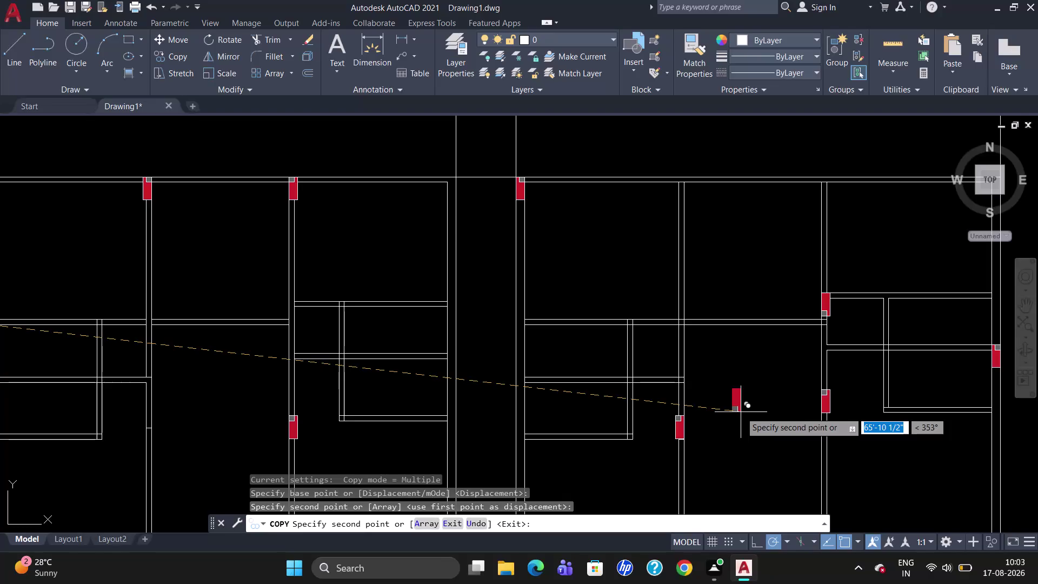
Drop the red column copy at an open spot inside the room and end copying.
click(740, 412)
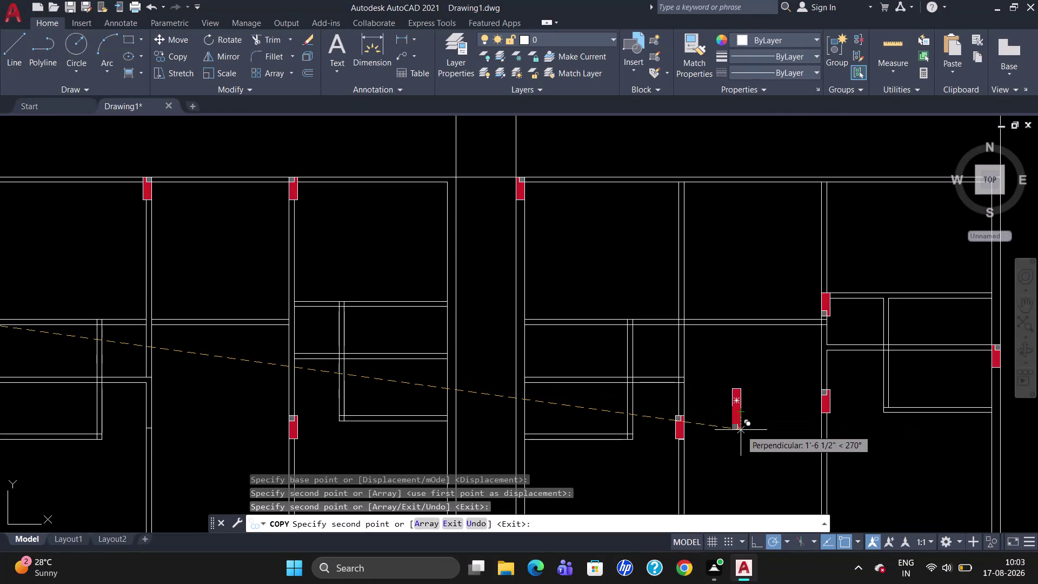
key(Escape)
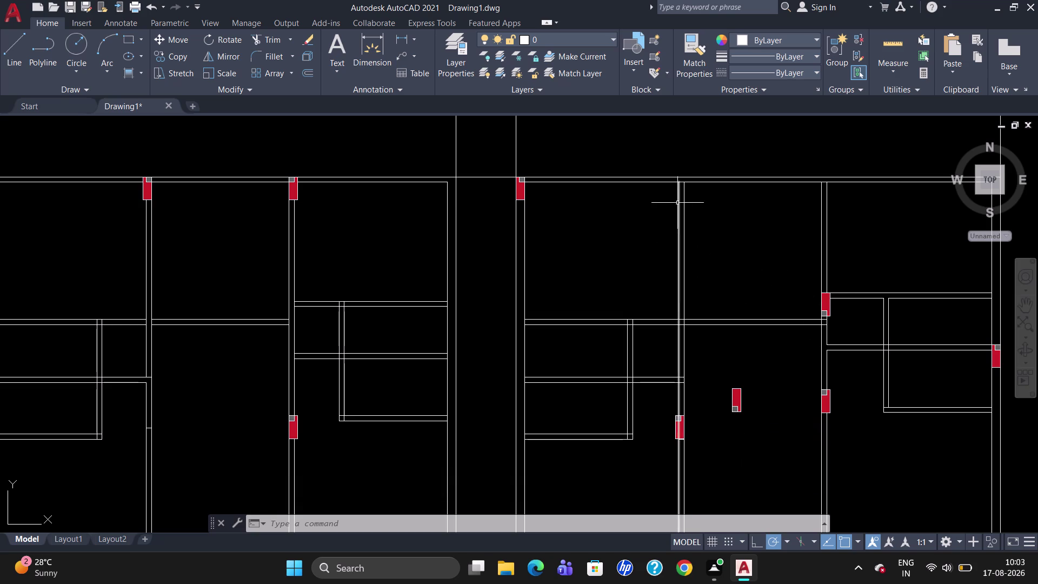
Copy the red column on the top wall to a spot just above the wall.
click(517, 187)
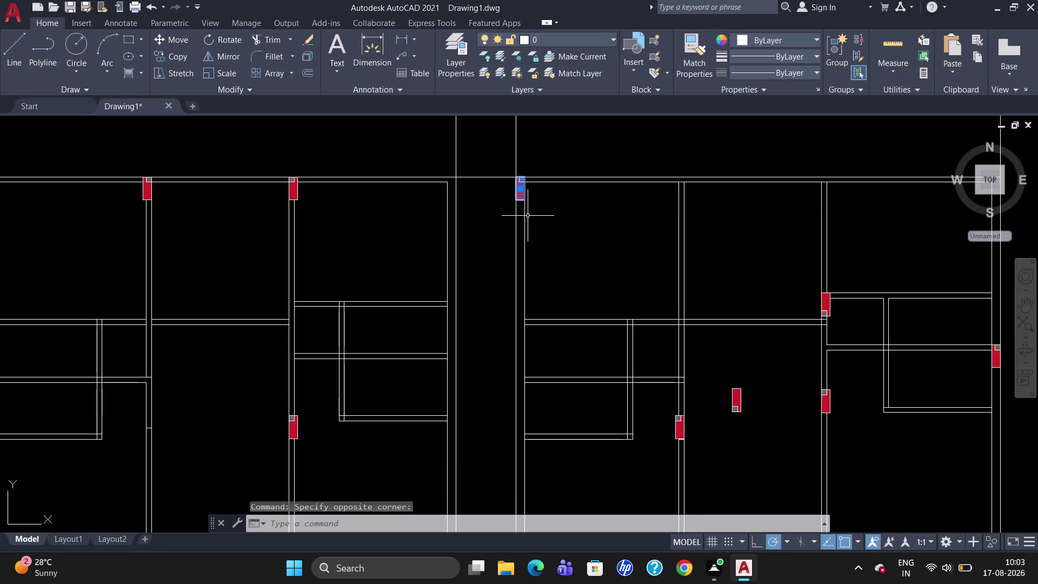
text(CO)
key(Return)
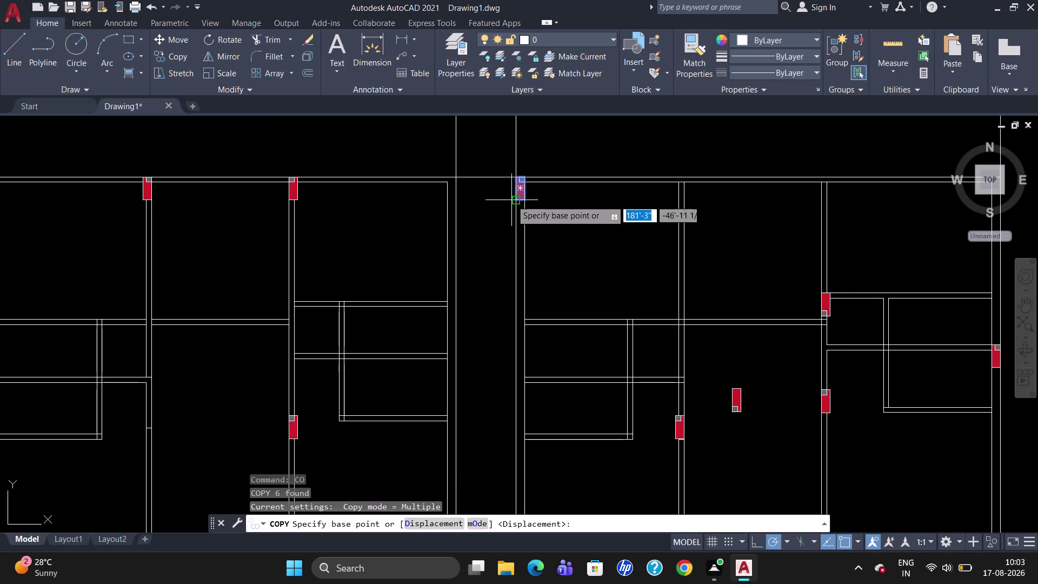
click(524, 190)
click(597, 148)
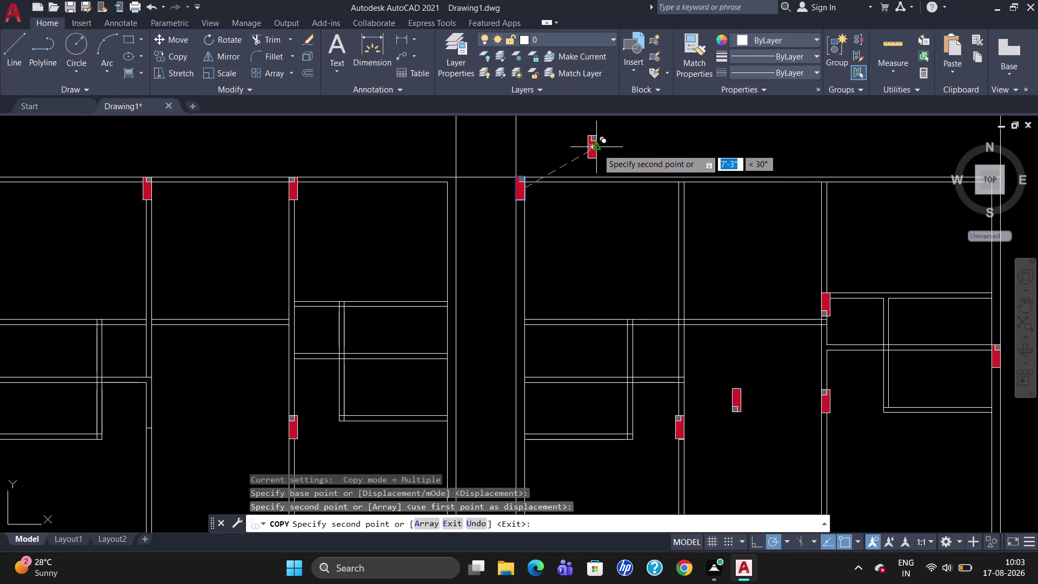
key(Escape)
Rotate the column copy 270° so it lies horizontally.
text(RO)
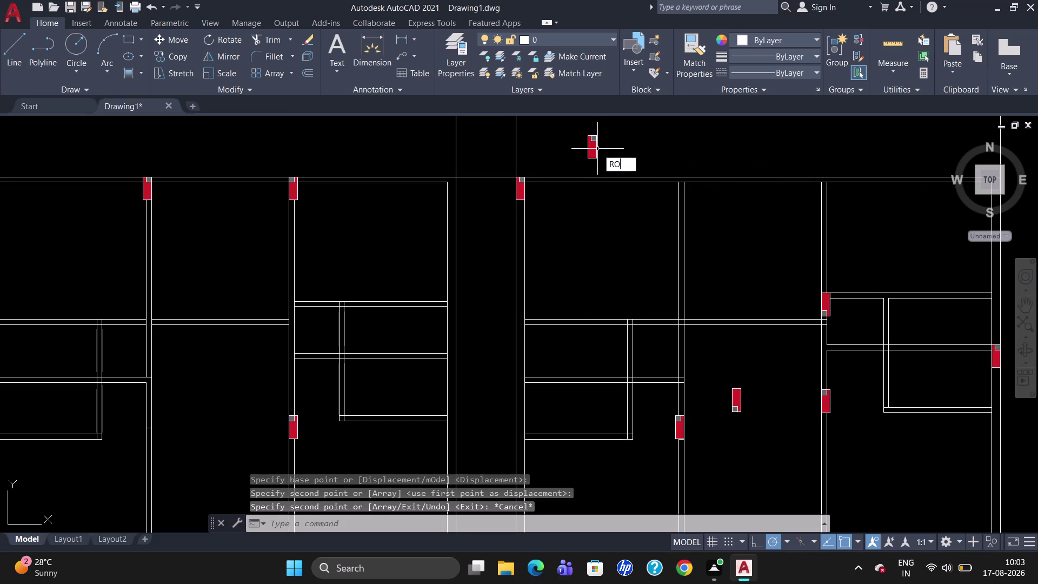
key(Return)
click(598, 148)
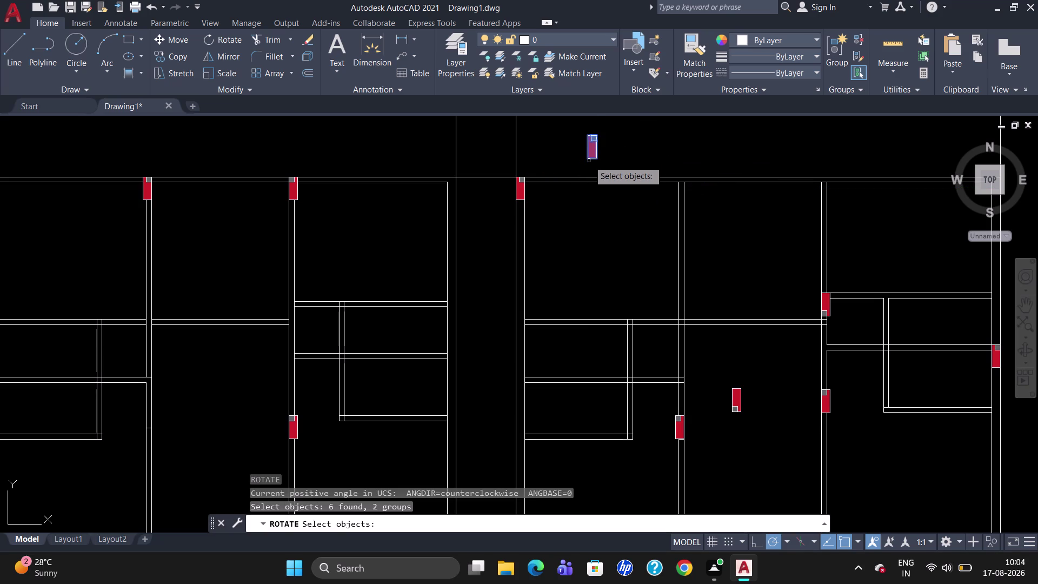
key(Return)
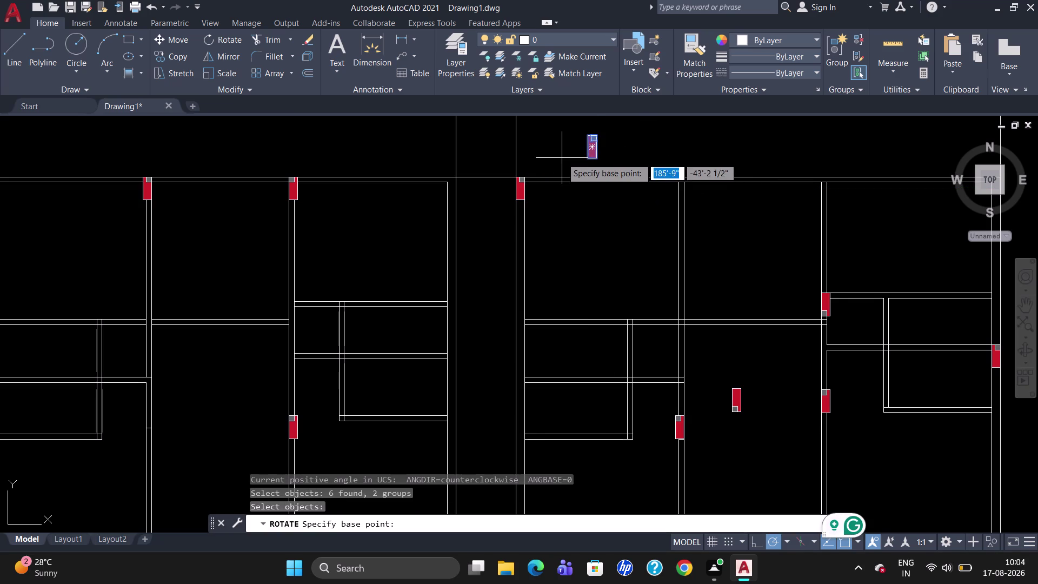
click(587, 154)
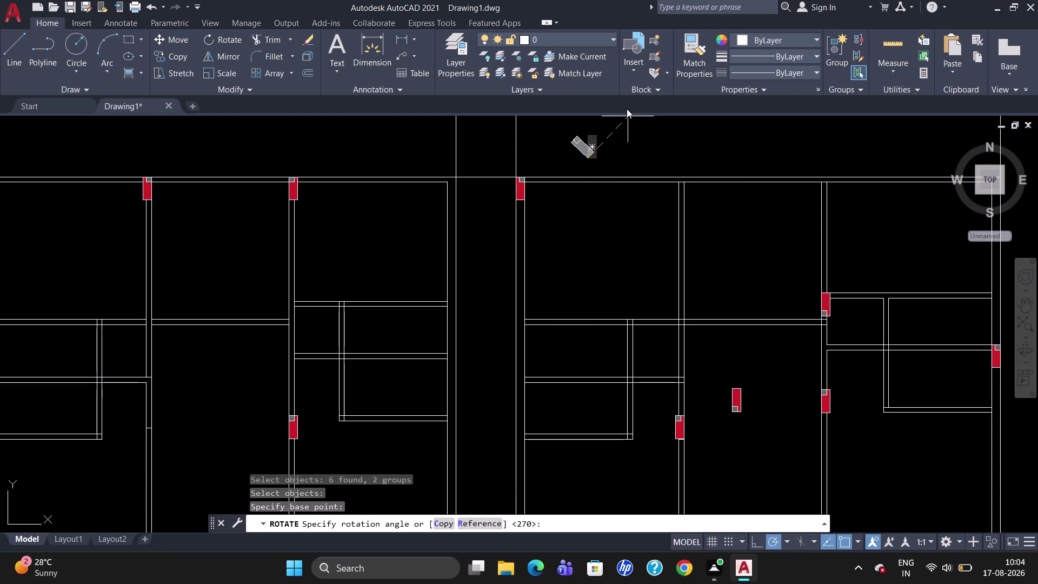
click(593, 118)
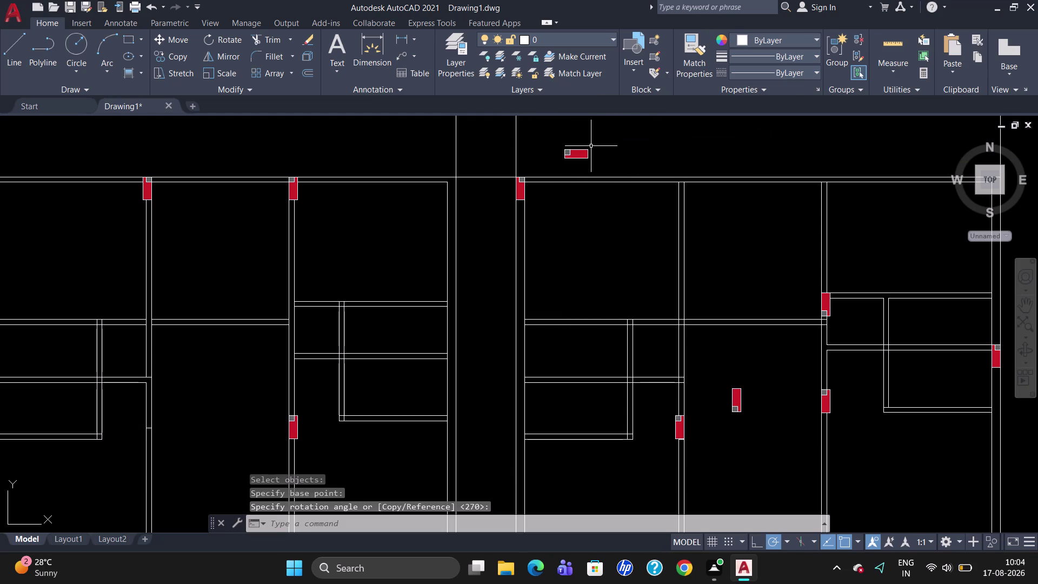
Move the horizontal column onto the top-left wall corner of the right-hand room.
click(583, 150)
key(m)
key(Return)
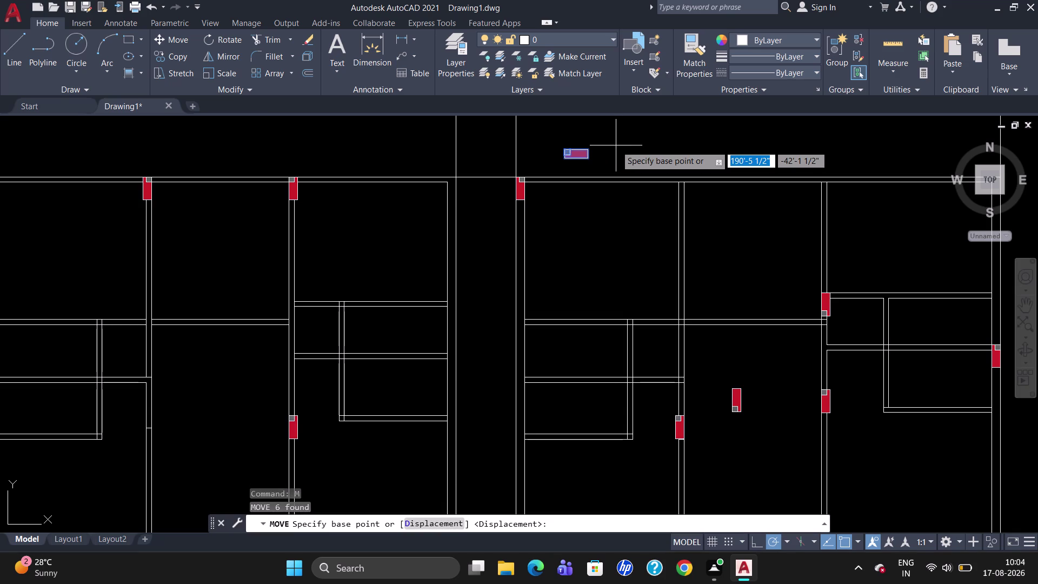
click(562, 144)
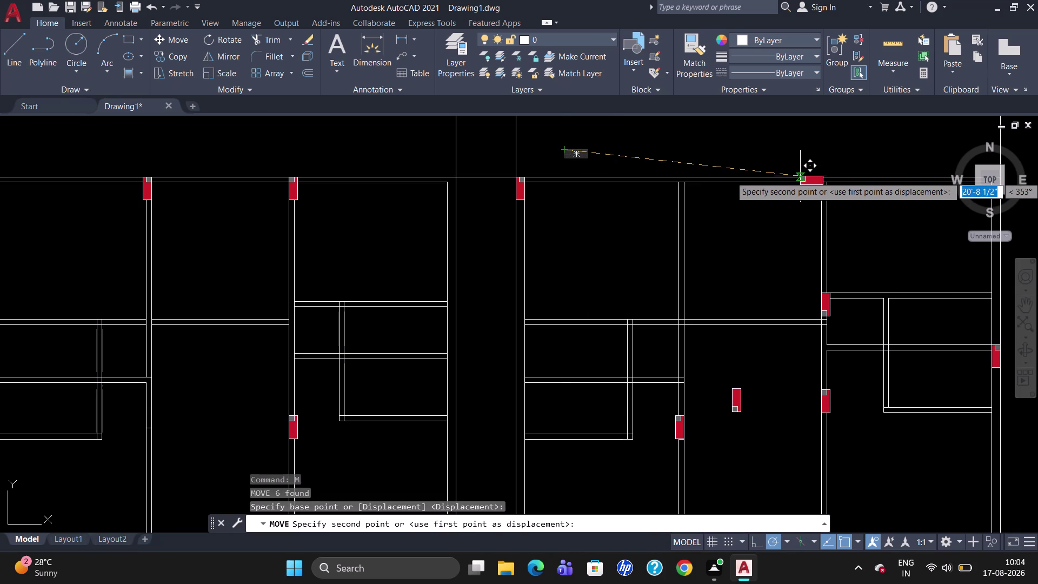
scroll(up, 3)
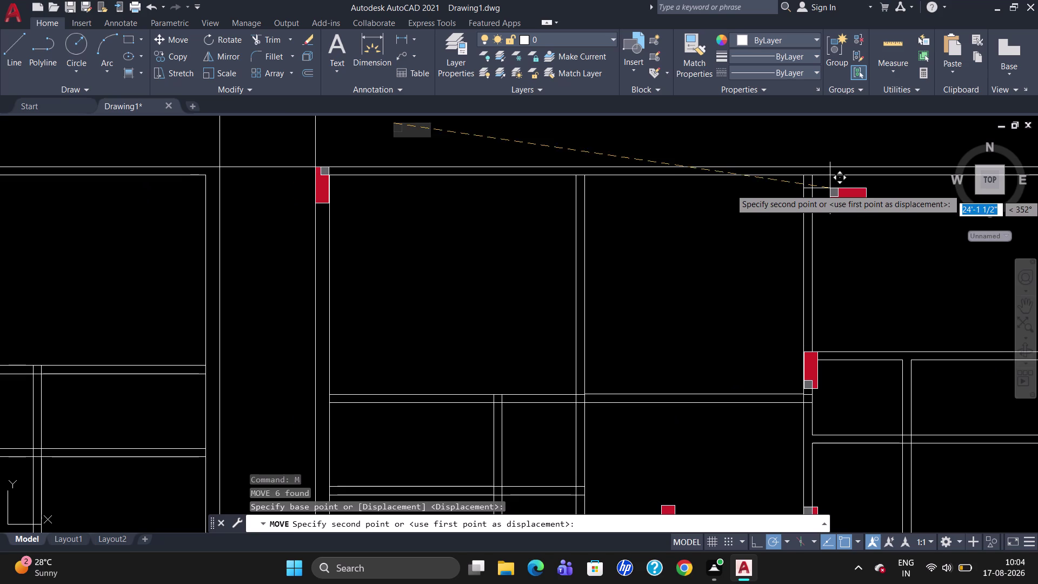
scroll(up, 3)
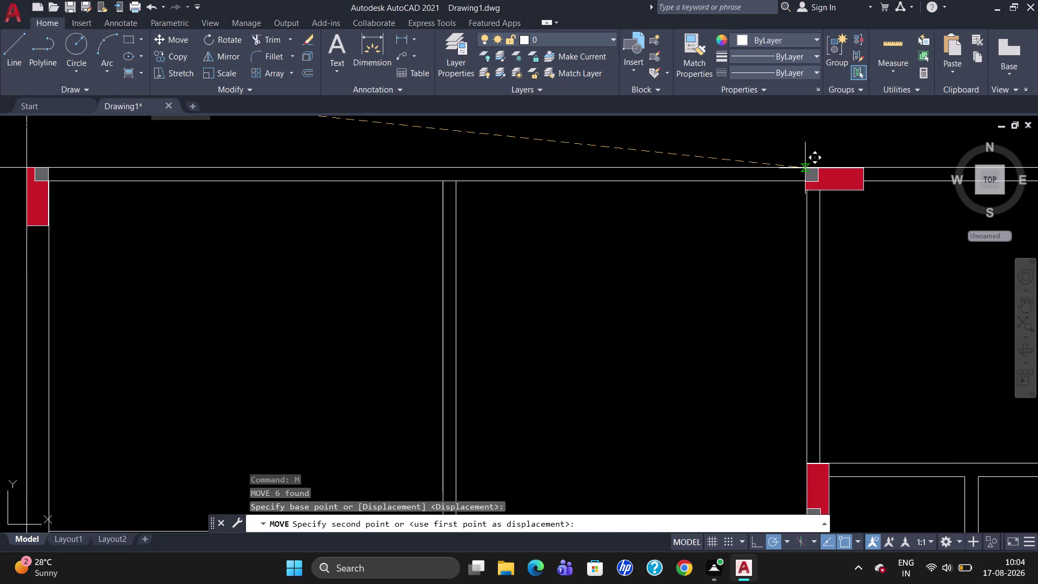
click(805, 167)
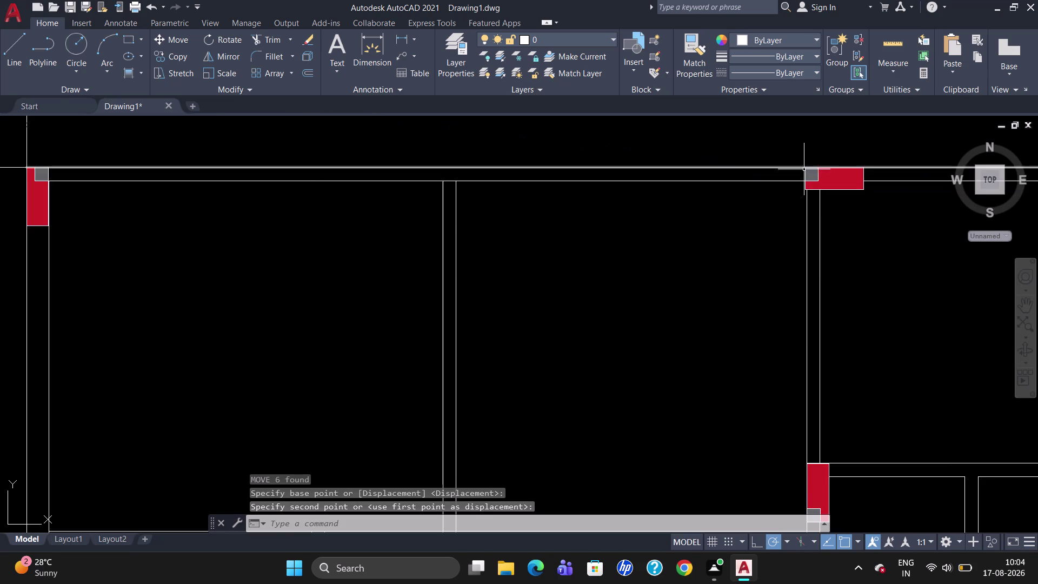
Copy the horizontal corner column down into the room below it.
scroll(down, 3)
scroll(up, 3)
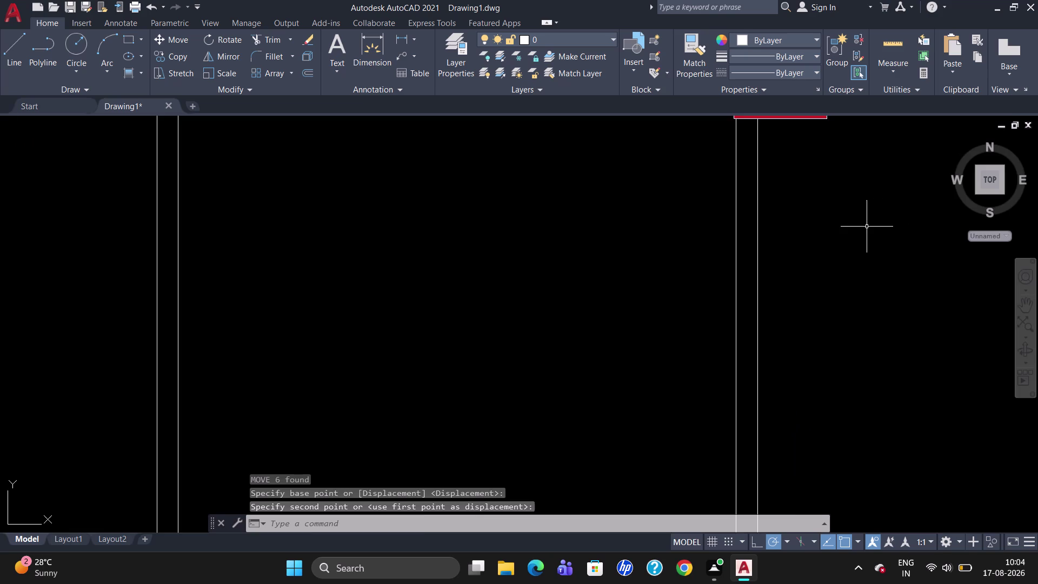
scroll(down, 3)
scroll(up, 3)
scroll(down, 3)
scroll(up, 3)
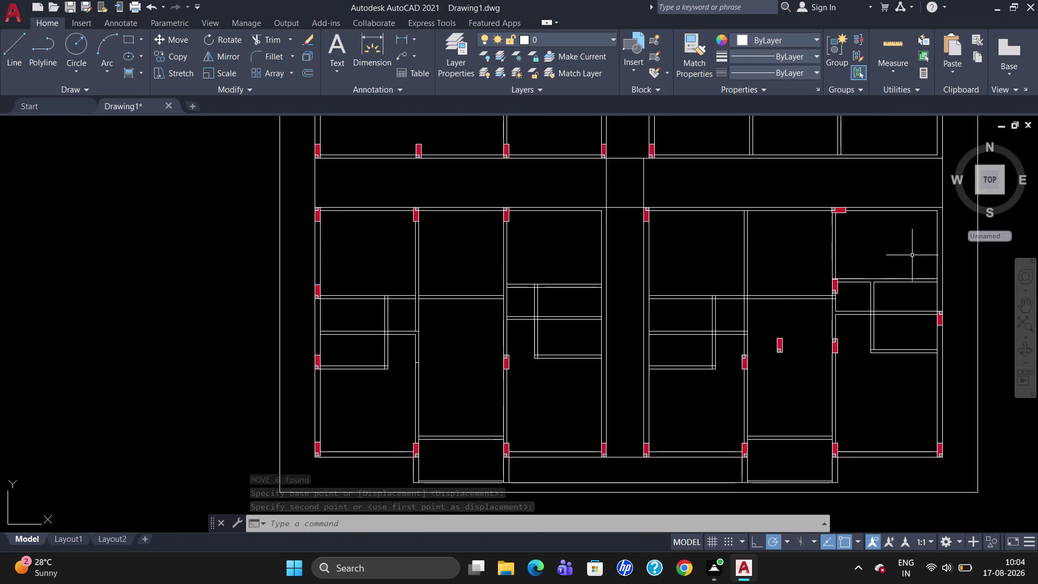
scroll(up, 3)
scroll(down, 3)
scroll(up, 3)
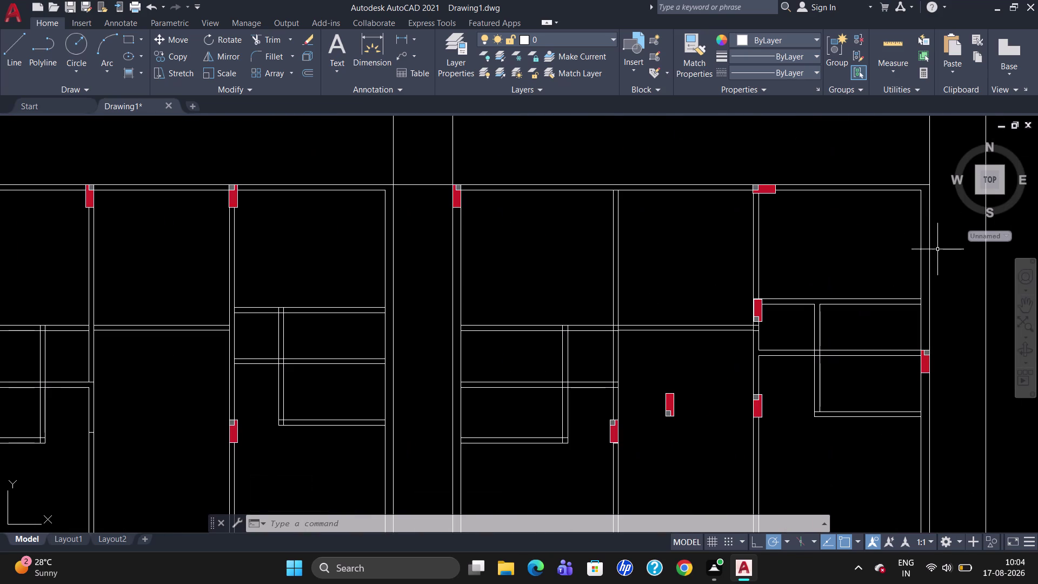
click(763, 191)
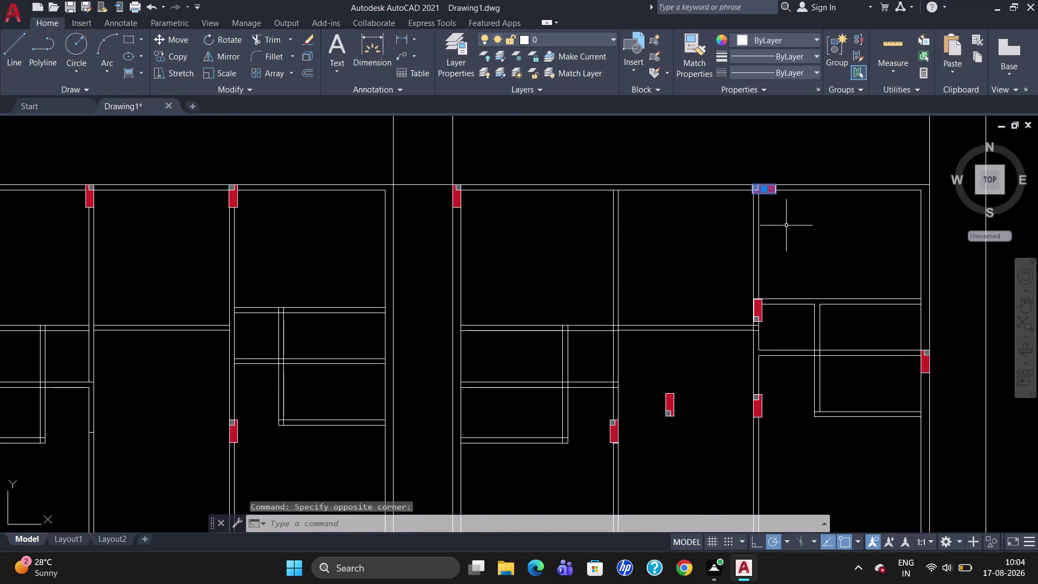
text(C)
text(O)
key(Return)
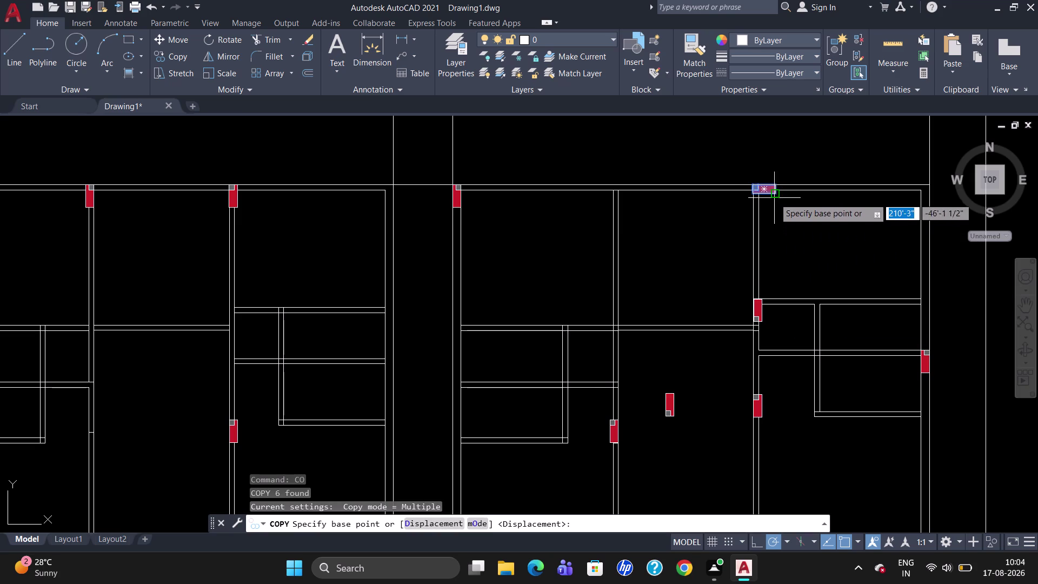
click(775, 195)
click(816, 246)
key(Escape)
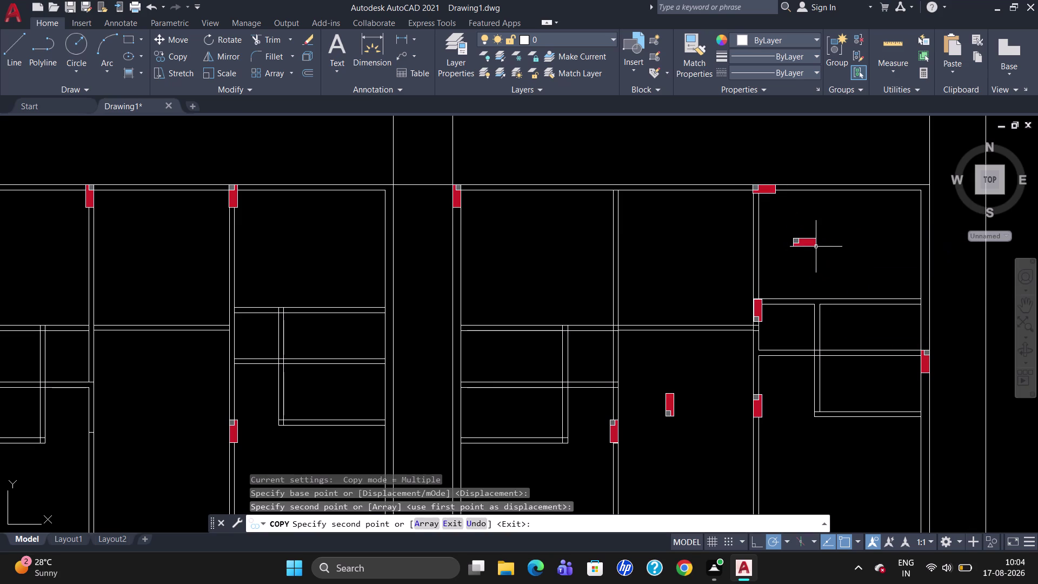
Rotate the new column copy 180° to face the opposite way.
text(RO)
key(Return)
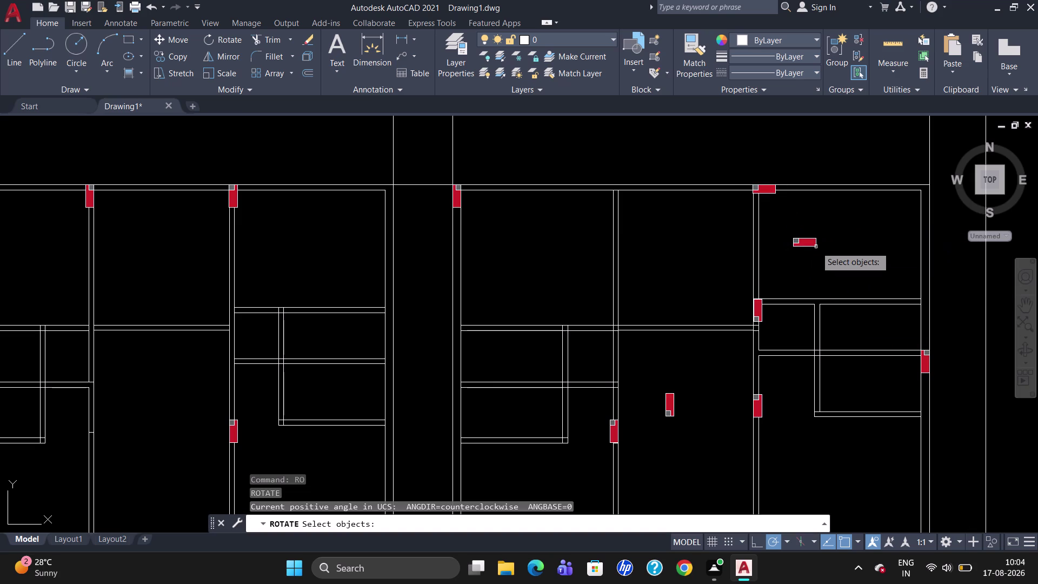
click(816, 246)
key(Return)
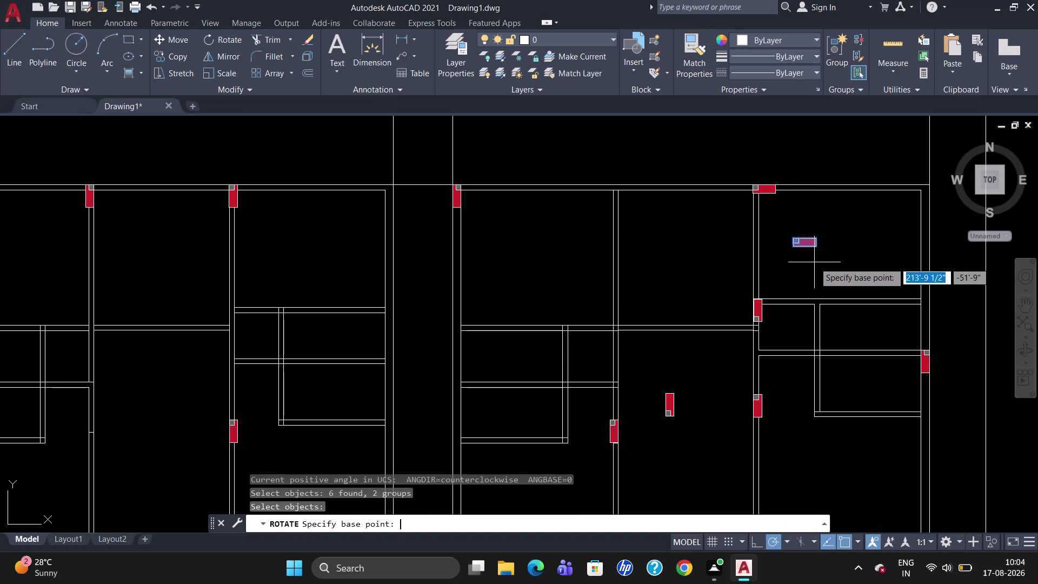
click(820, 249)
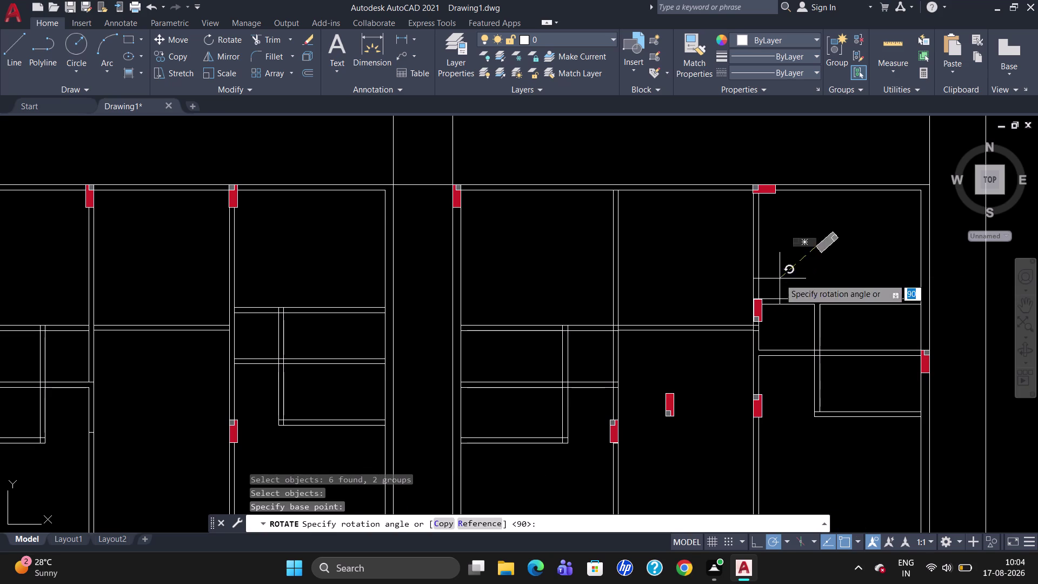
click(780, 249)
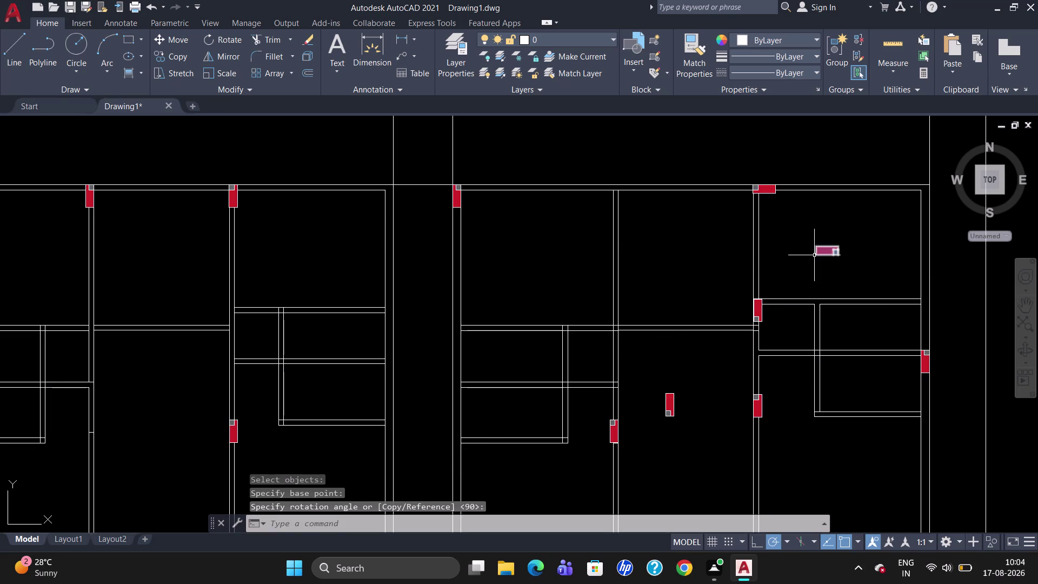
Start moving the rotated copy, then cancel the move.
click(815, 256)
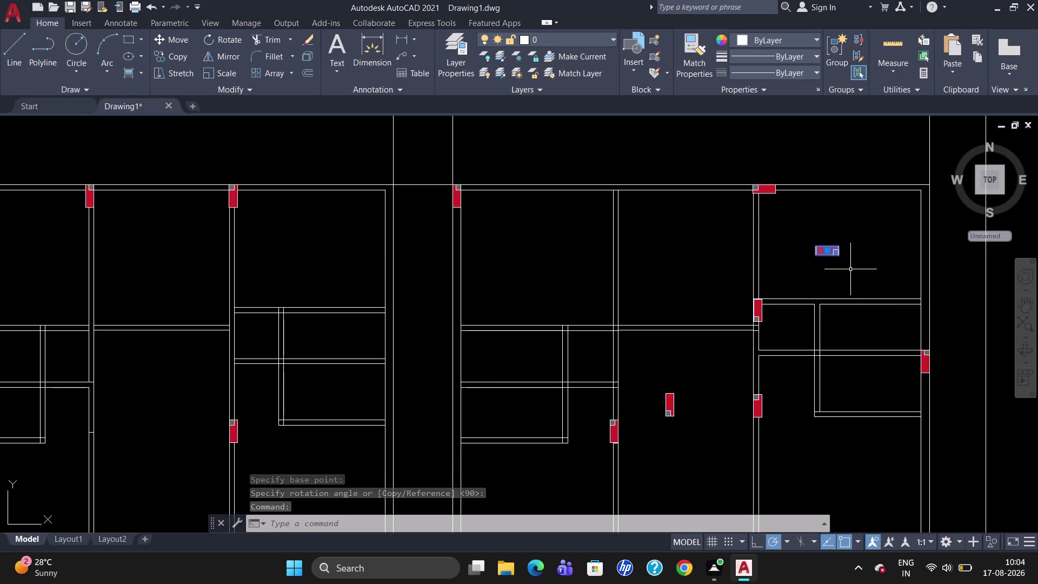
key(Escape)
key(m)
key(Return)
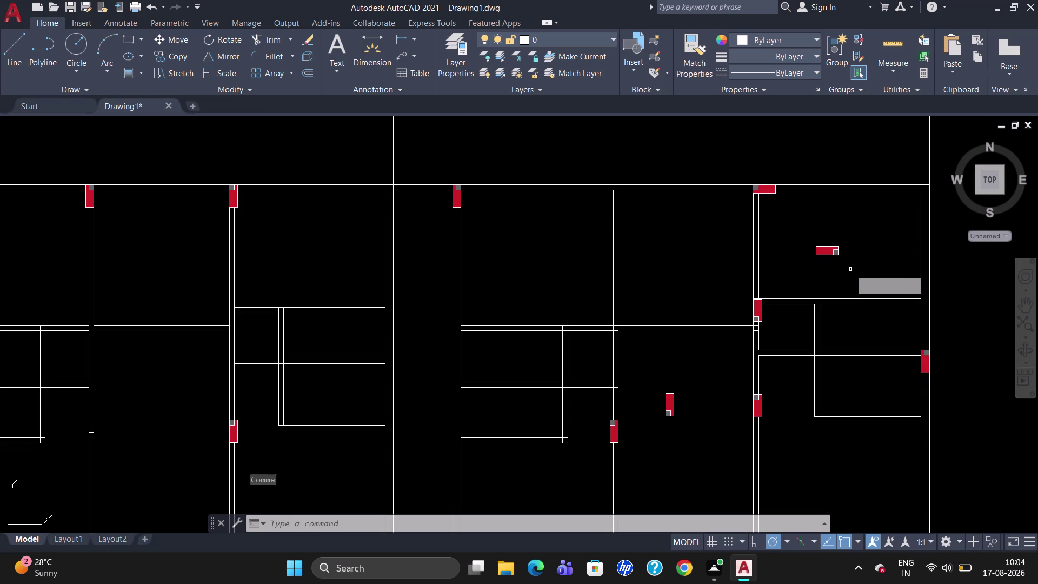
click(837, 256)
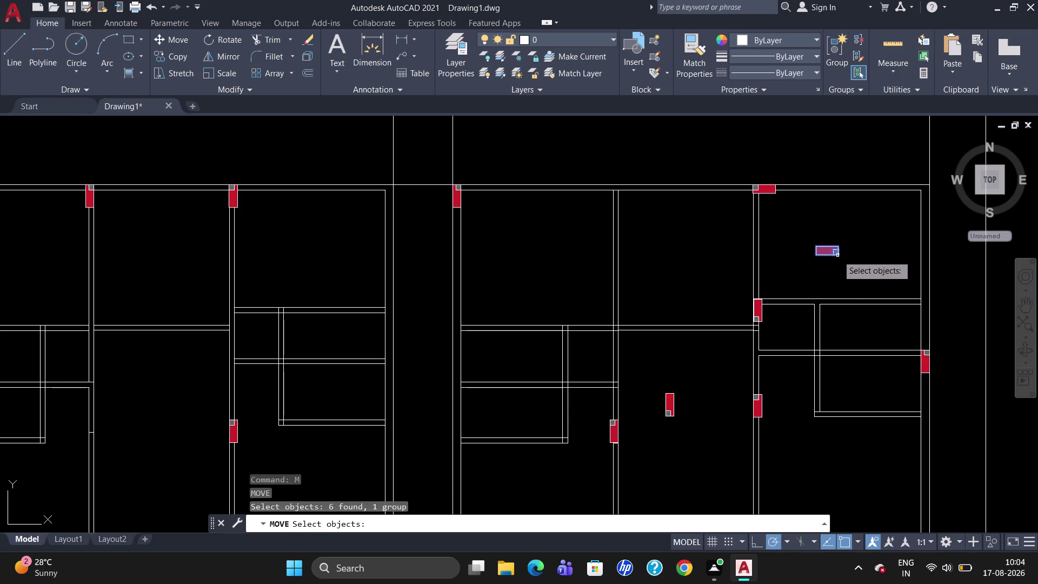
key(Return)
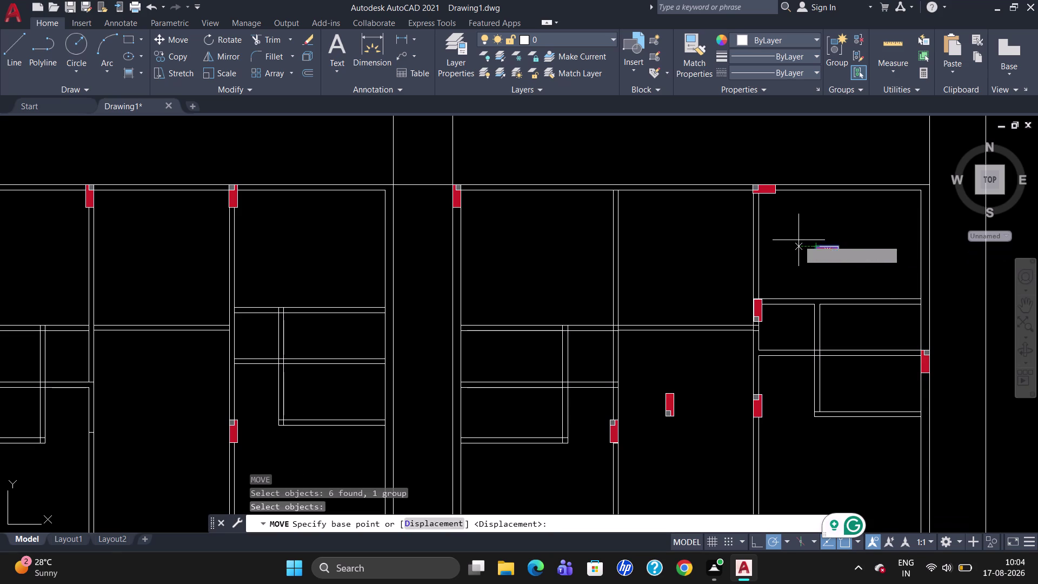
drag(797, 233, 867, 226)
key(Escape)
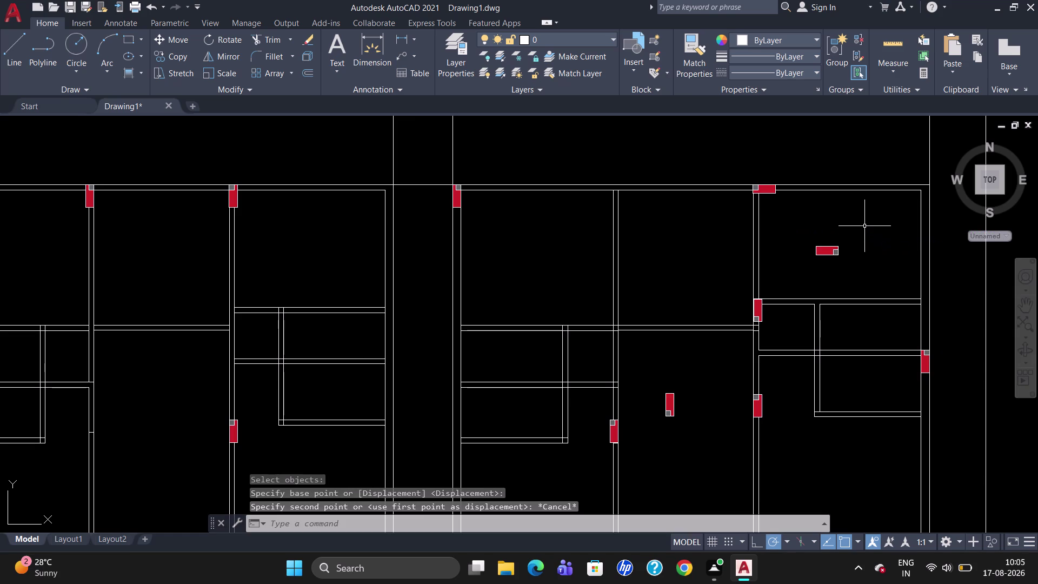
Mirror the loose column and erase the original.
text(MI)
key(Return)
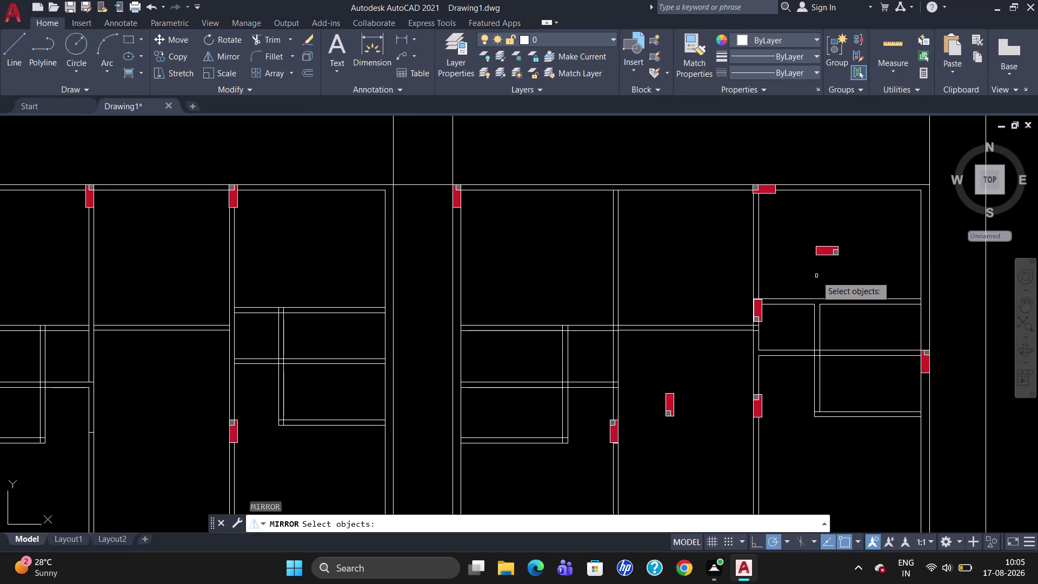
click(825, 249)
key(Return)
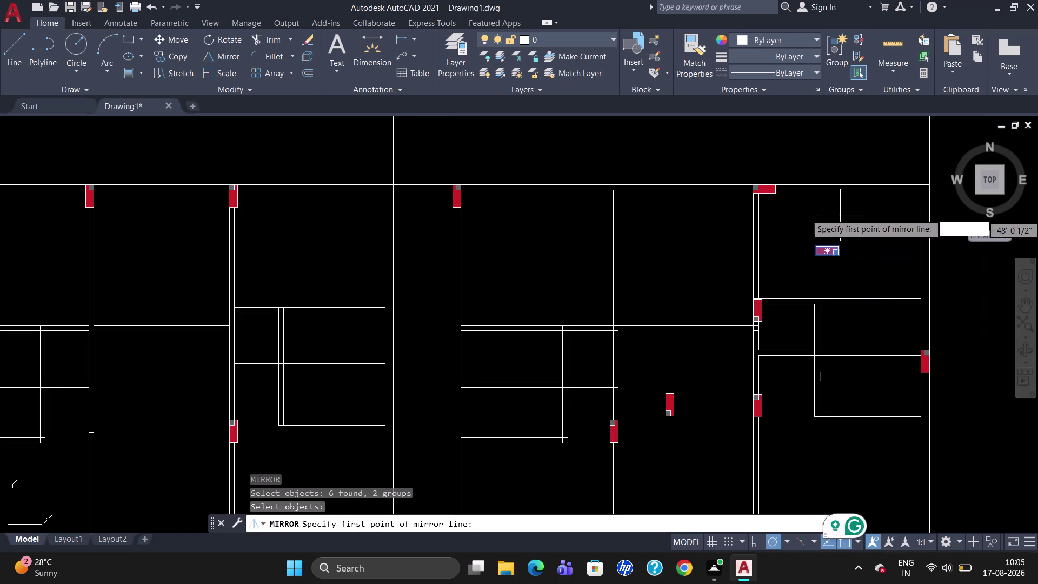
drag(790, 230, 879, 217)
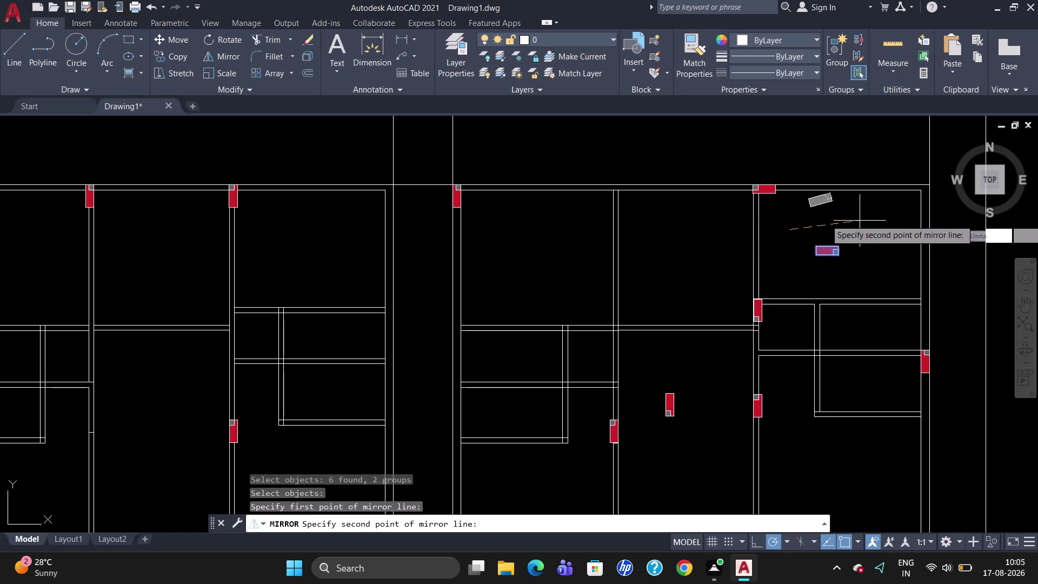
drag(879, 217, 897, 231)
click(896, 230)
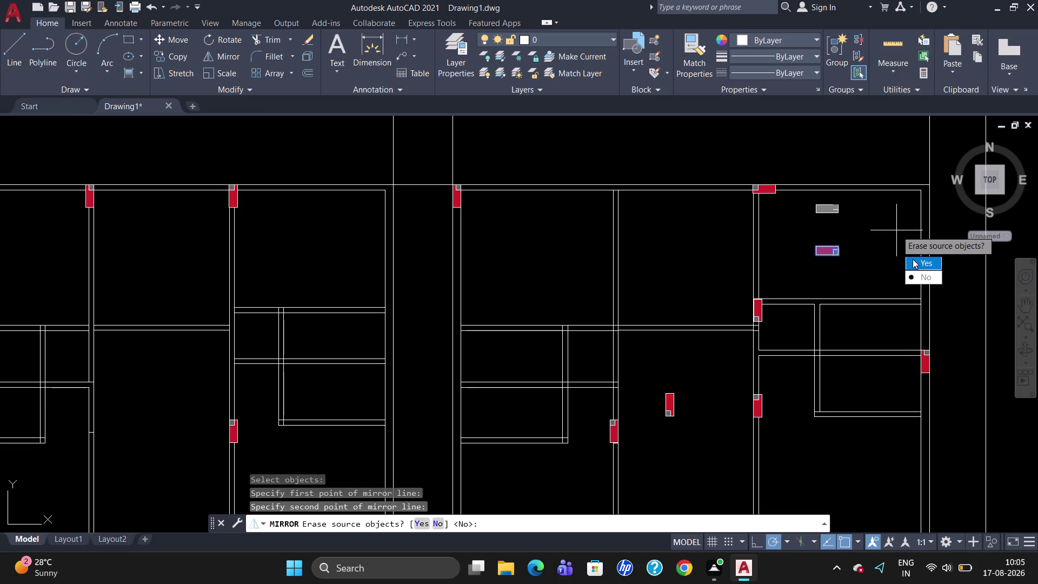
drag(914, 262, 896, 231)
click(836, 210)
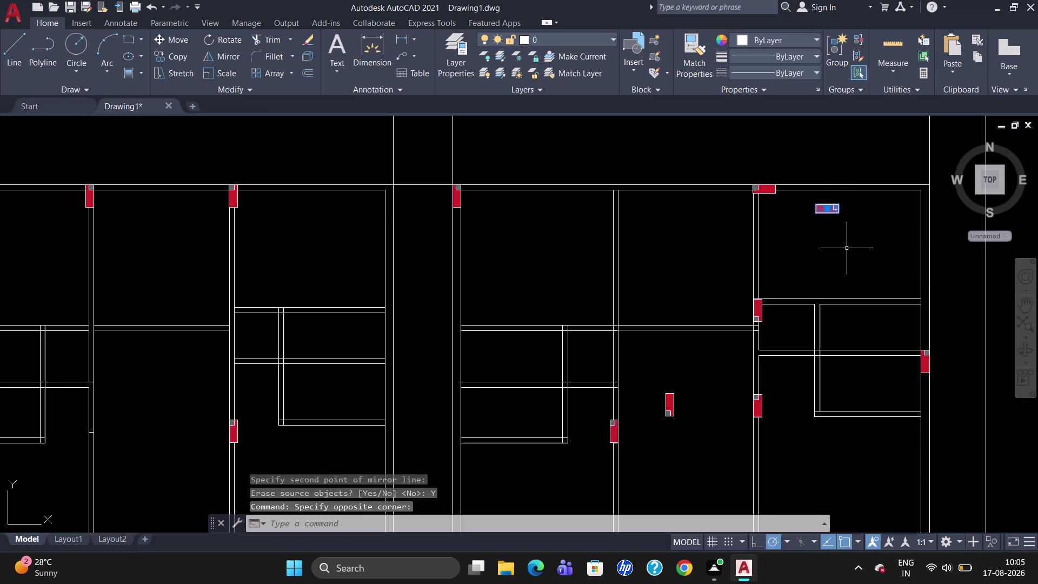
Move the flipped column up to the top-right wall corner.
key(m)
key(Return)
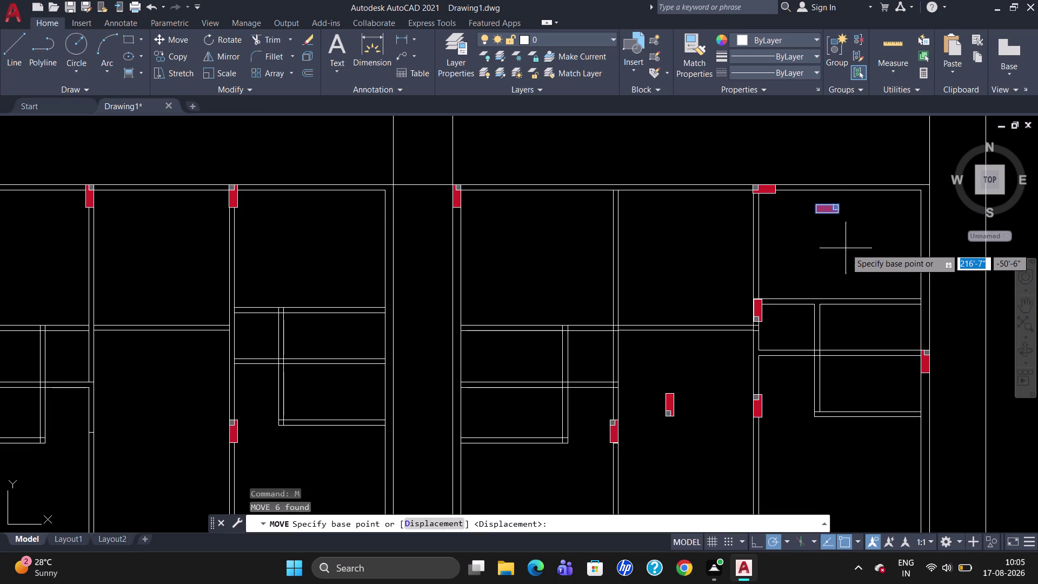
click(843, 201)
scroll(up, 3)
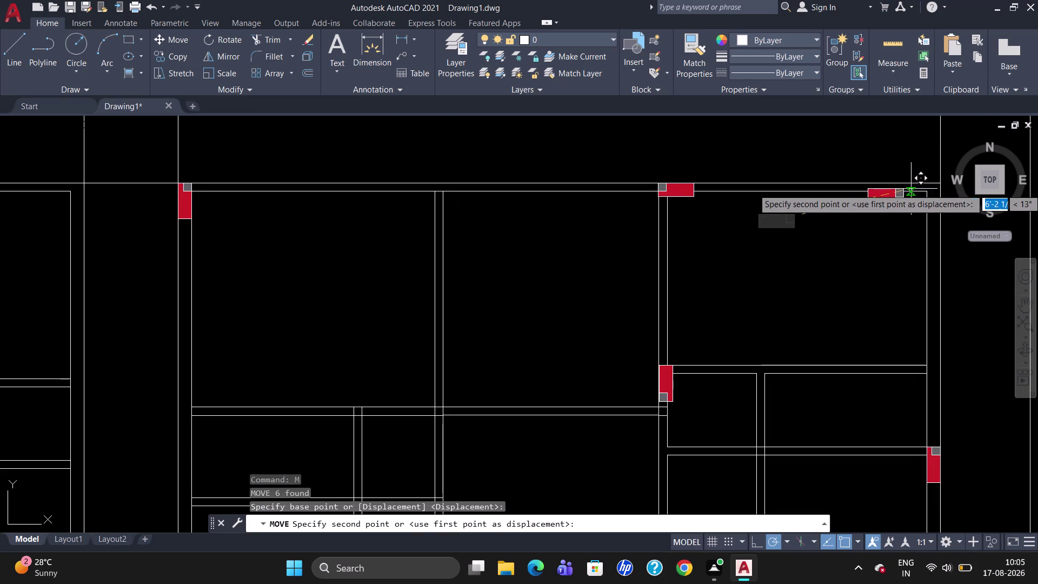
click(943, 183)
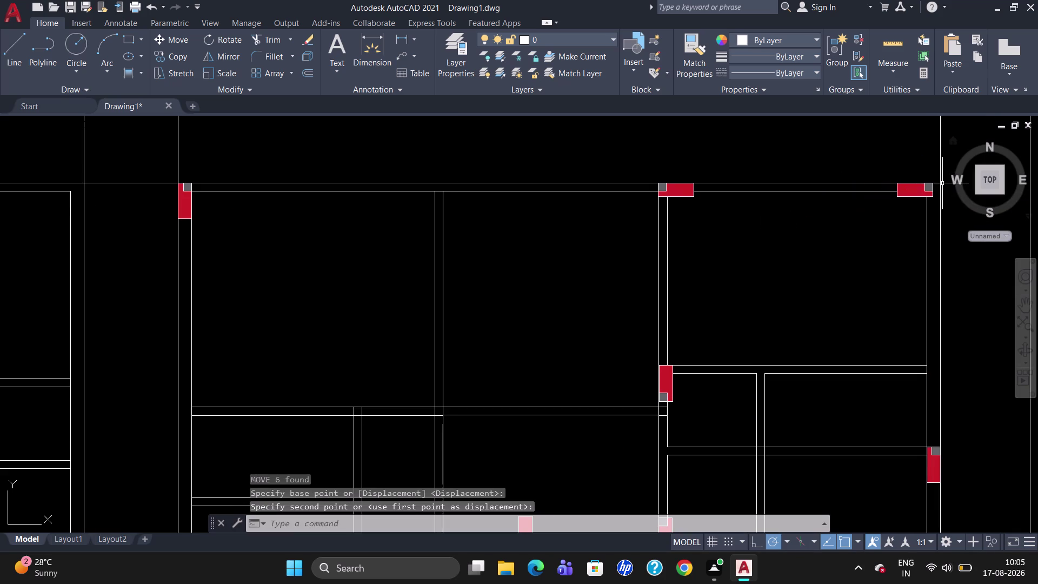
Move the column again so its corner fits exactly into the wall corner.
click(928, 184)
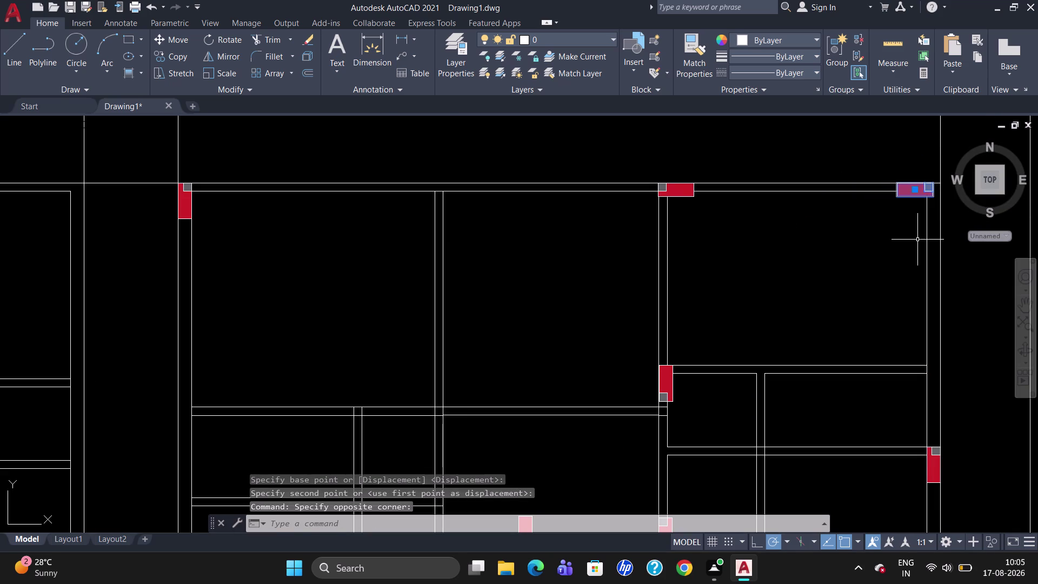
key(m)
key(Return)
scroll(up, 3)
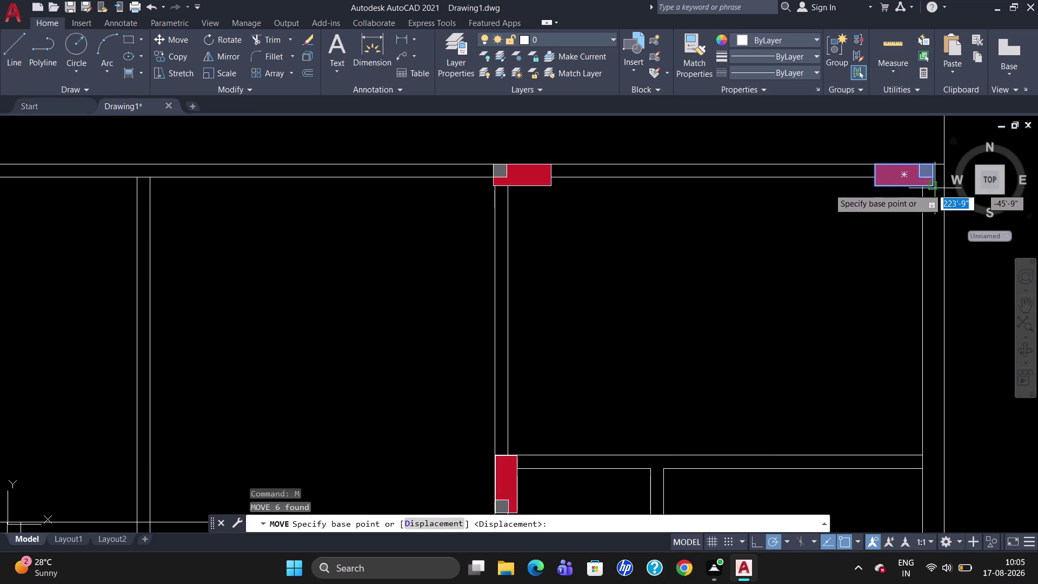
click(933, 162)
click(942, 167)
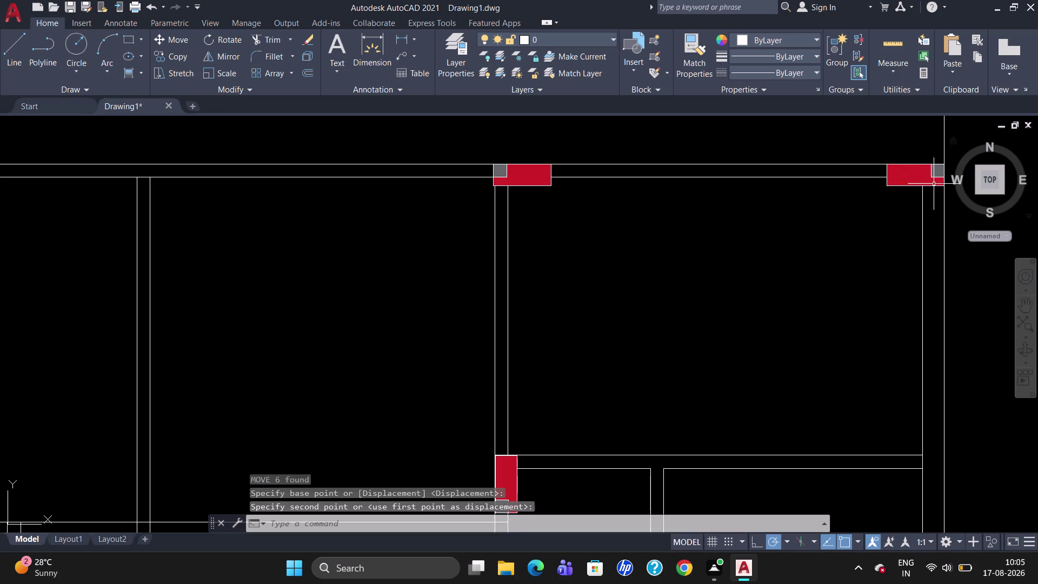
scroll(down, 3)
scroll(down, 3)
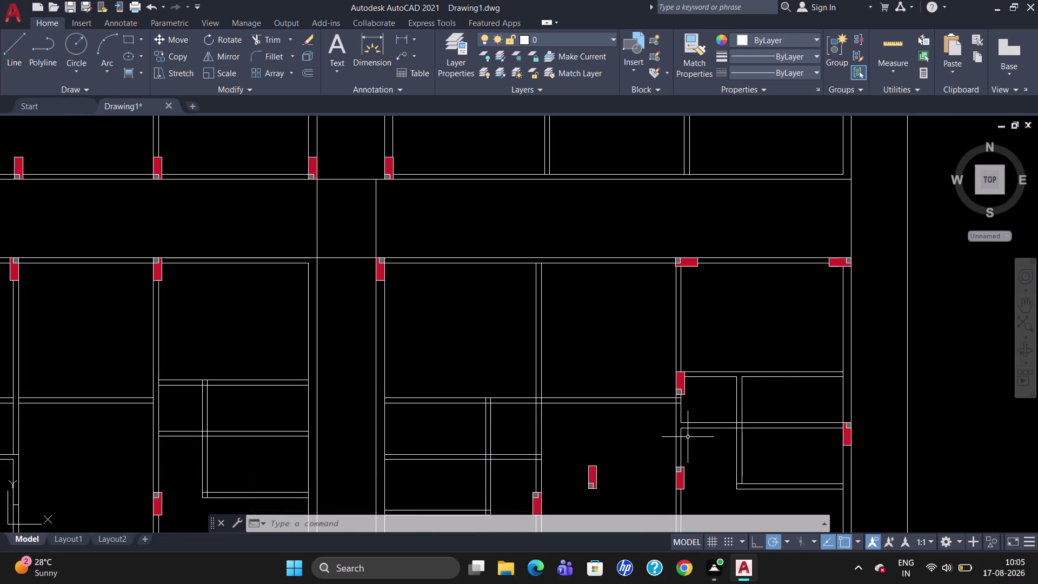
Erase the long and short horizontal wall lines right of the mid-height column.
scroll(up, 3)
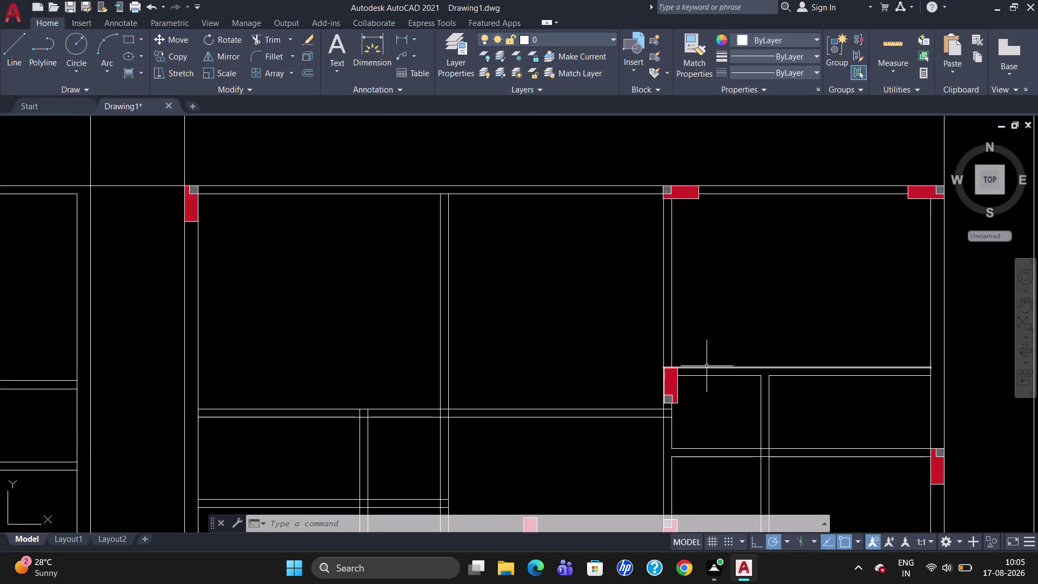
click(707, 365)
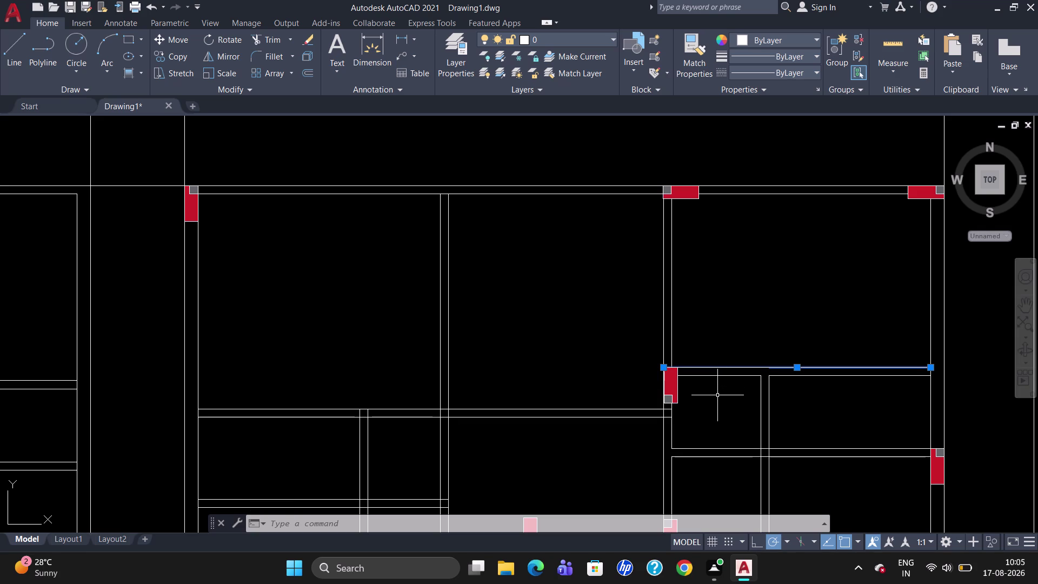
click(720, 376)
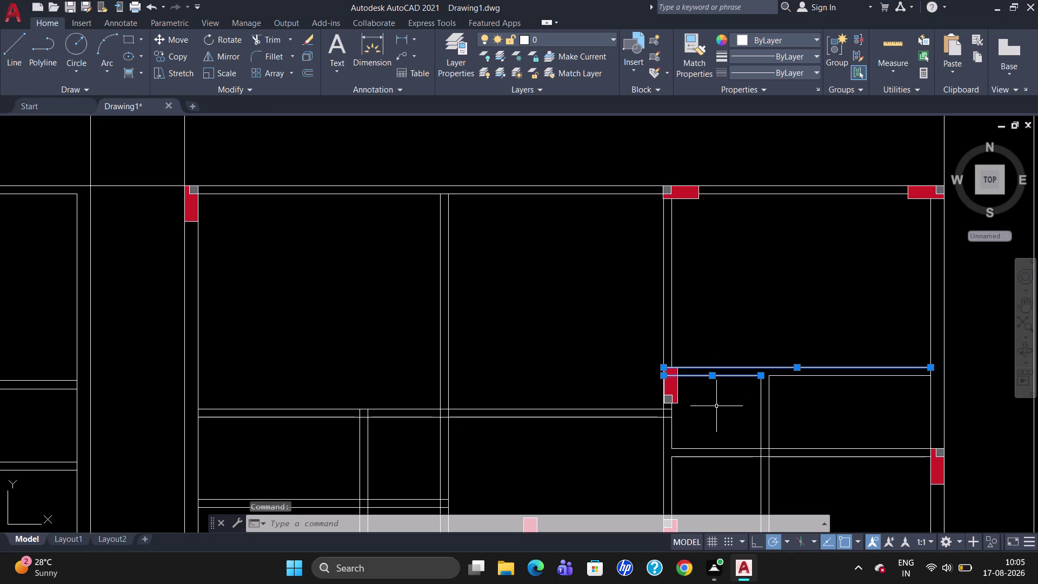
key(Delete)
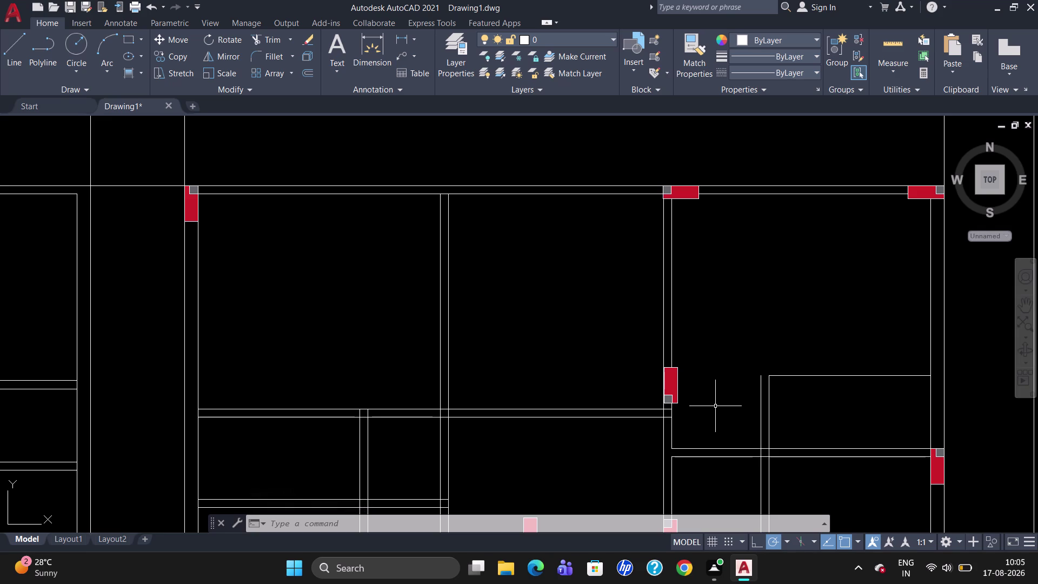
Draw a short line segment beside the red column.
scroll(up, 3)
scroll(down, 3)
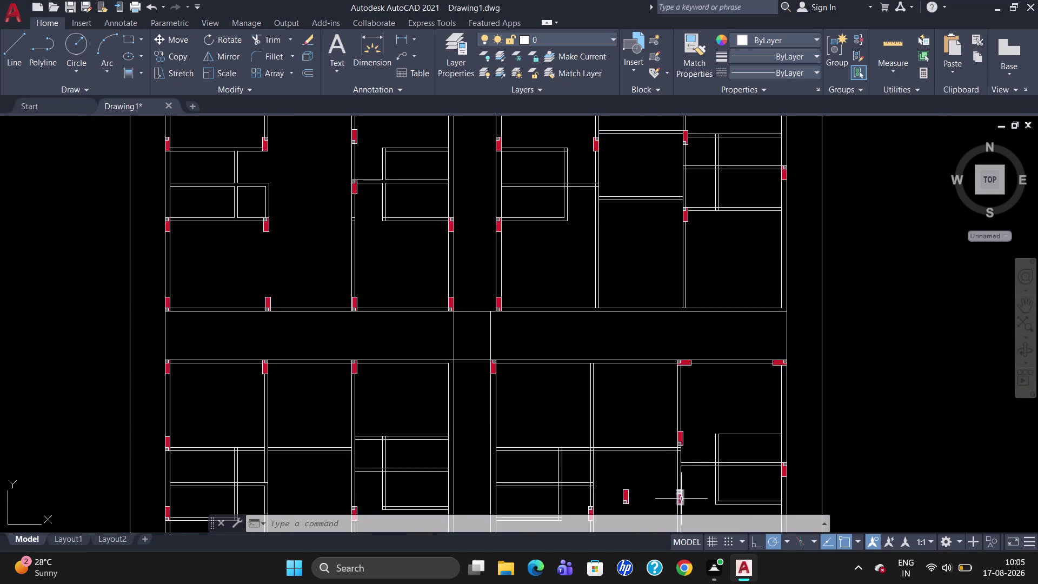
scroll(up, 3)
key(l)
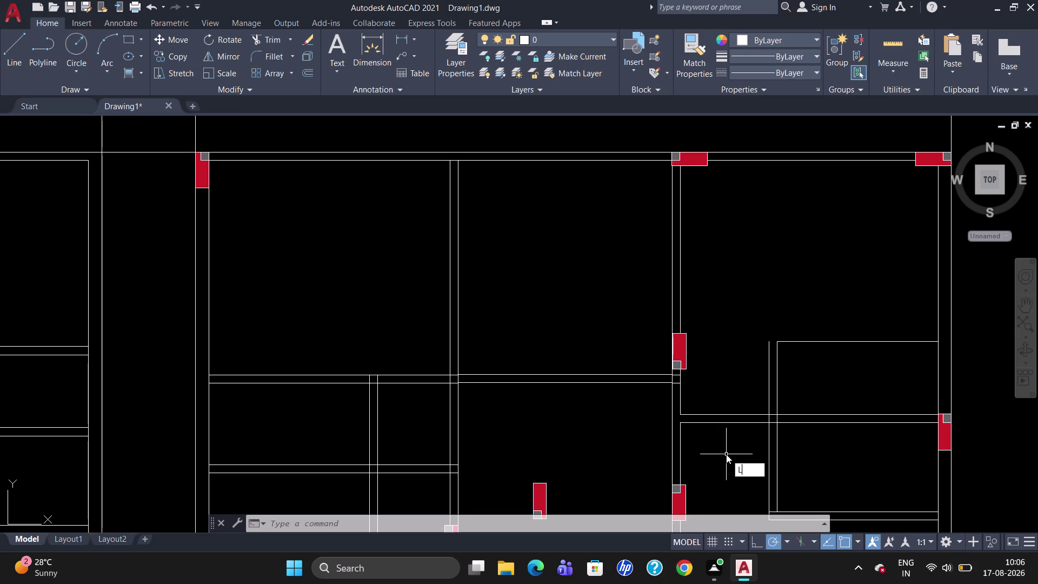
key(Return)
click(681, 410)
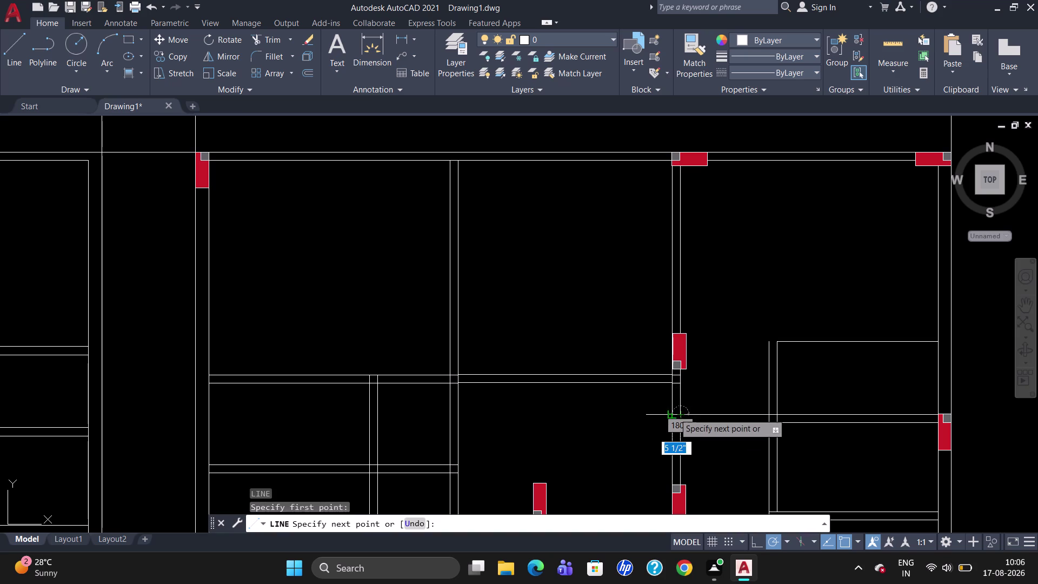
click(669, 412)
key(Escape)
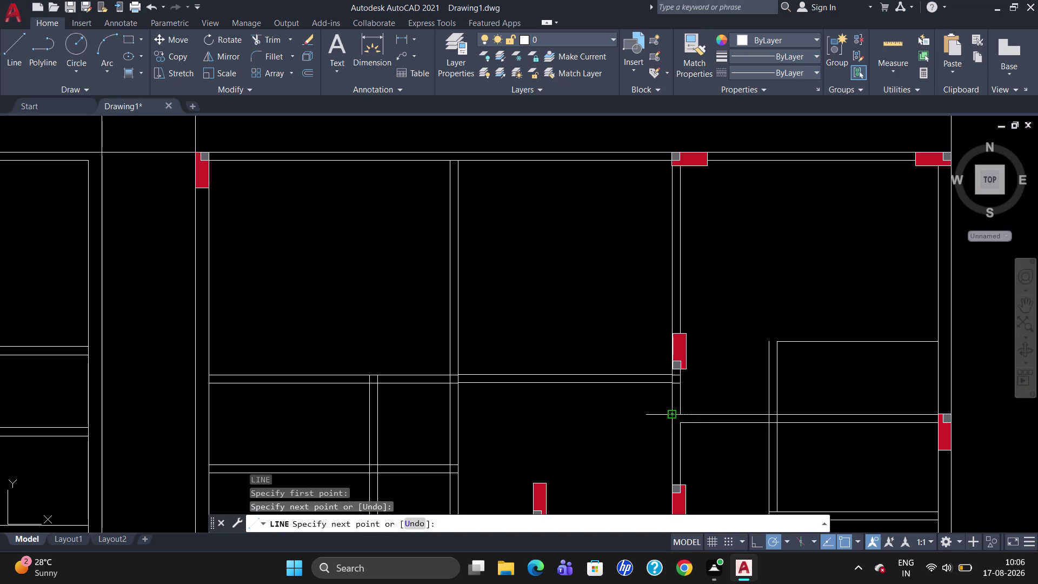
Trim three wall line pieces to cut an opening in the wall.
text(T)
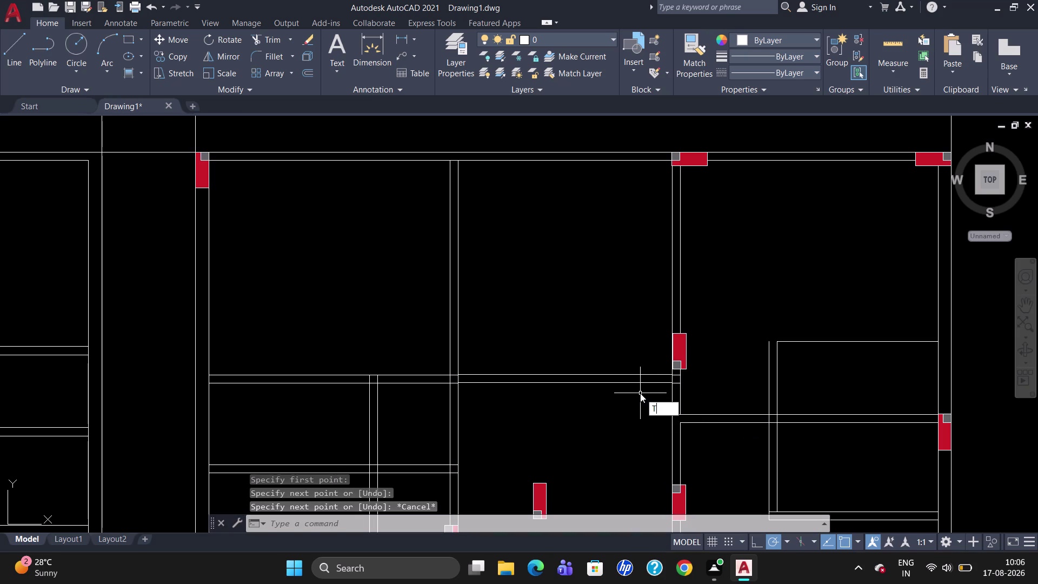
text(R)
key(Return)
key(Return)
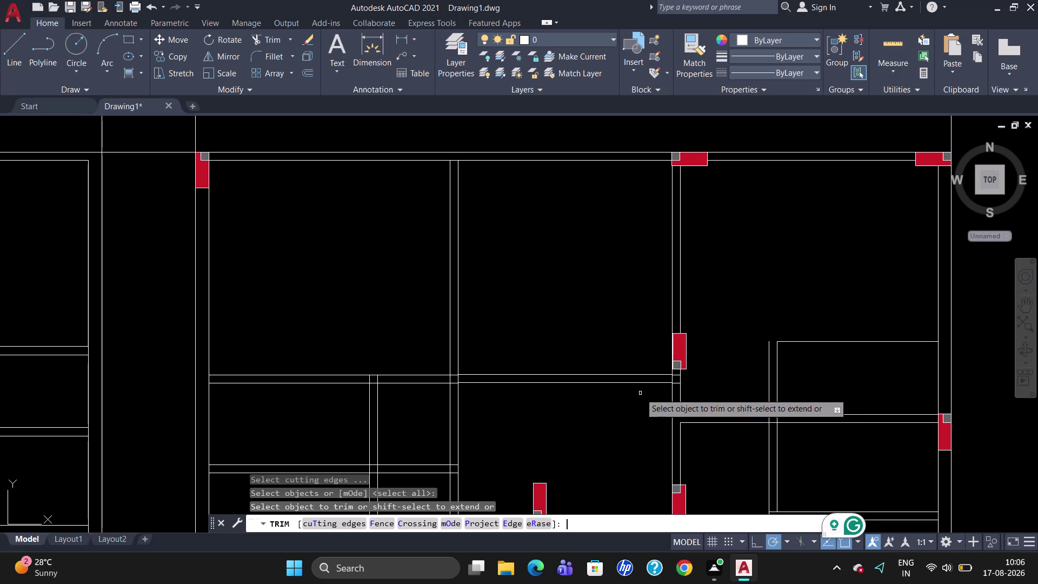
click(672, 398)
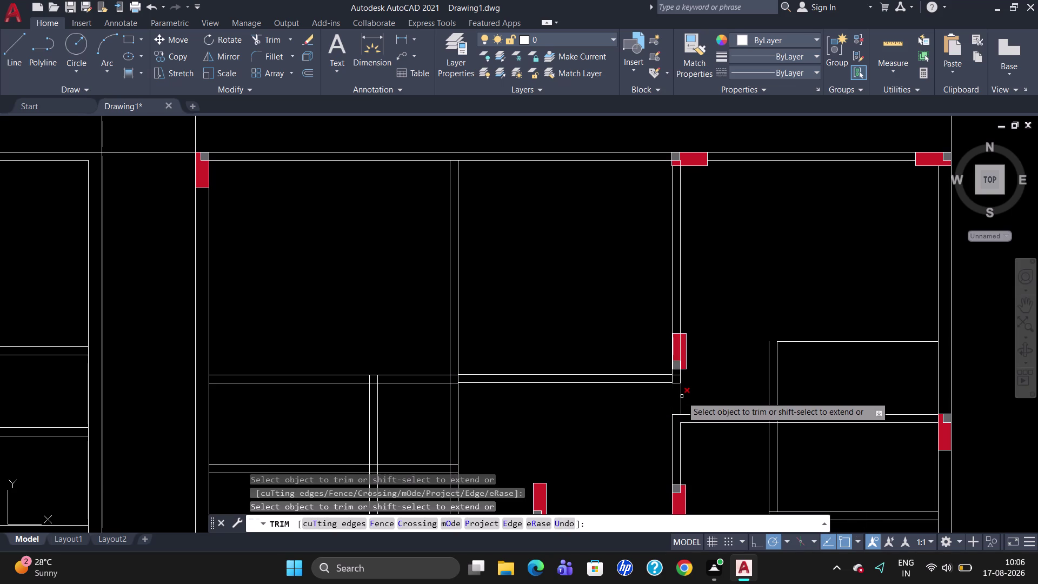
click(682, 396)
click(678, 382)
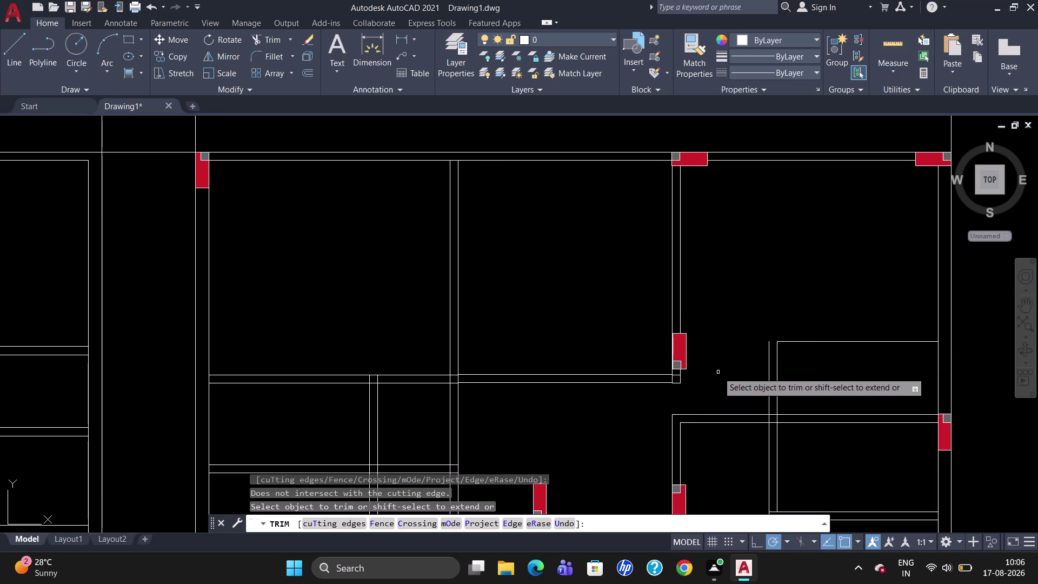
key(Escape)
Offset the wall line 5.5" upward.
key(o)
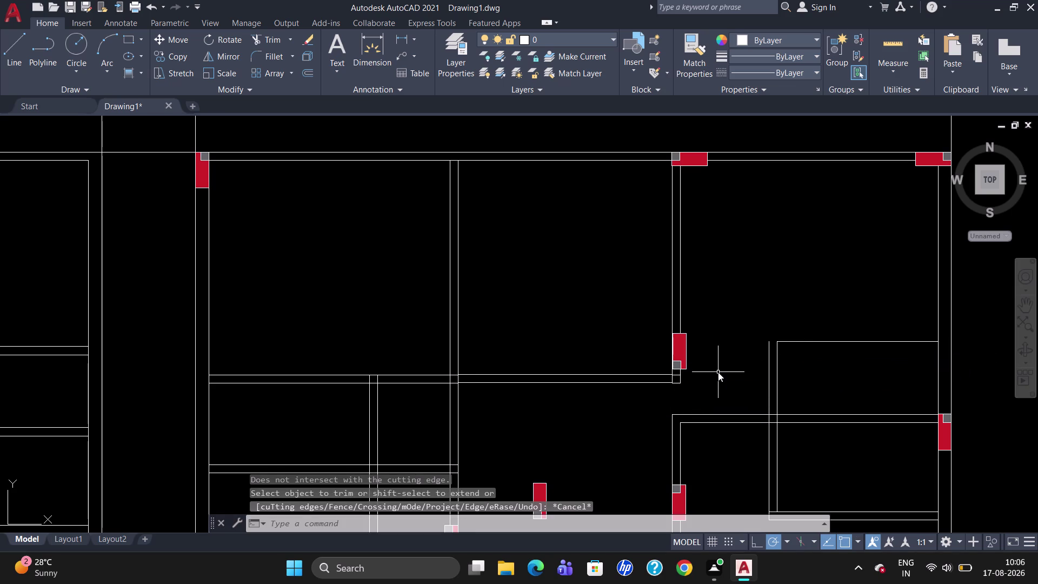
key(Return)
text(5.)
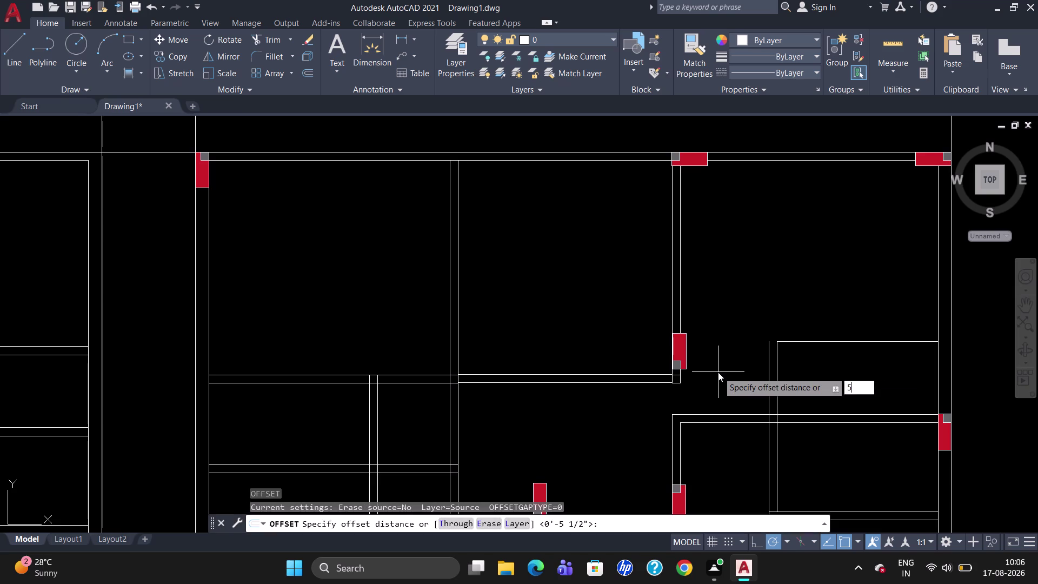
text(5")
key(Return)
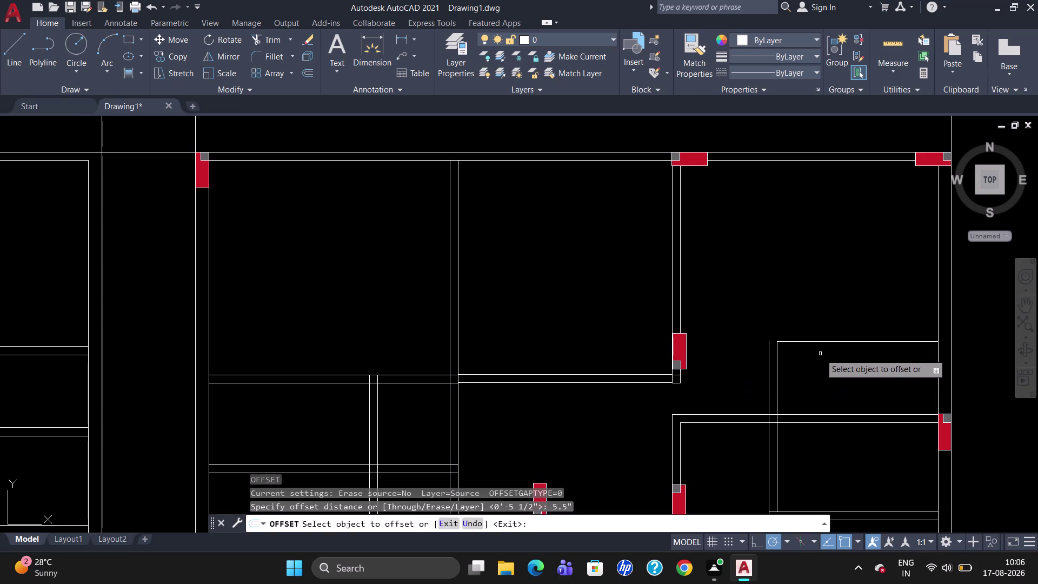
click(828, 341)
click(830, 330)
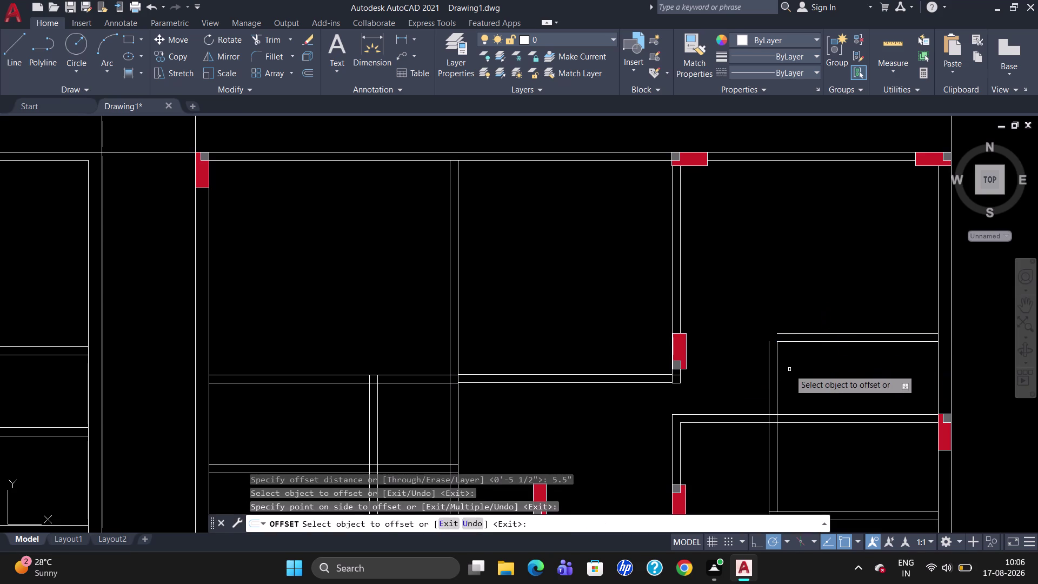
key(Escape)
Draw a short vertical line and another short wall line near the offset line.
key(l)
key(Return)
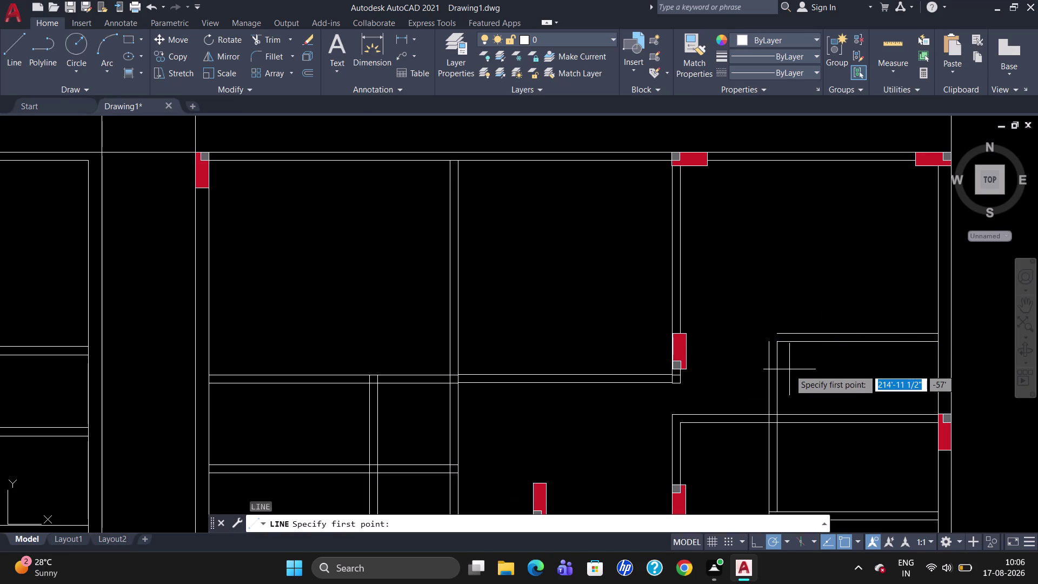
click(768, 345)
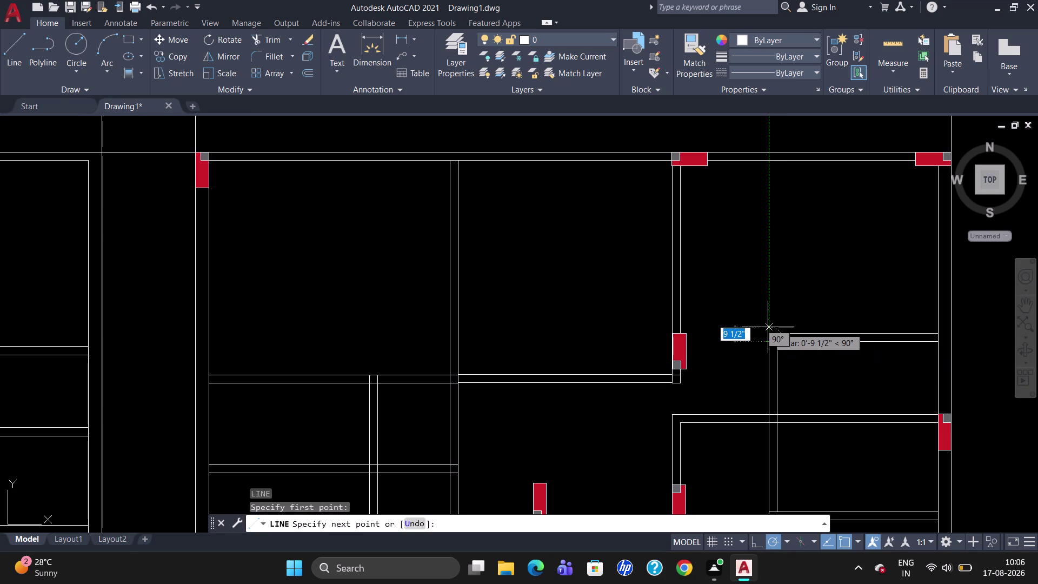
click(769, 326)
key(Escape)
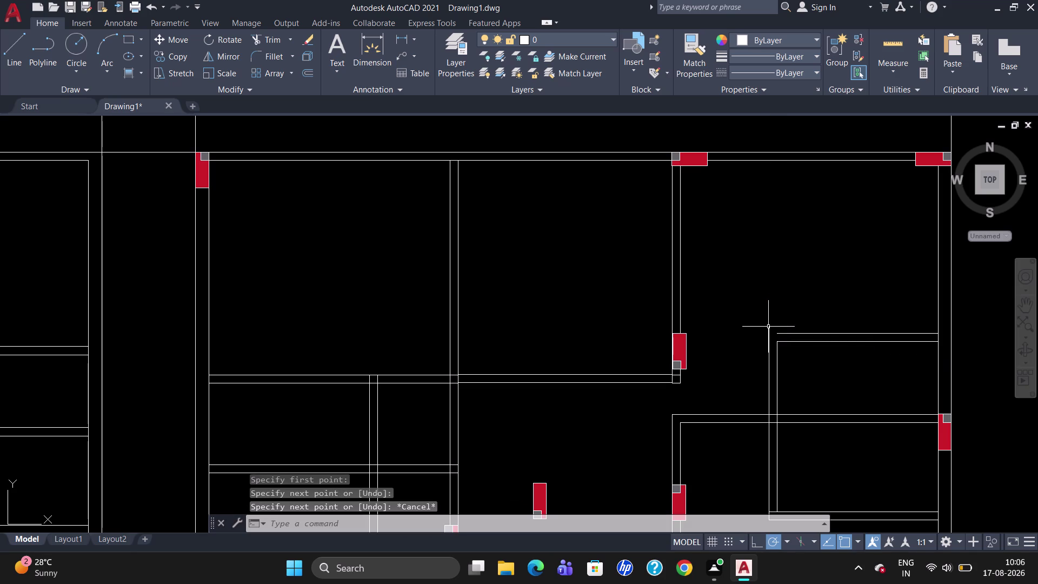
key(l)
key(Return)
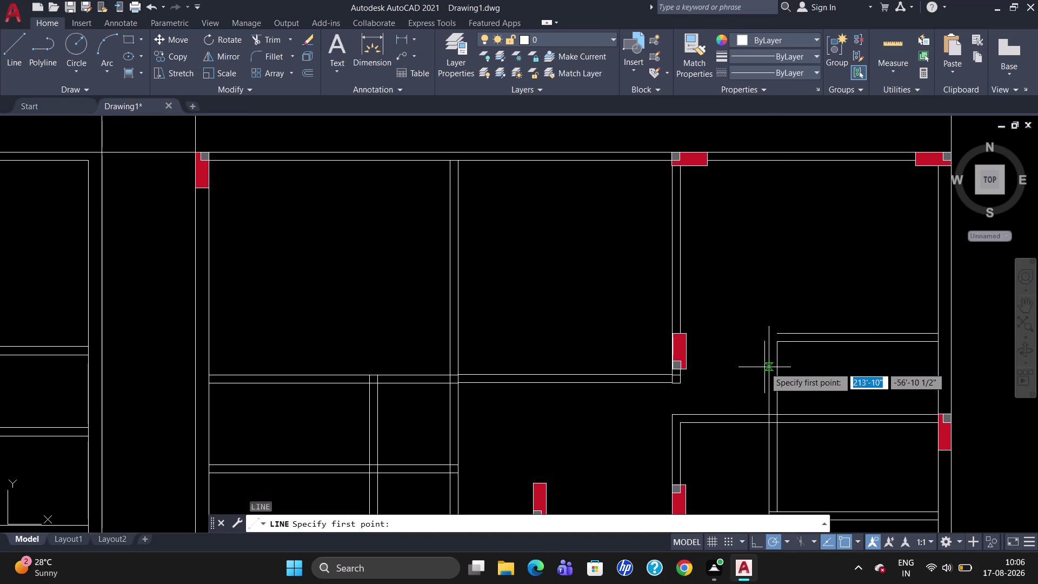
click(782, 329)
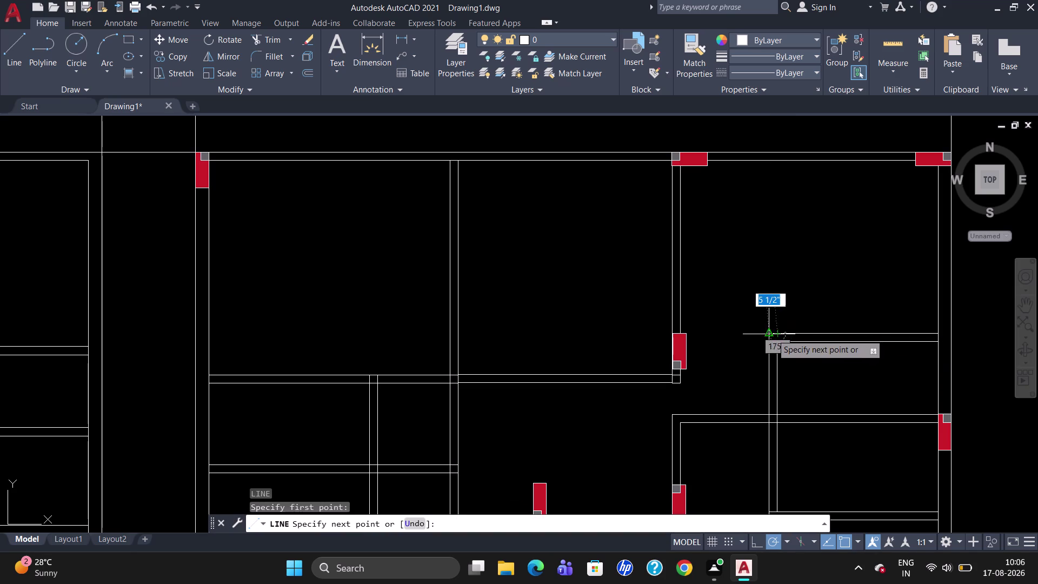
click(768, 335)
key(Escape)
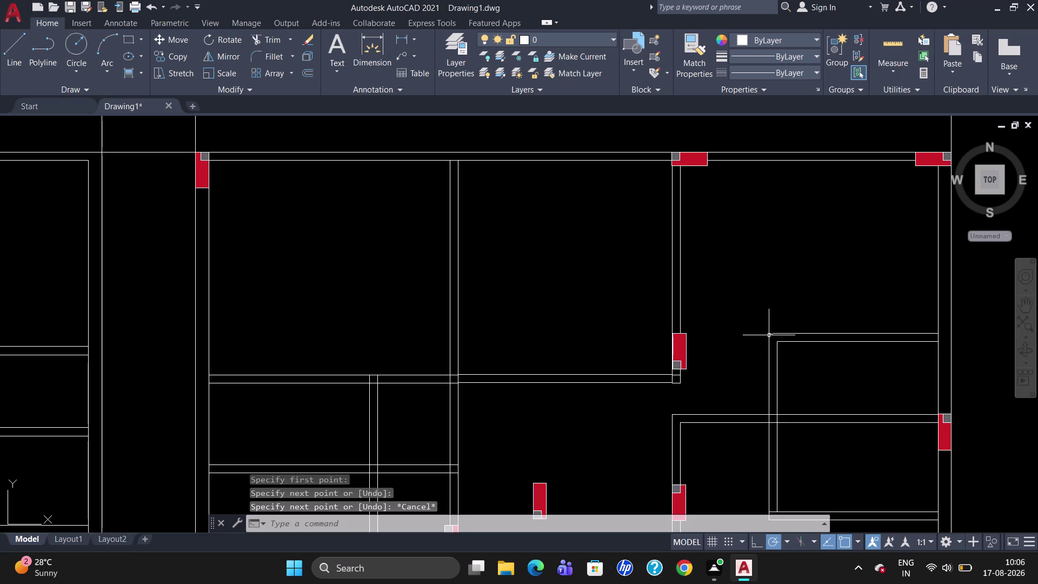
scroll(up, 3)
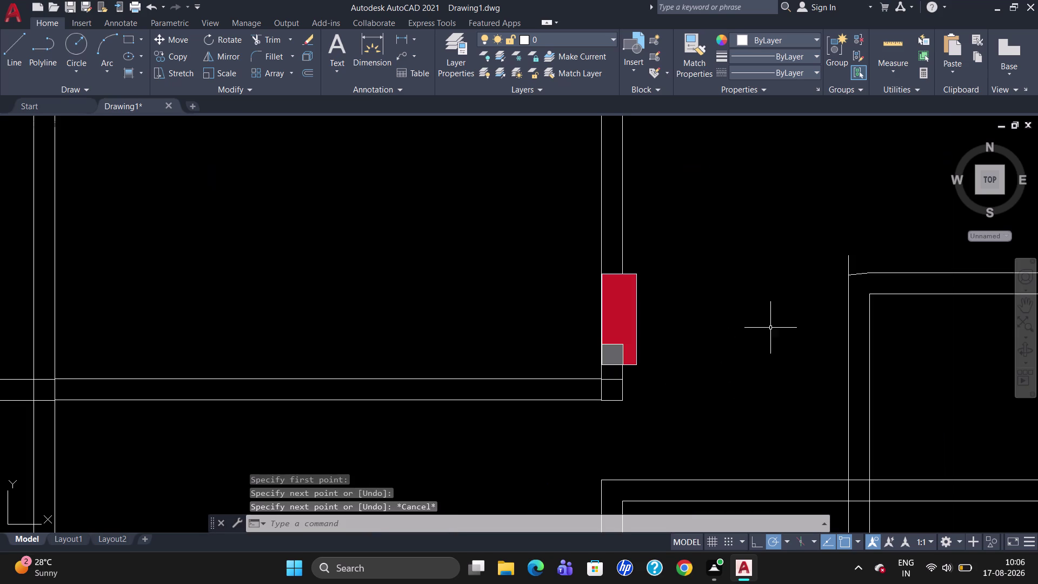
Extend the horizontal wall line to the new vertical wall line.
click(859, 275)
key(Delete)
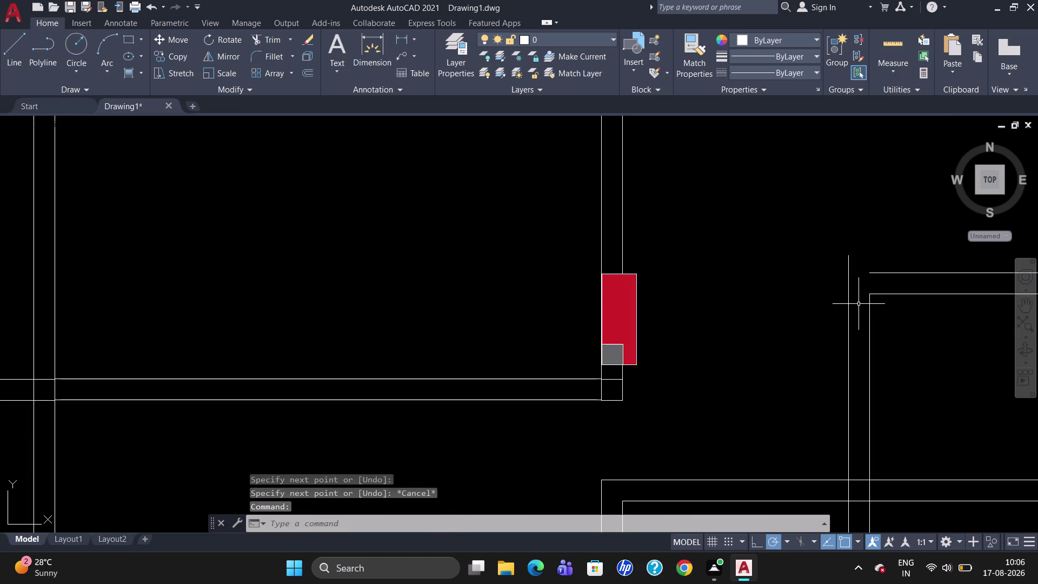
text(EX)
key(Return)
click(848, 308)
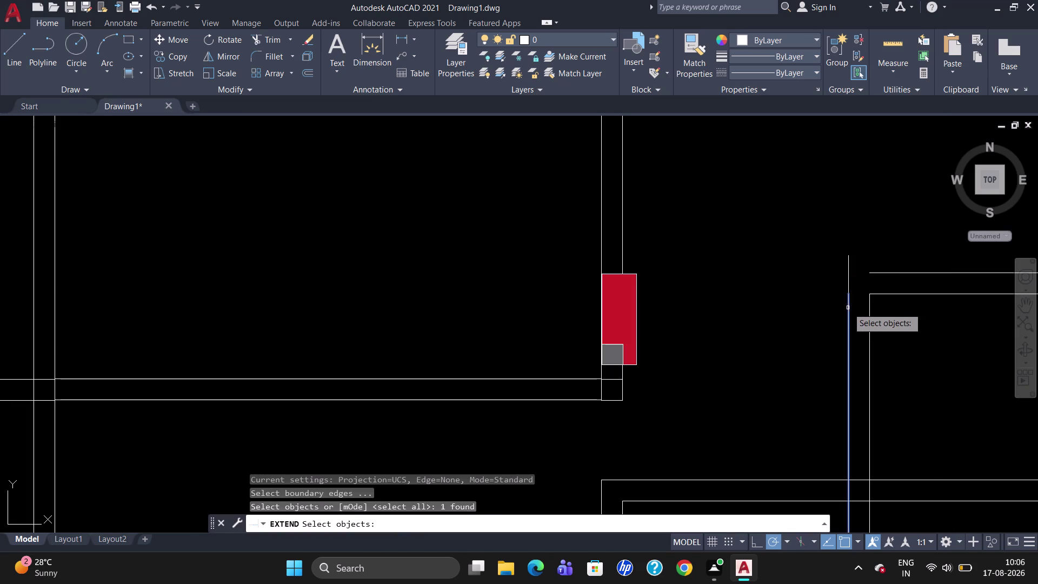
click(851, 275)
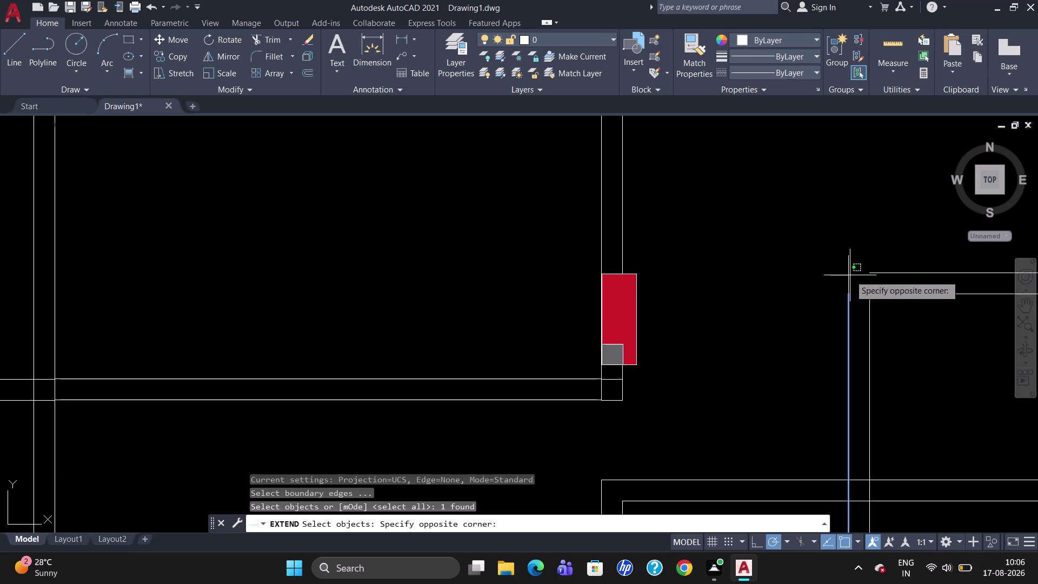
click(848, 276)
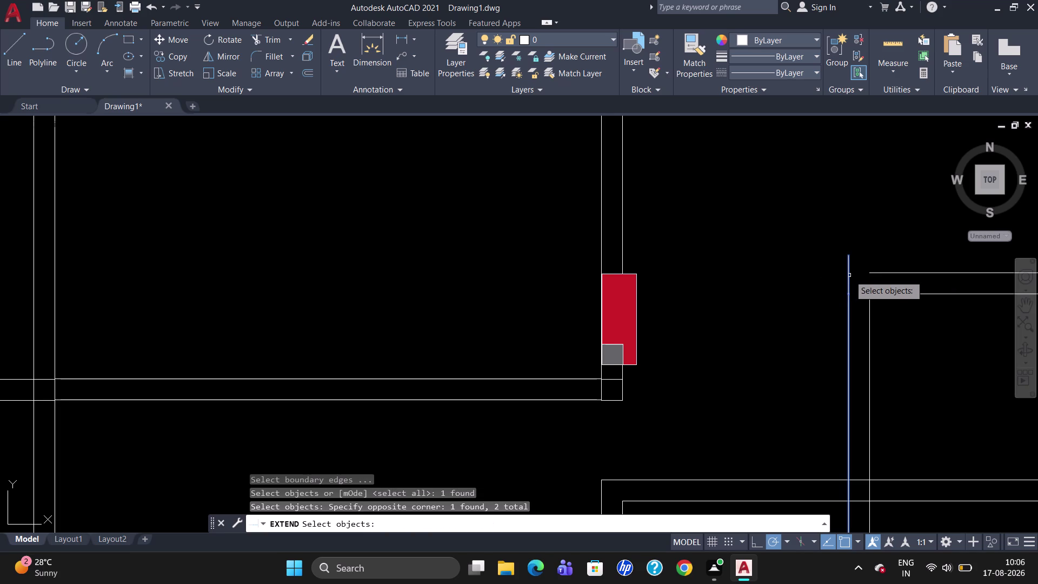
key(Return)
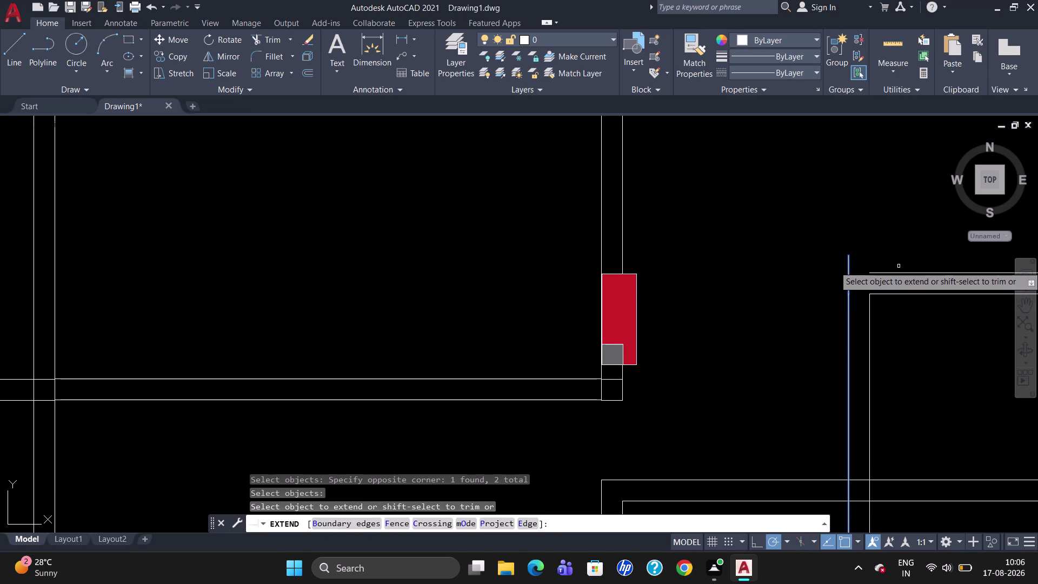
click(899, 270)
click(897, 275)
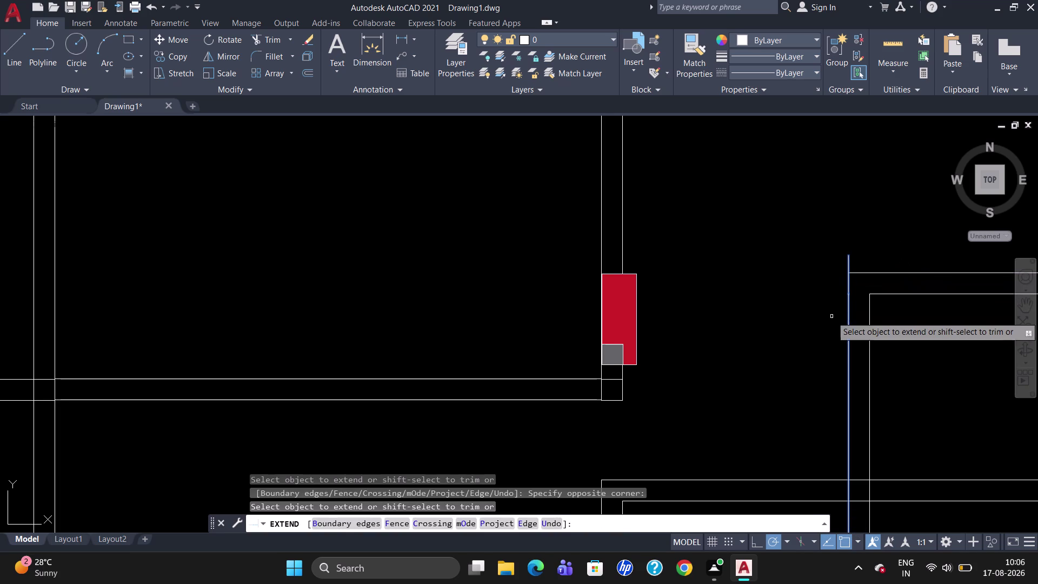
key(Escape)
Trim the overhanging wall line ends at the corner, then cancel trimming.
text(TR)
key(Return)
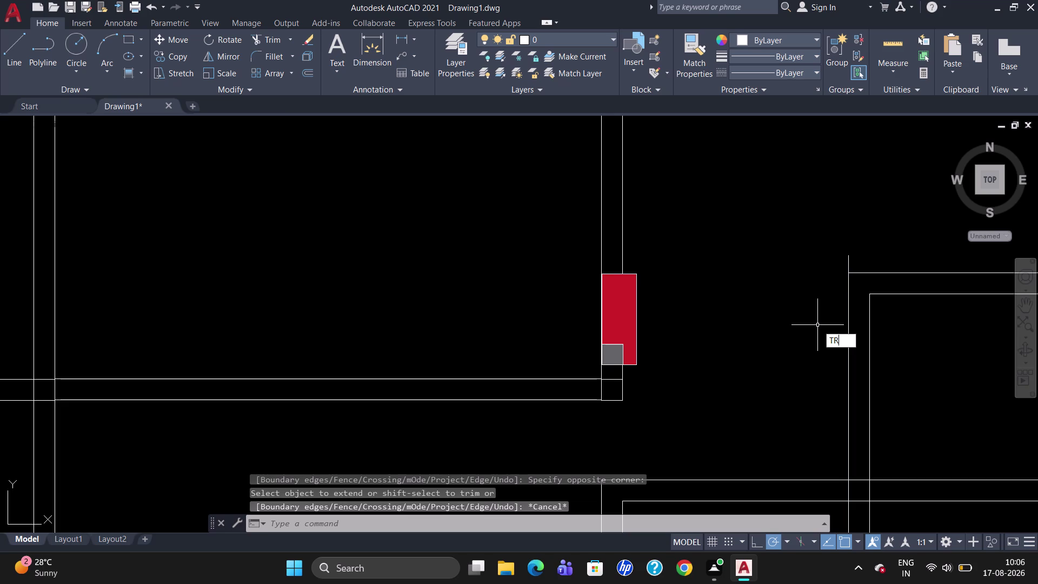
key(Return)
click(850, 263)
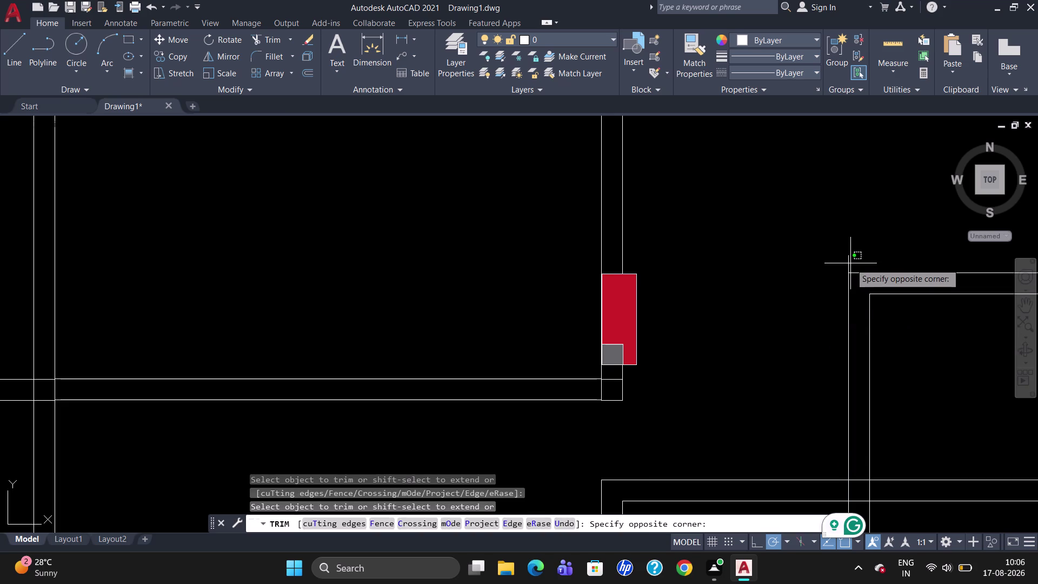
click(847, 264)
click(850, 263)
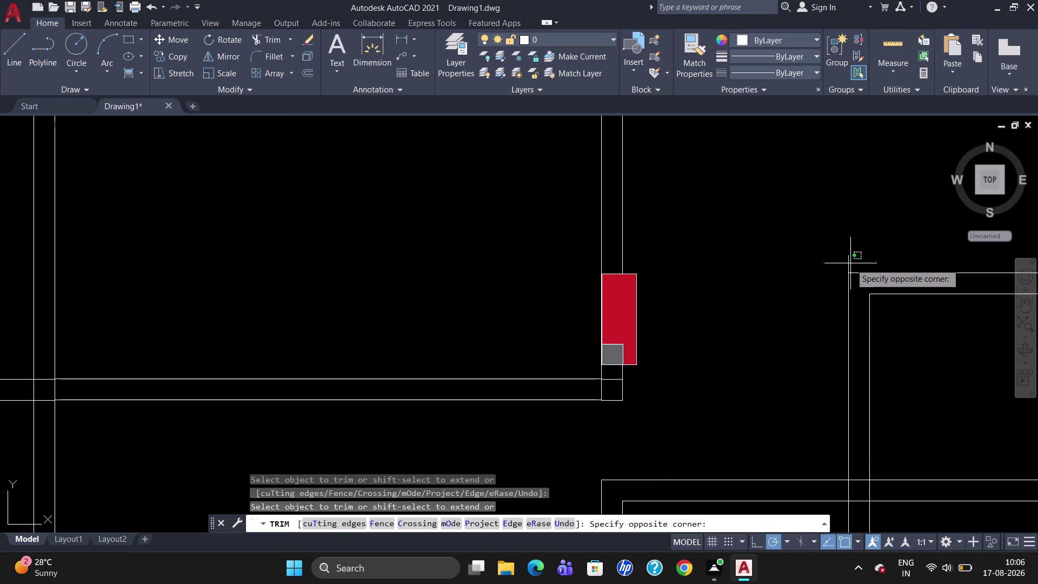
click(849, 265)
double_click(849, 265)
scroll(down, 3)
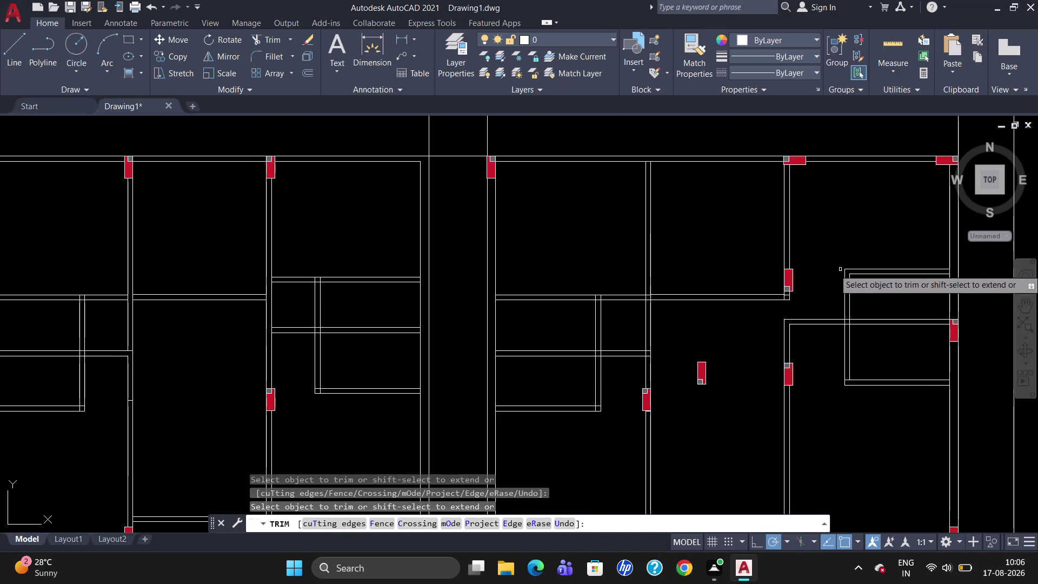
key(Escape)
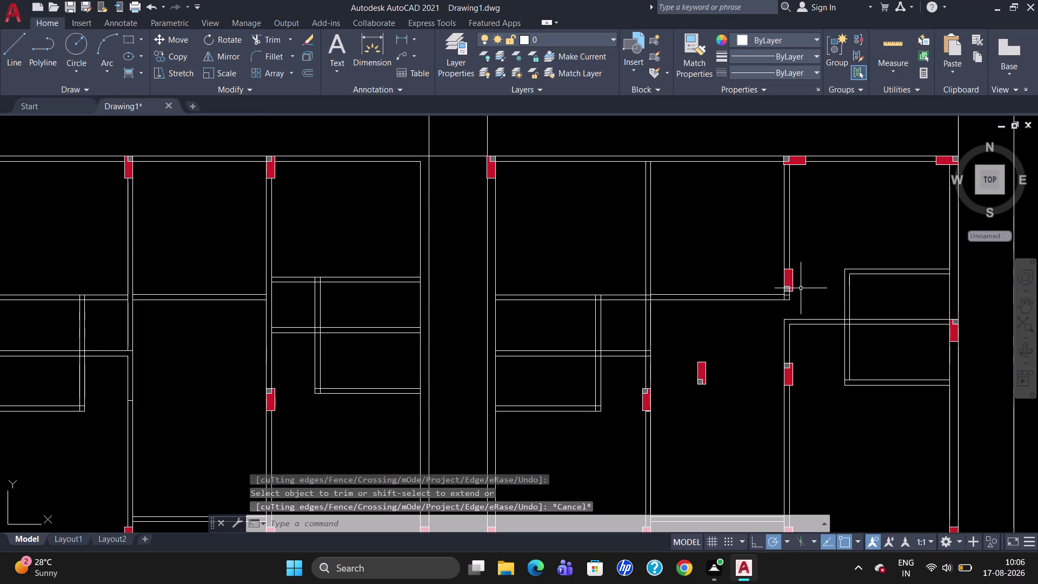
scroll(down, 3)
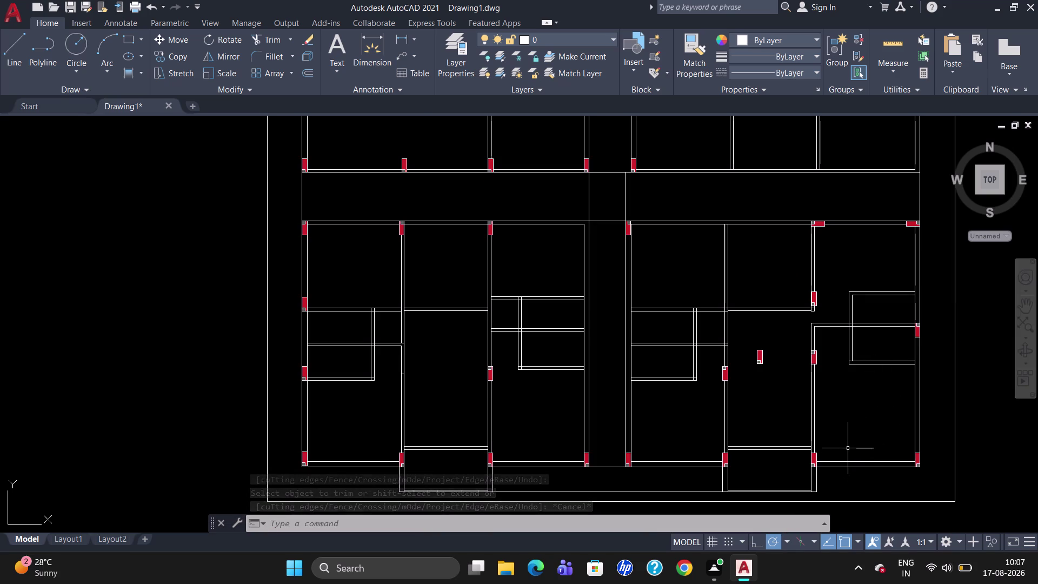
scroll(up, 3)
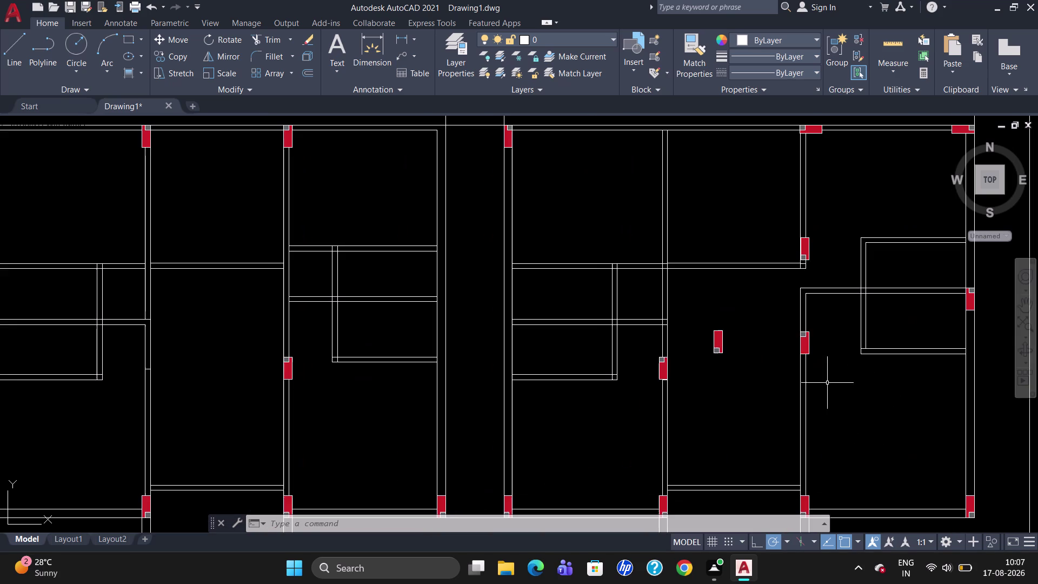
click(804, 336)
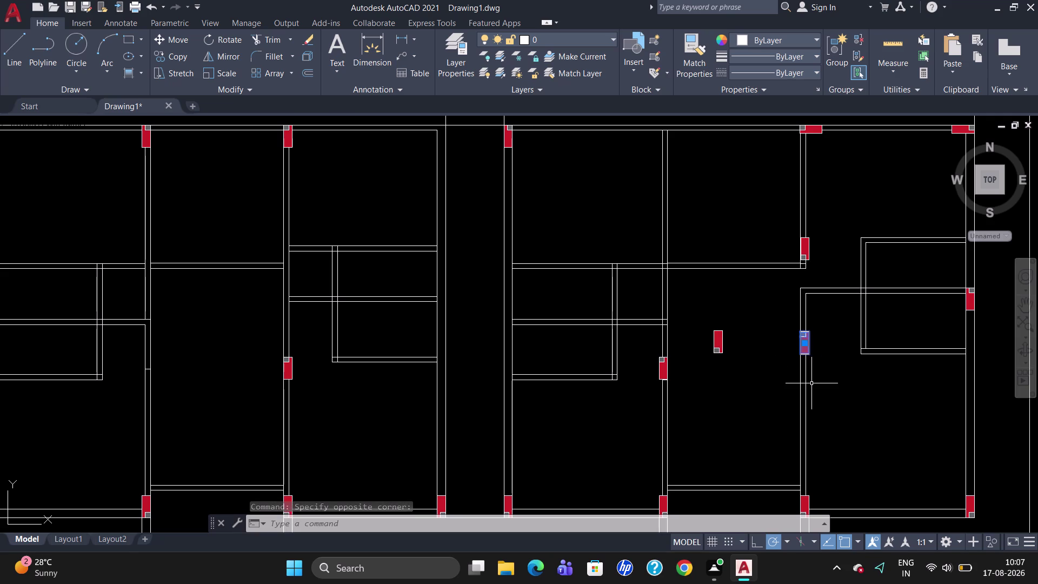
key(Escape)
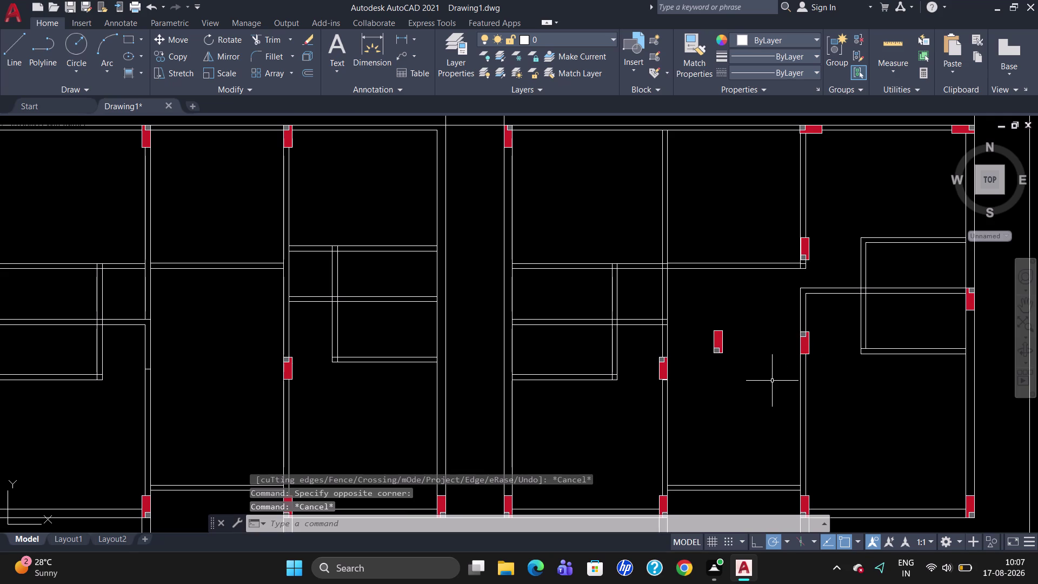
scroll(down, 3)
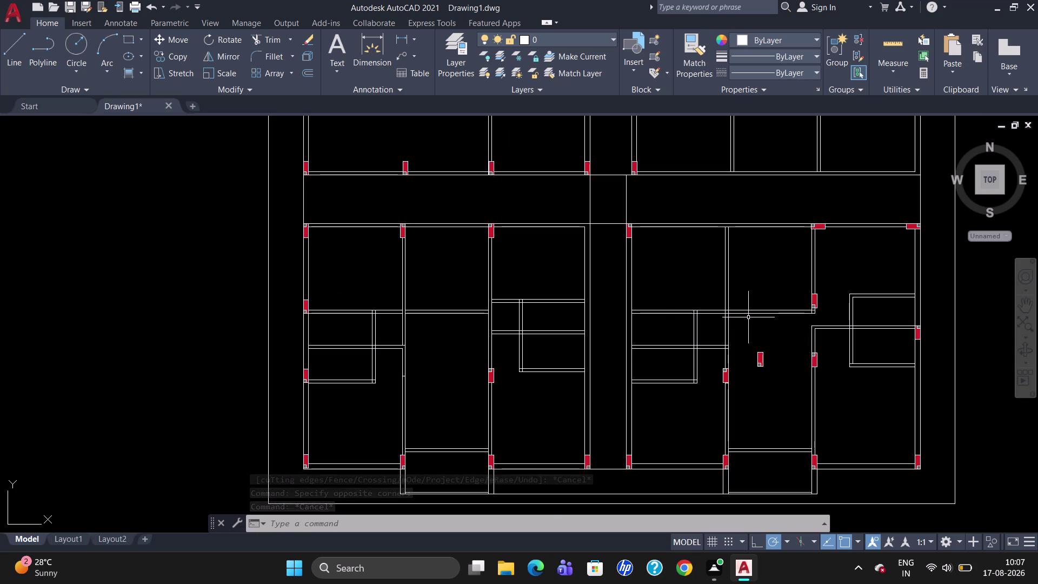
scroll(up, 3)
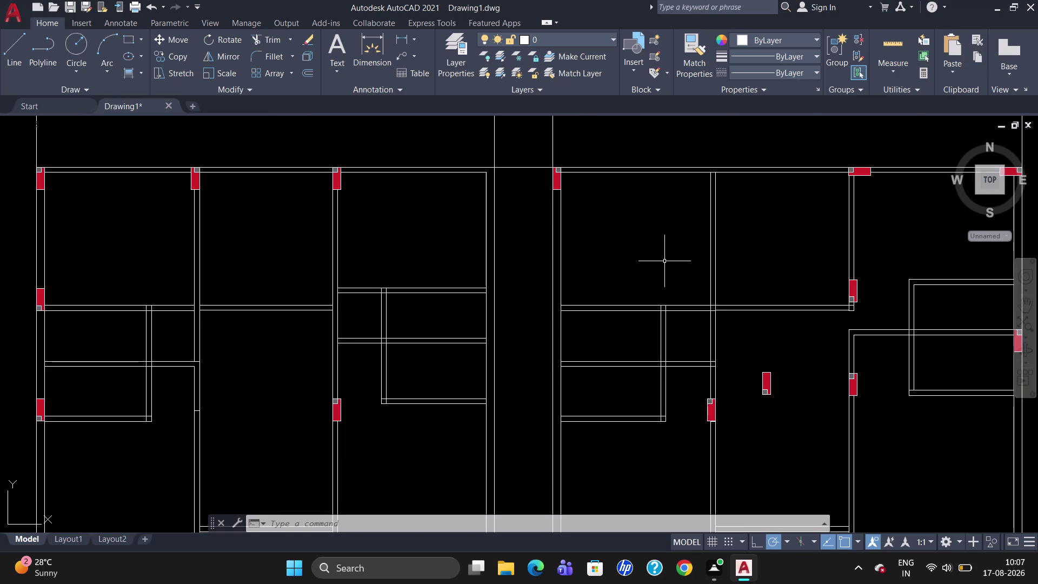
click(557, 179)
text(CO)
key(Return)
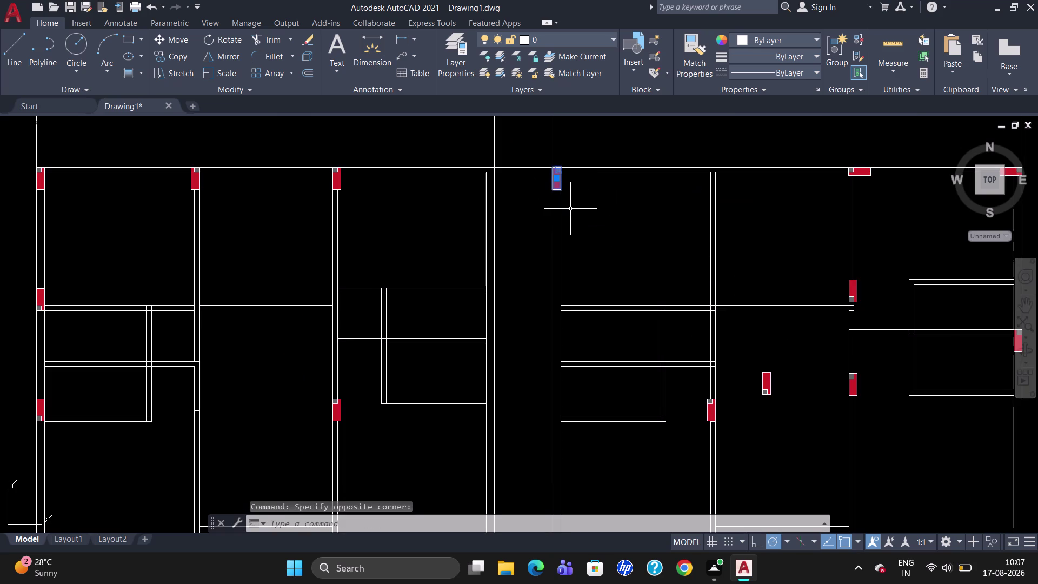
click(562, 163)
Place another red column copy further right on the top wall.
scroll(up, 3)
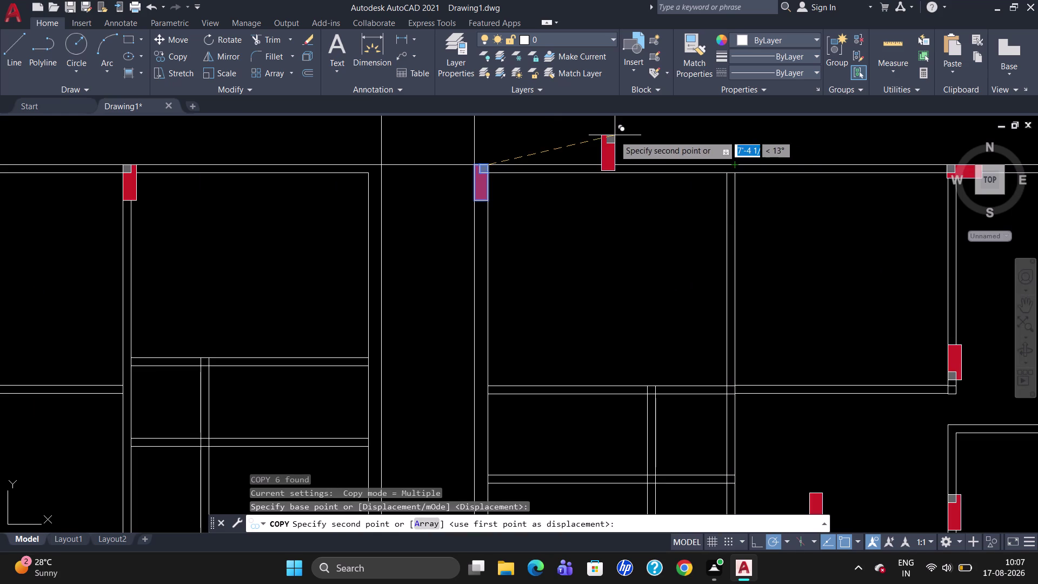
click(736, 164)
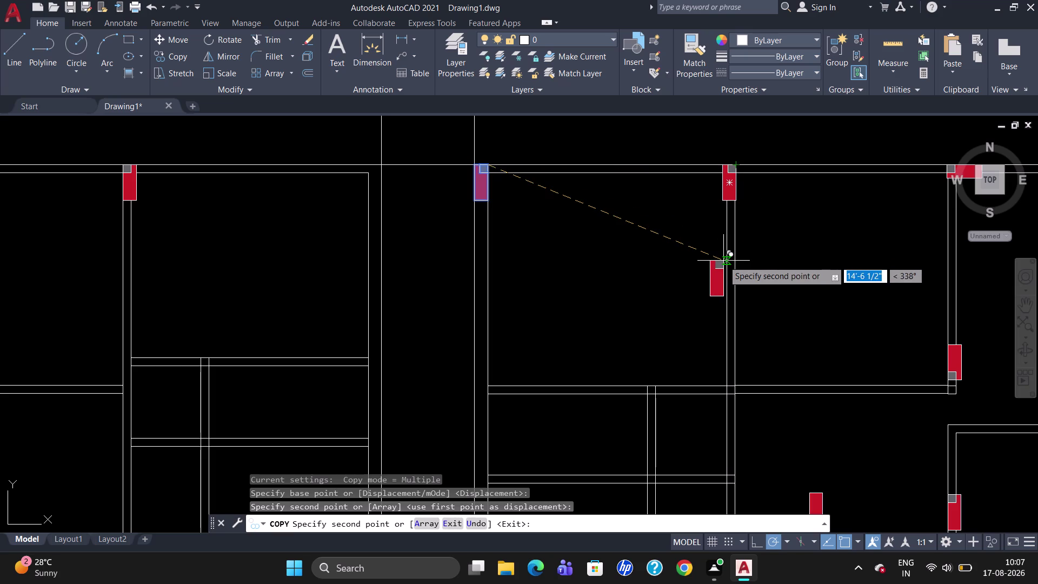
key(Escape)
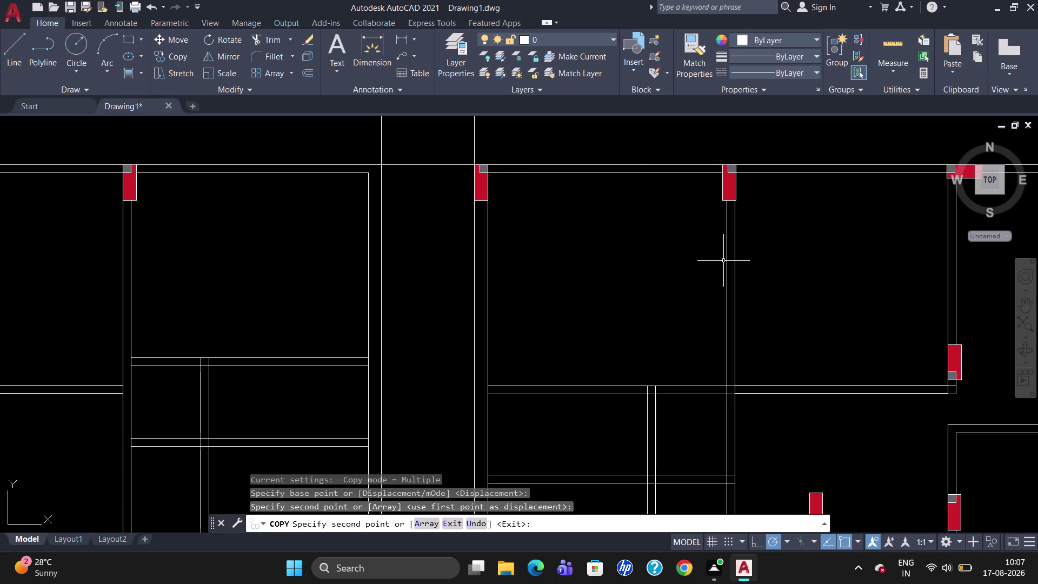
Mirror the lone room column across a vertical axis and erase the original.
scroll(down, 3)
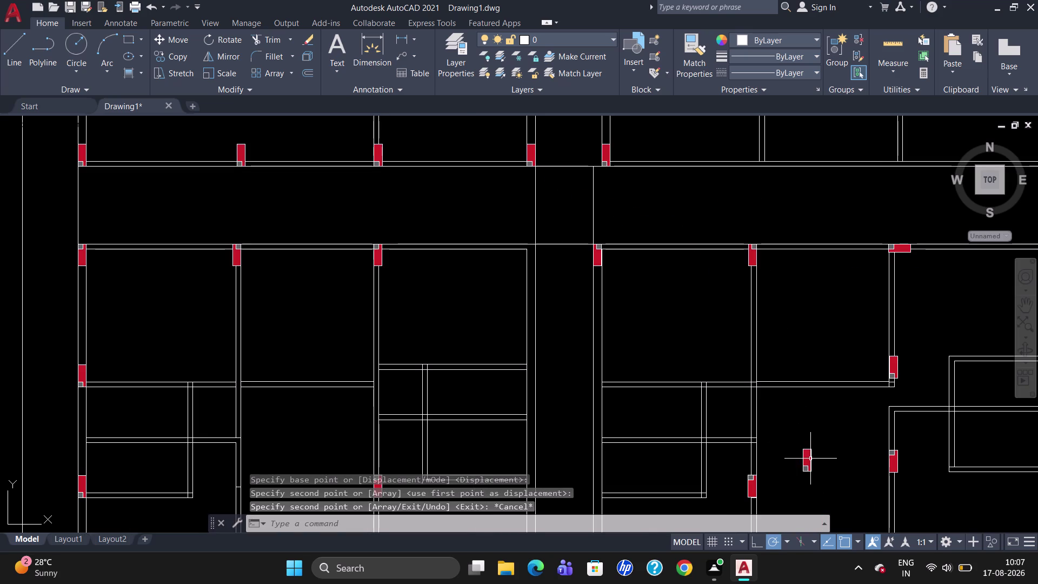
click(812, 460)
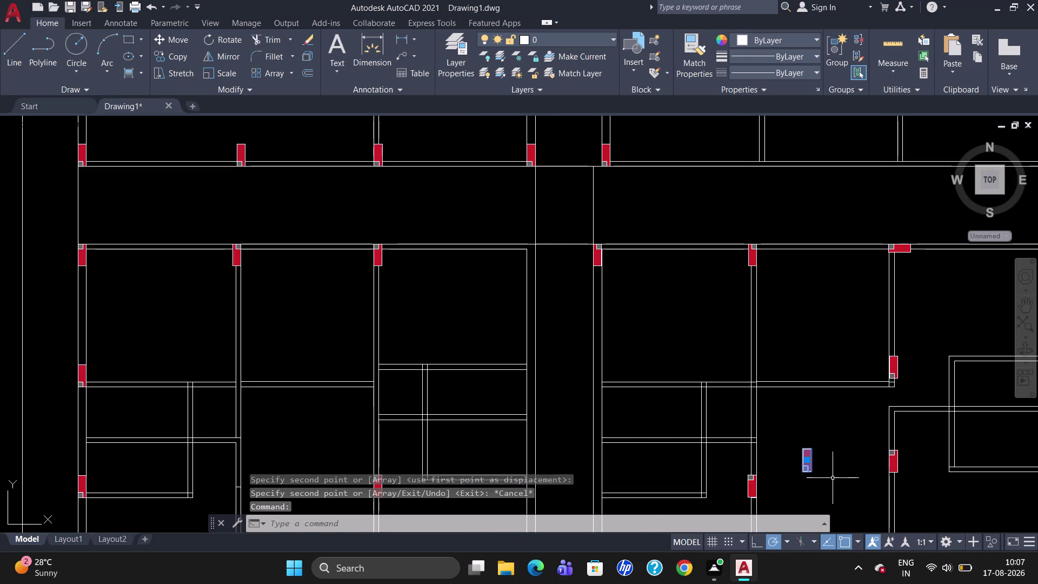
key(m)
key(i)
key(Return)
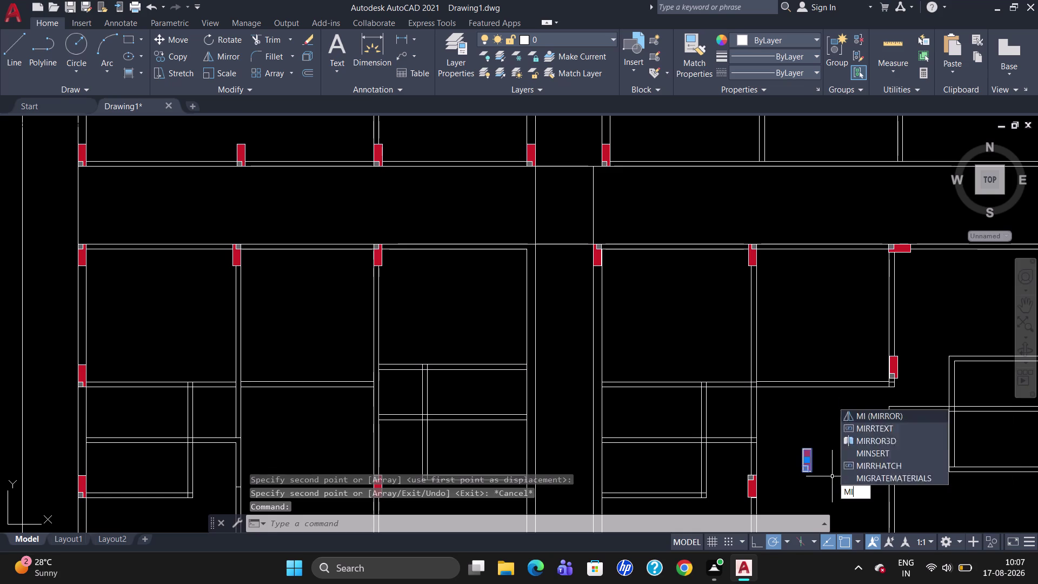
drag(829, 428, 829, 429)
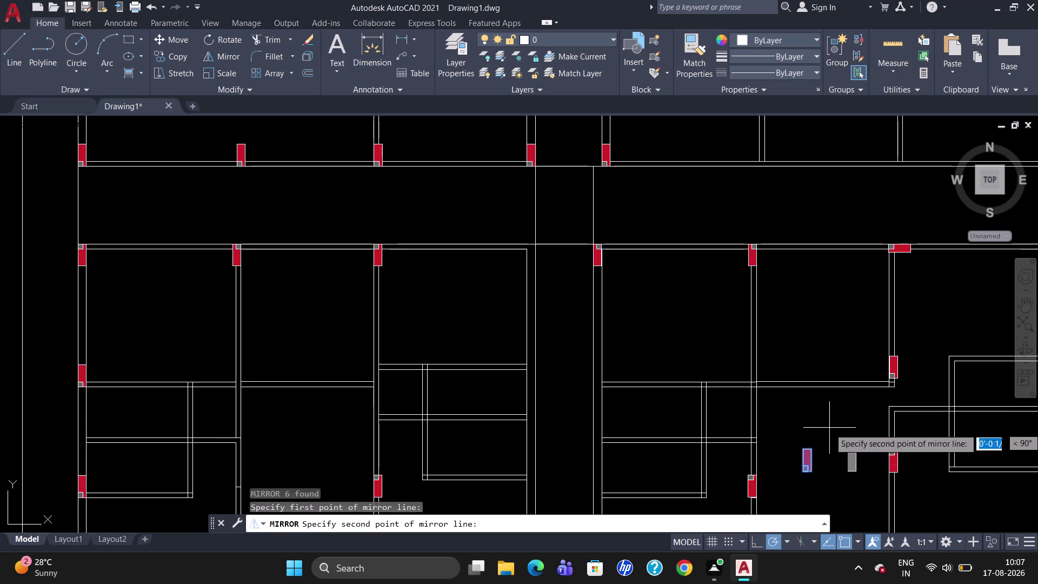
drag(830, 429, 829, 479)
click(829, 480)
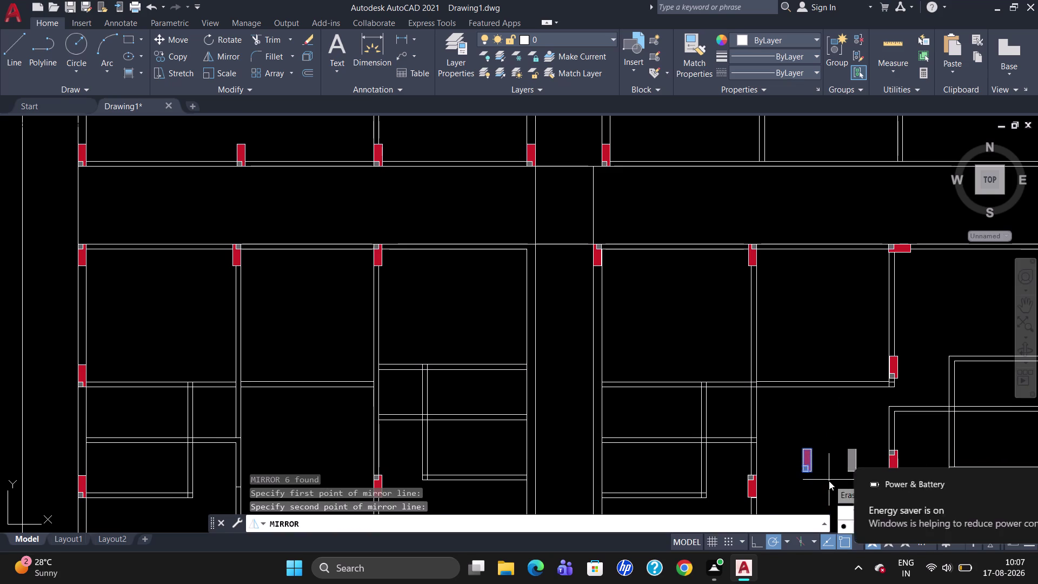
click(1007, 482)
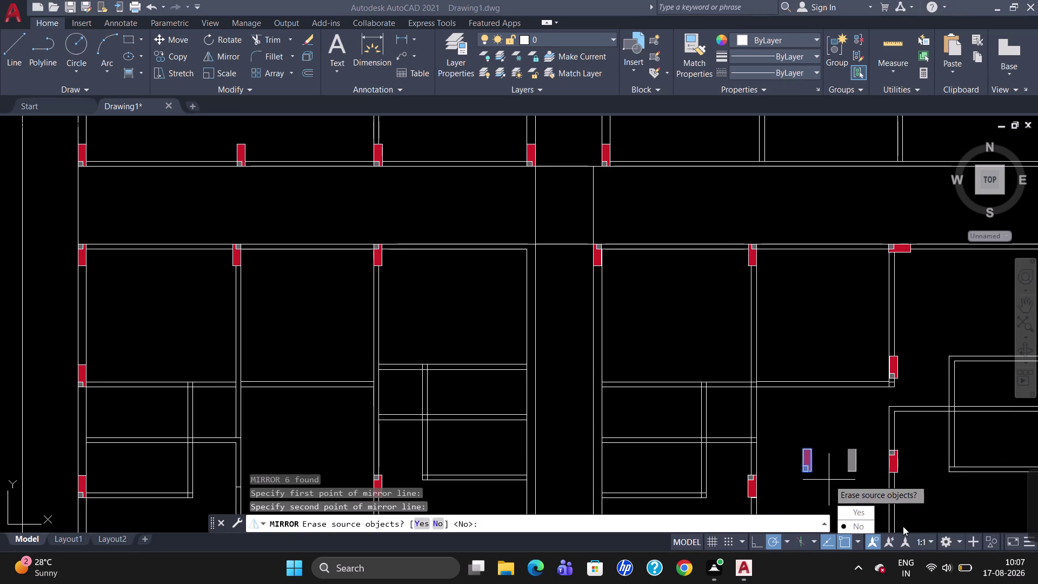
drag(860, 511, 829, 480)
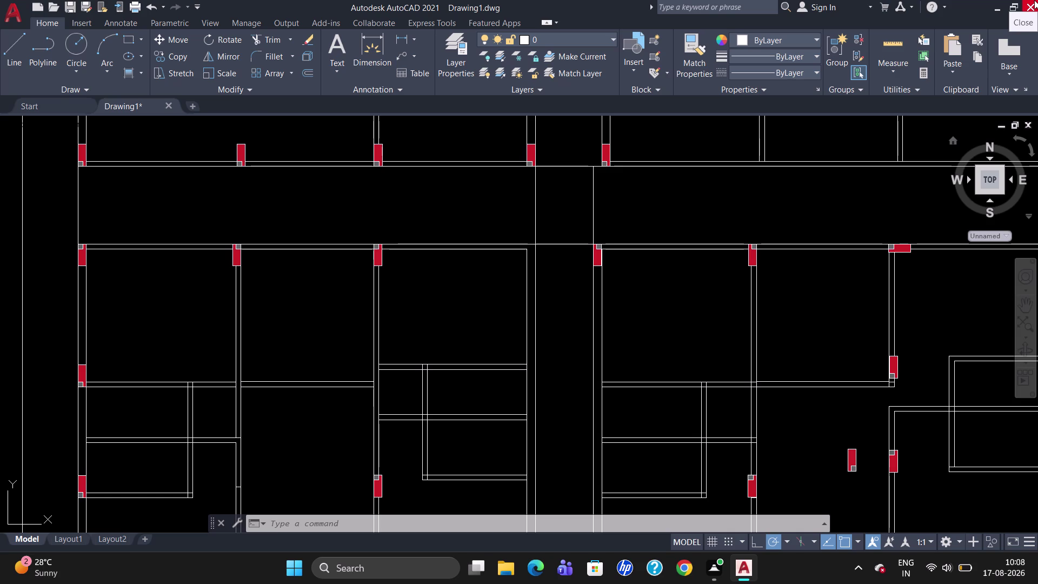
right_click(1034, 0)
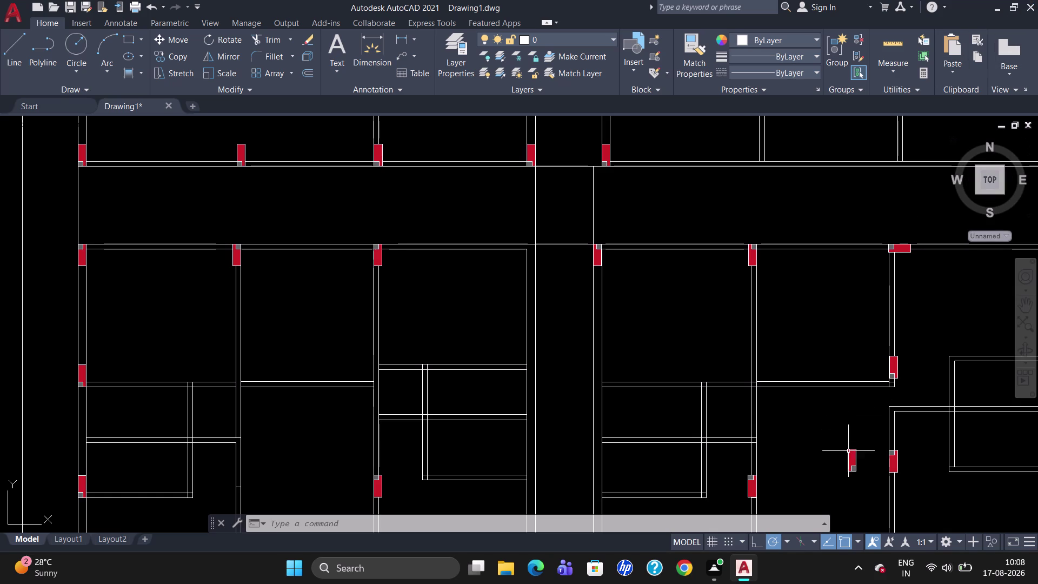
Move the lone column from its corner base point onto the wall corner junction.
click(852, 459)
key(m)
key(Return)
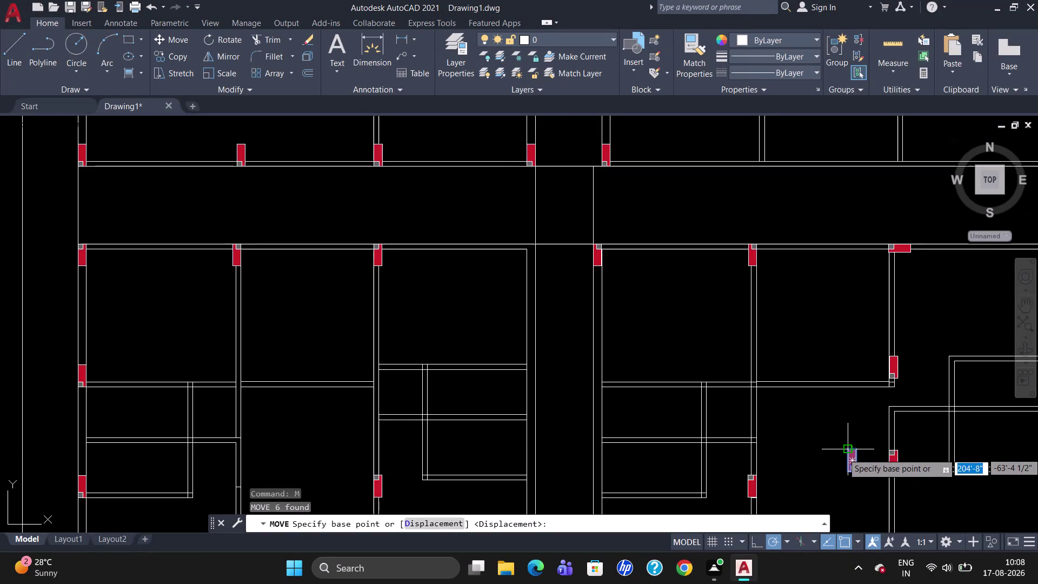
click(846, 454)
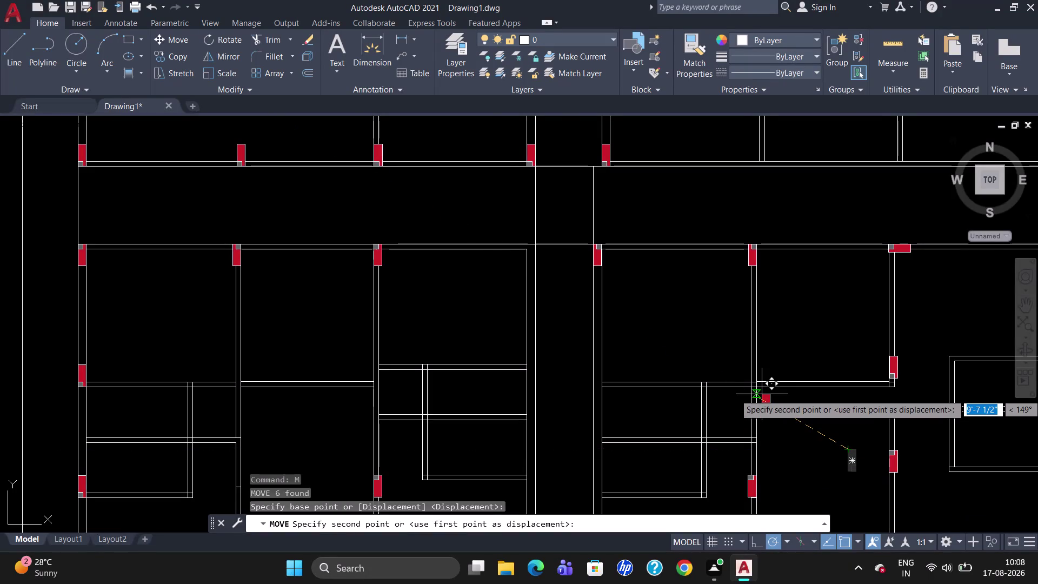
scroll(up, 3)
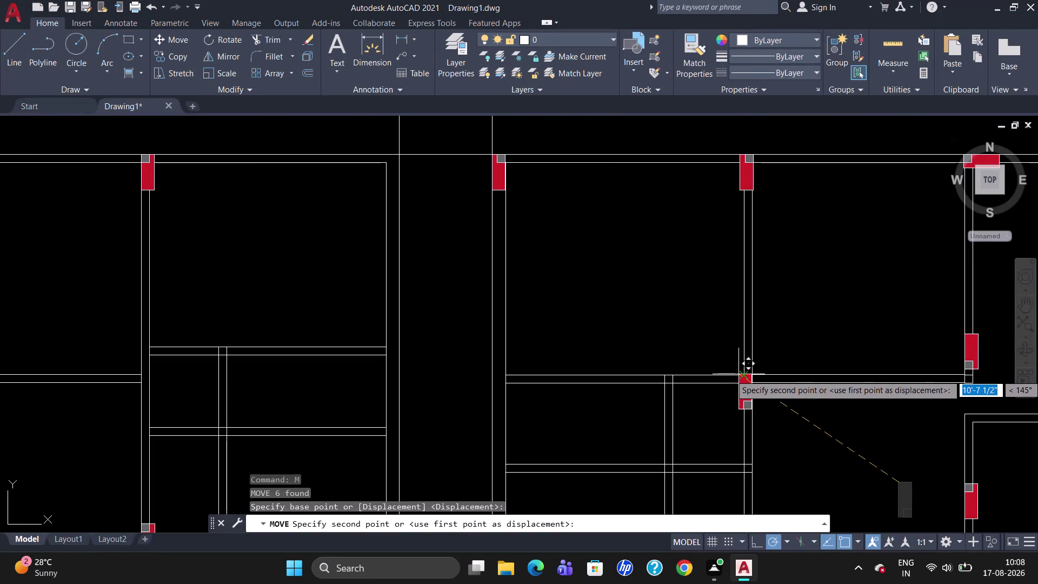
scroll(up, 3)
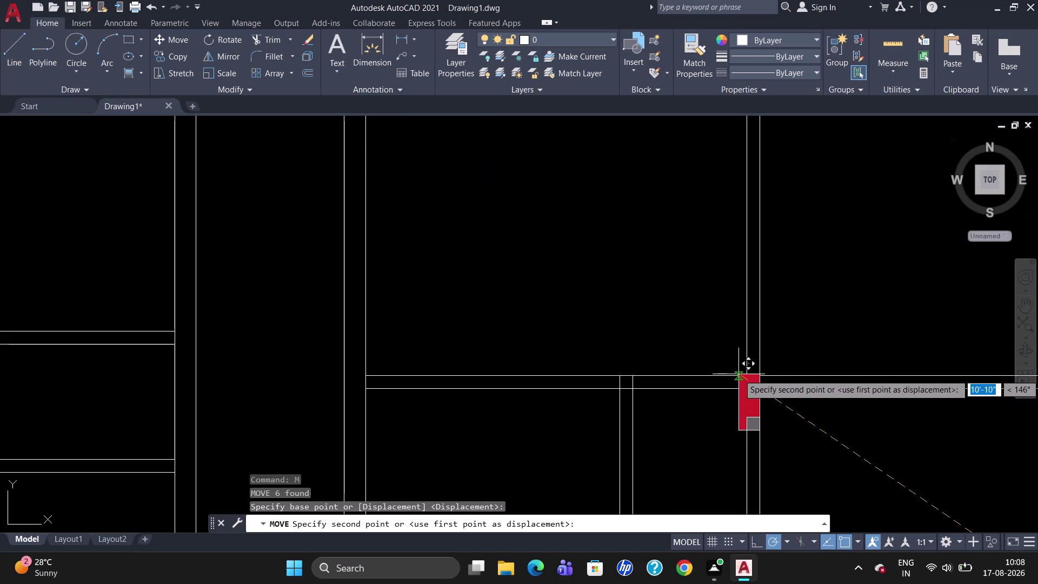
click(739, 375)
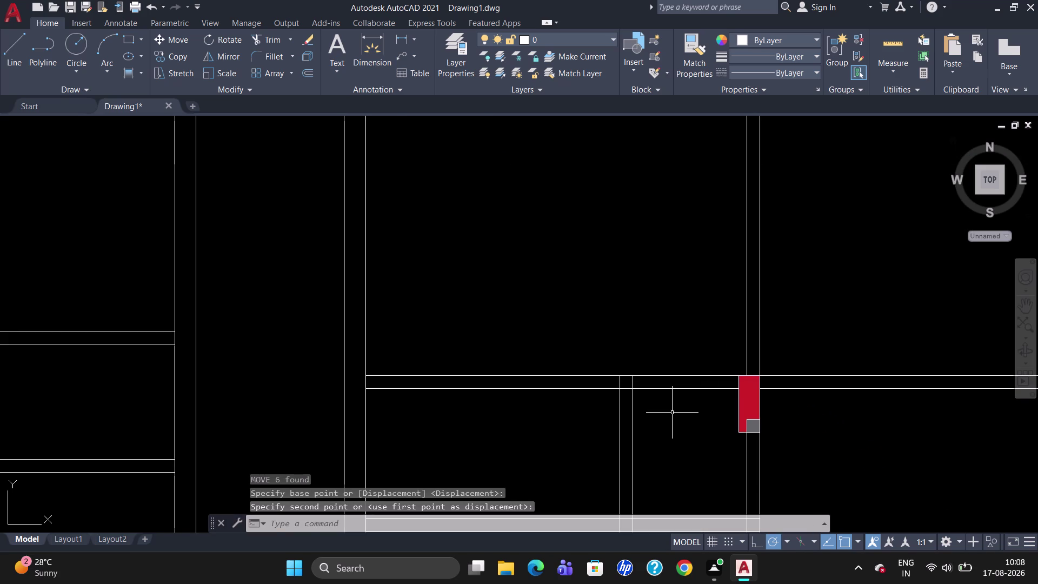
key(Escape)
Delete two short wall lines near the moved column.
scroll(down, 3)
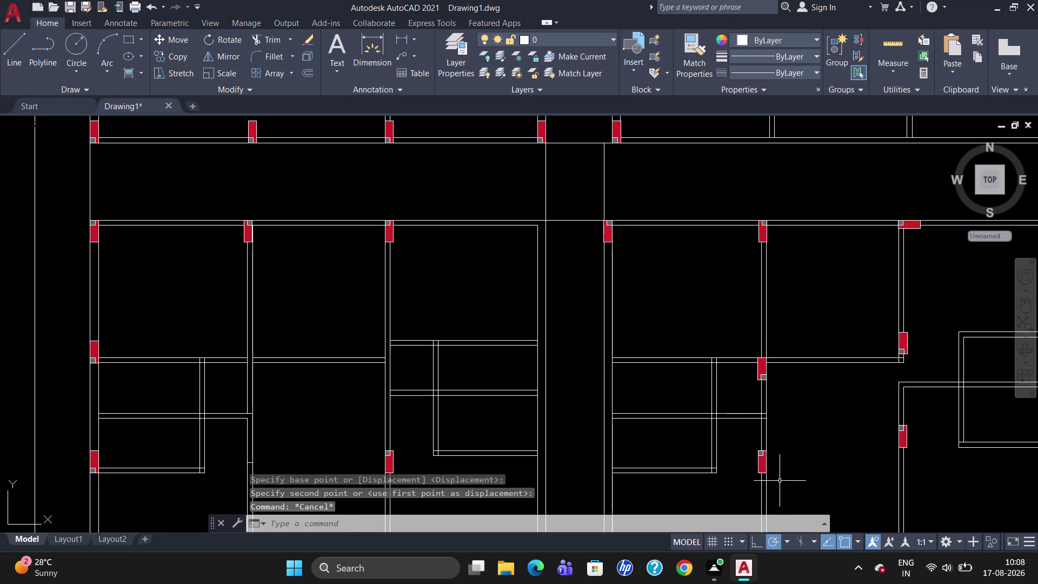
click(824, 363)
click(828, 358)
key(Delete)
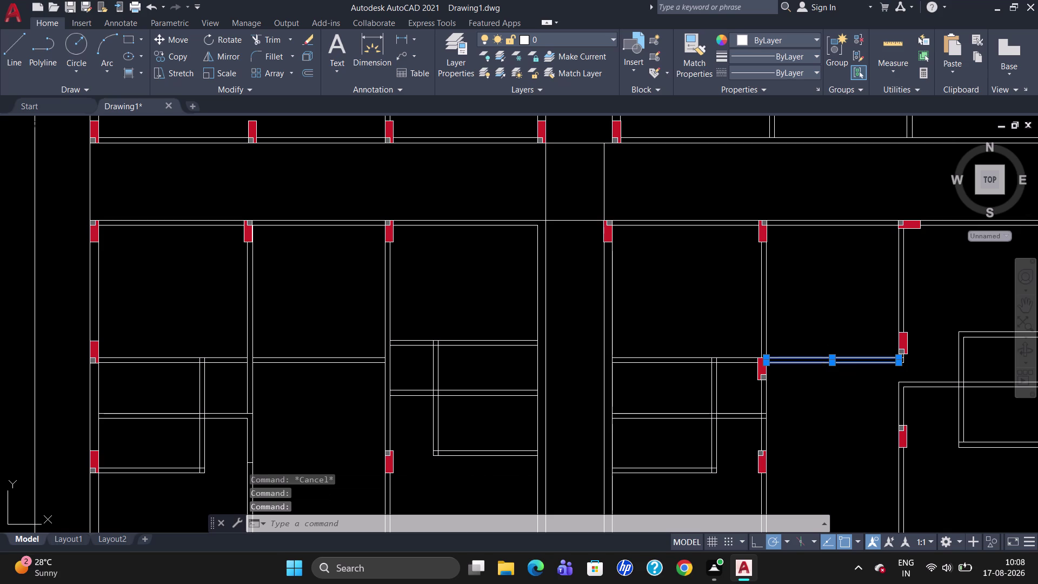
Select the two short lines below the right column, cancelling an accidental stretch.
scroll(up, 3)
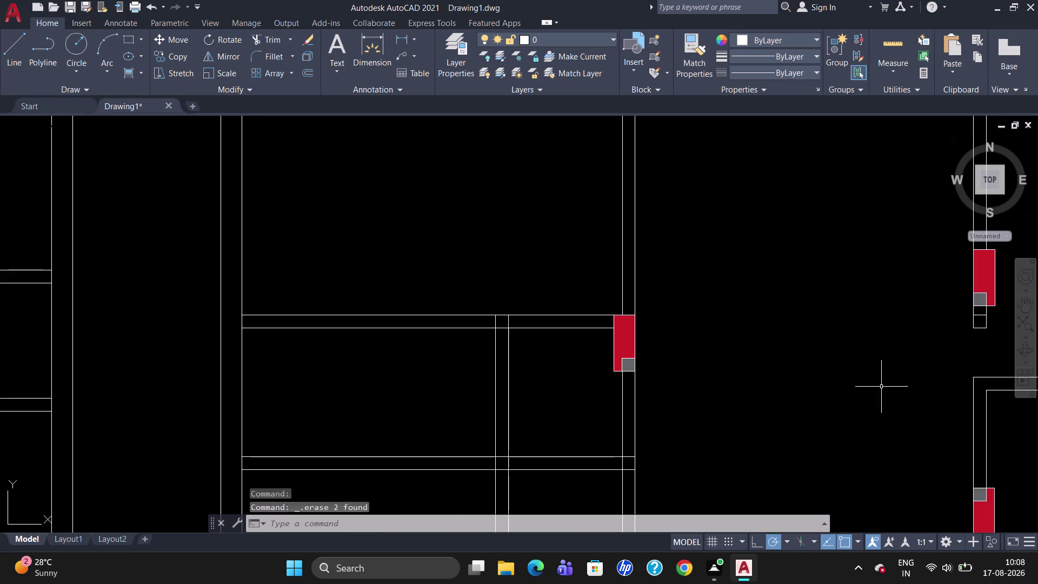
click(976, 314)
click(978, 330)
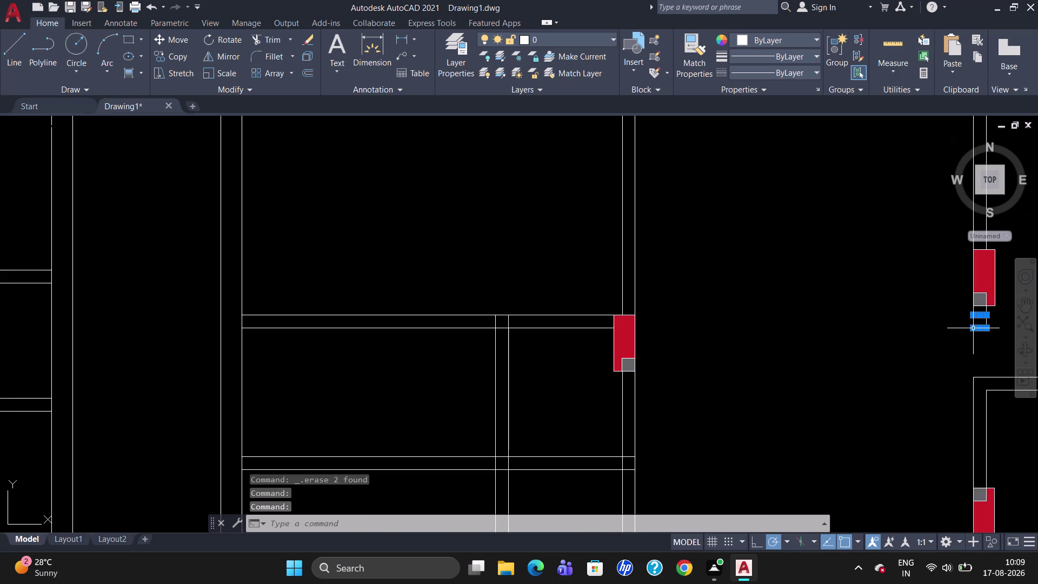
click(974, 320)
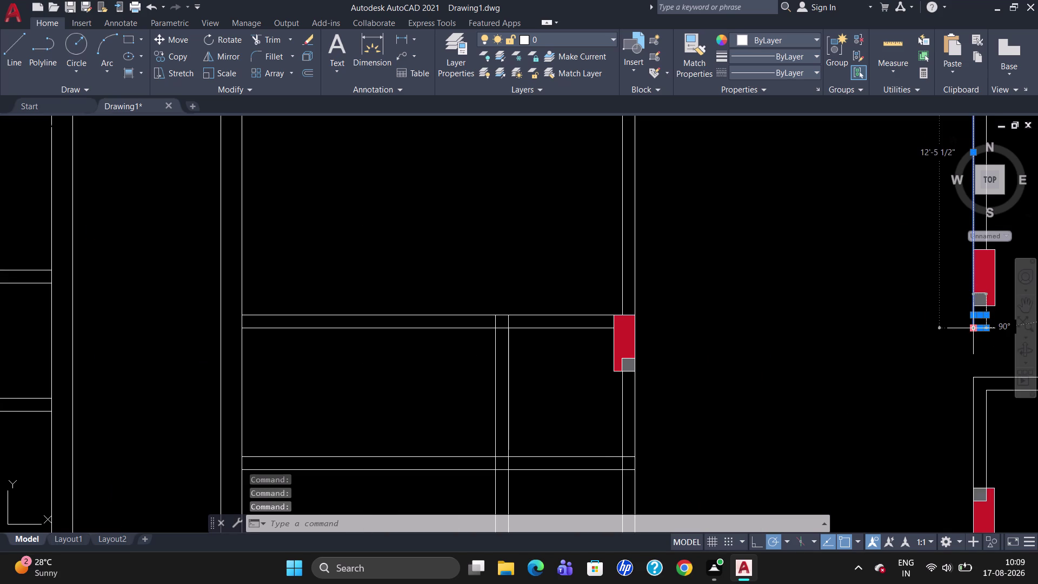
key(Escape)
Trim the short wall line pieces below the right column, undoing one mistaken trim.
scroll(up, 3)
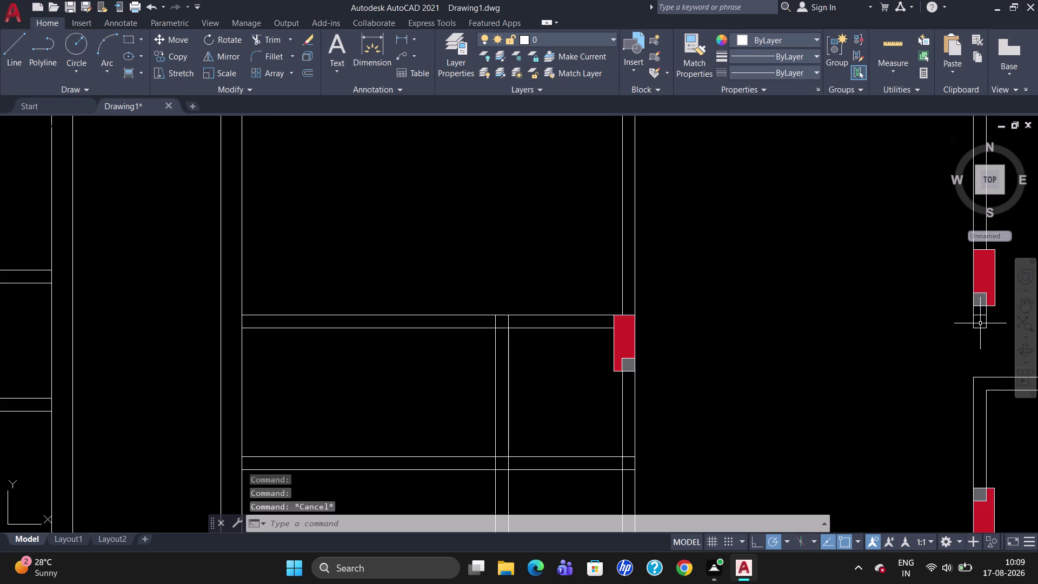
text(TR)
key(Return)
key(Return)
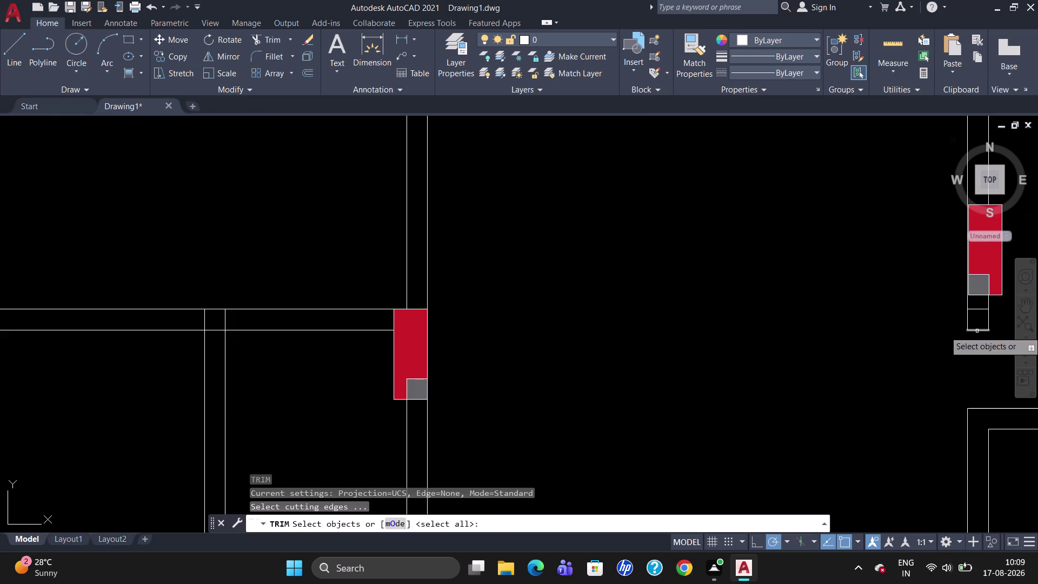
click(969, 306)
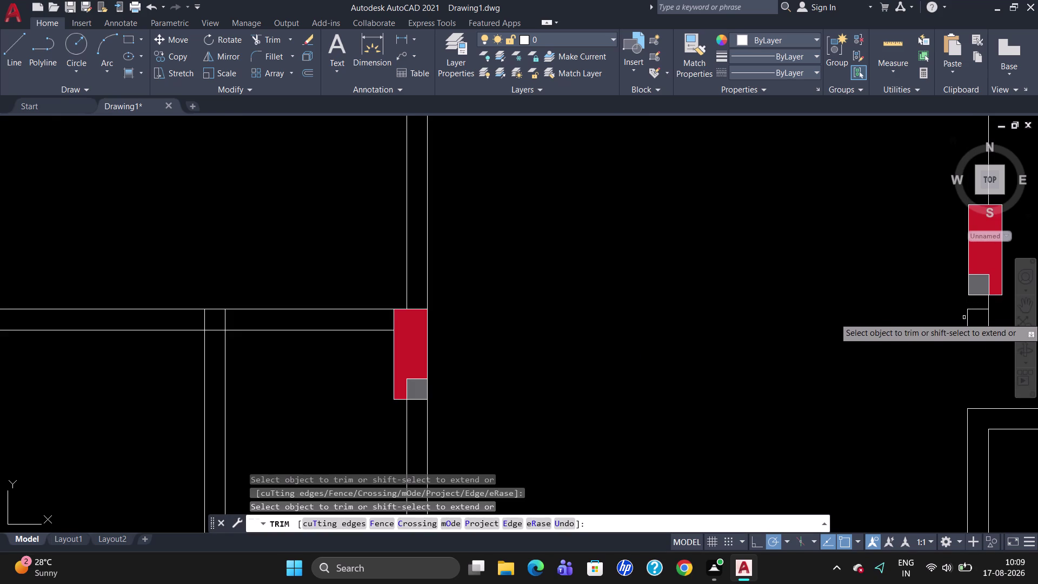
key(u)
key(Return)
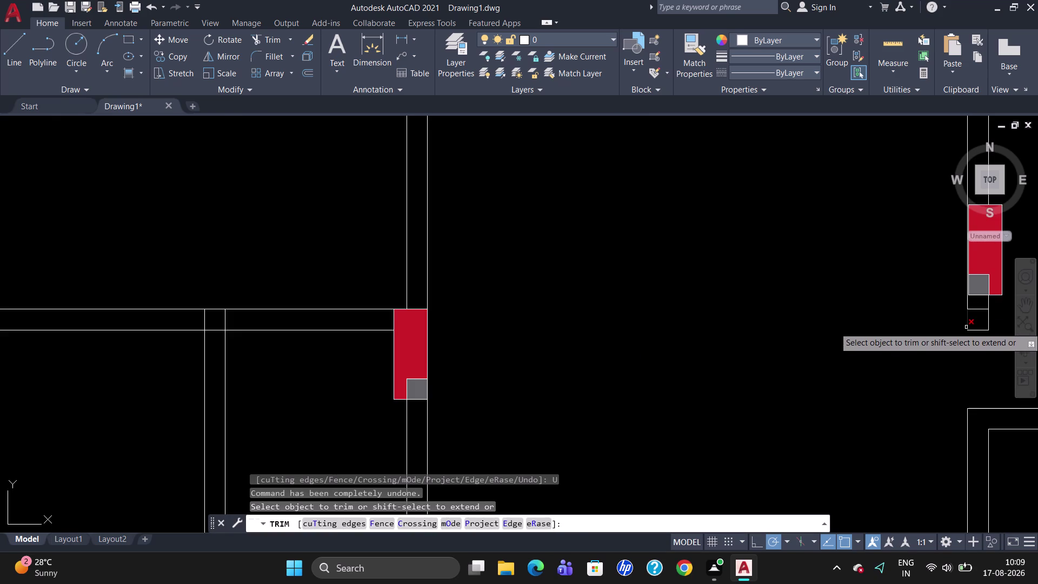
click(970, 325)
click(989, 321)
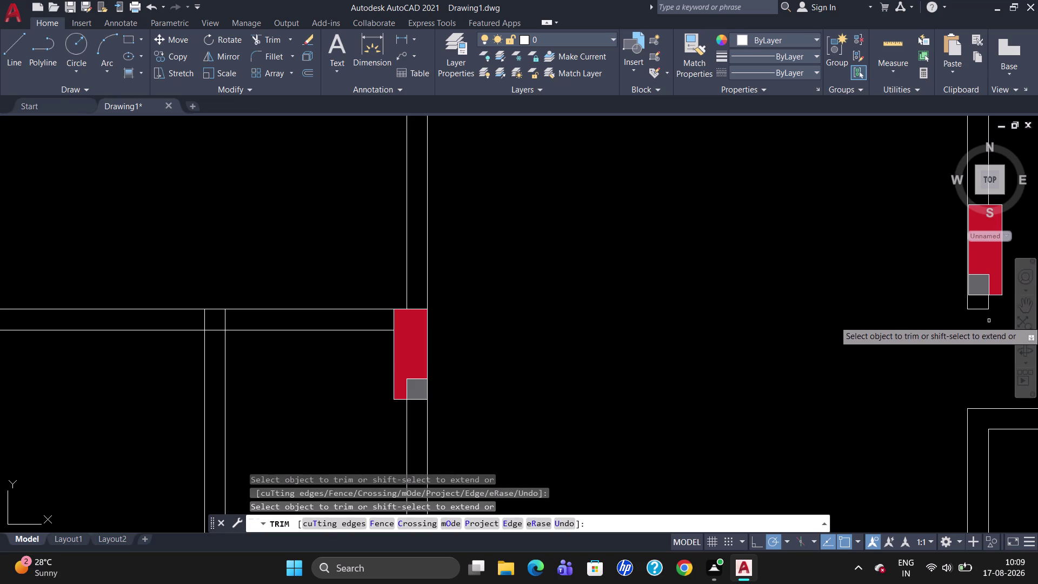
key(i)
key(BackSpace)
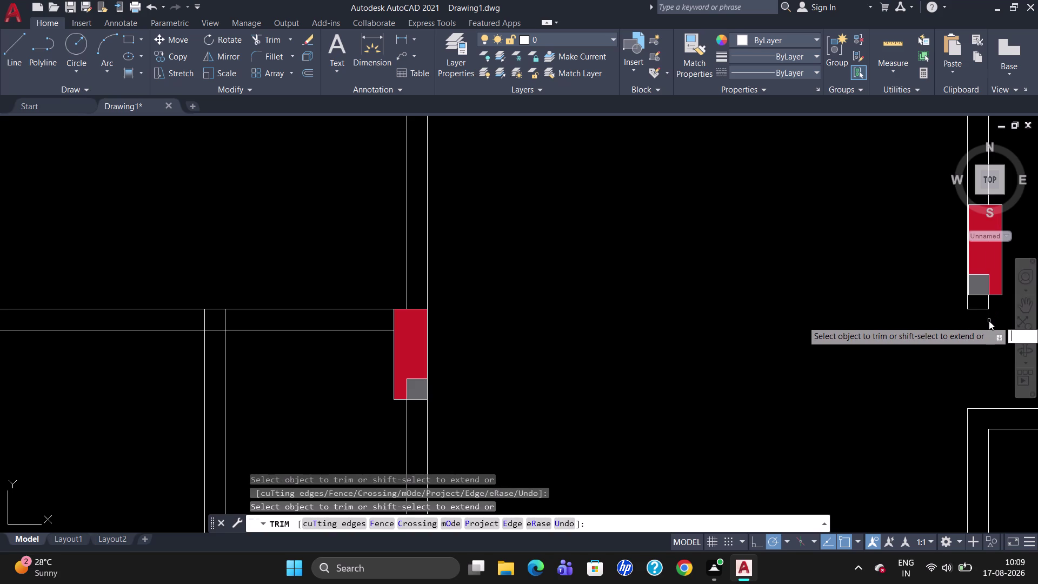
key(u)
key(Return)
key(Escape)
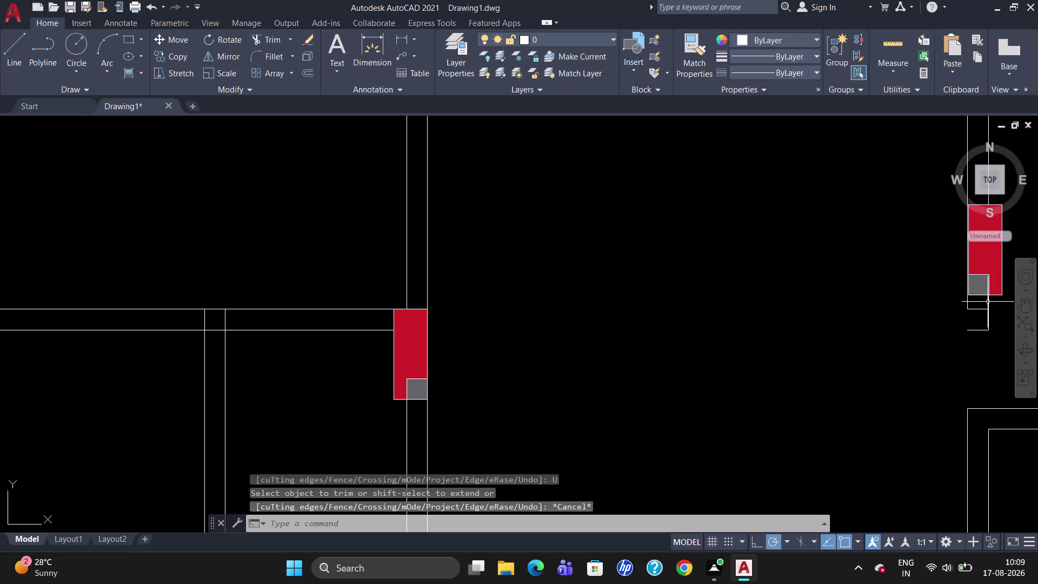
Move the red column on the right wall slightly to its corner position.
scroll(down, 3)
scroll(up, 3)
scroll(down, 3)
scroll(up, 3)
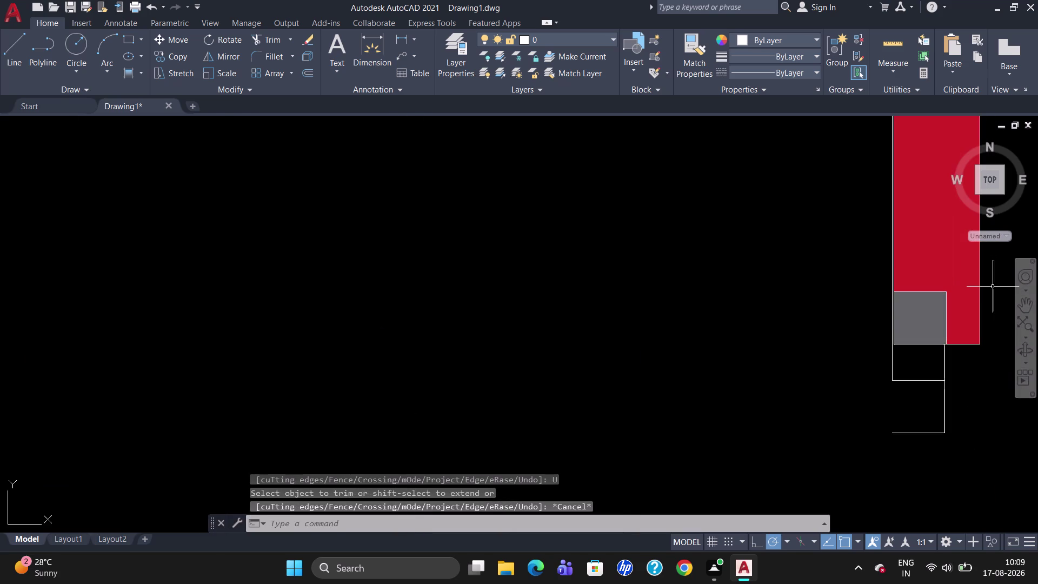
scroll(down, 3)
key(m)
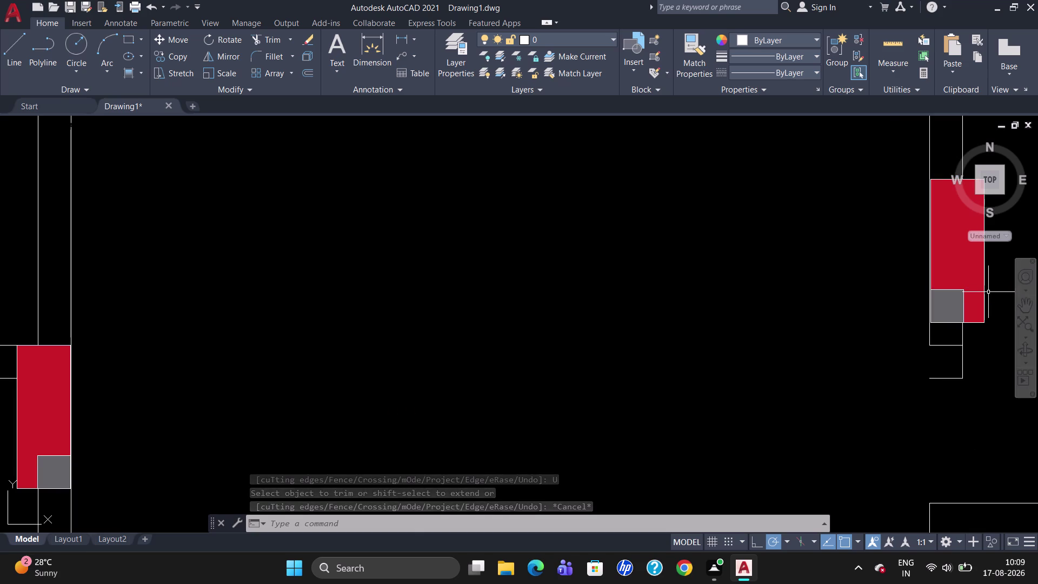
key(Return)
click(937, 179)
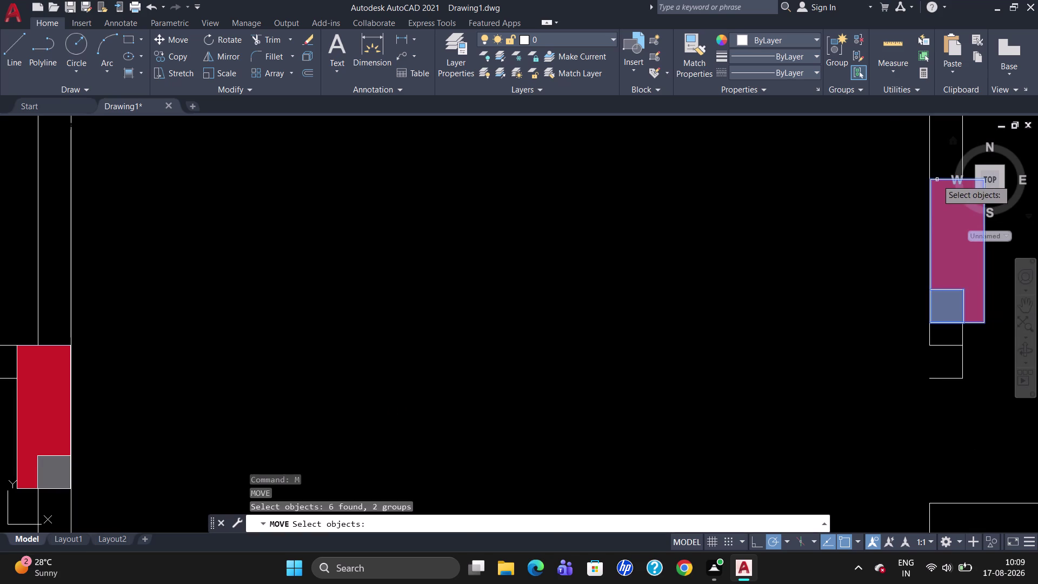
key(Return)
scroll(up, 3)
click(919, 181)
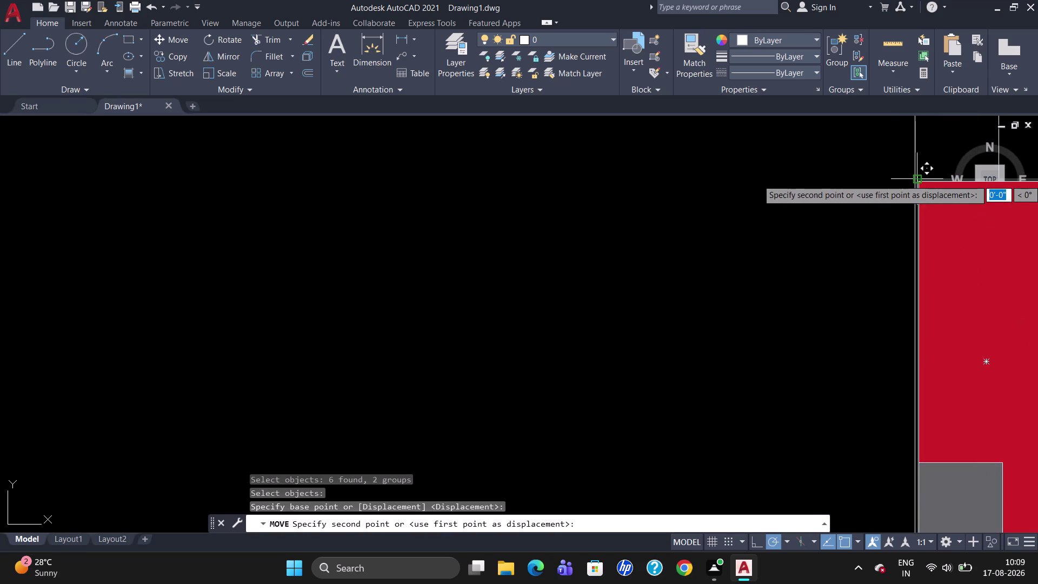
click(915, 182)
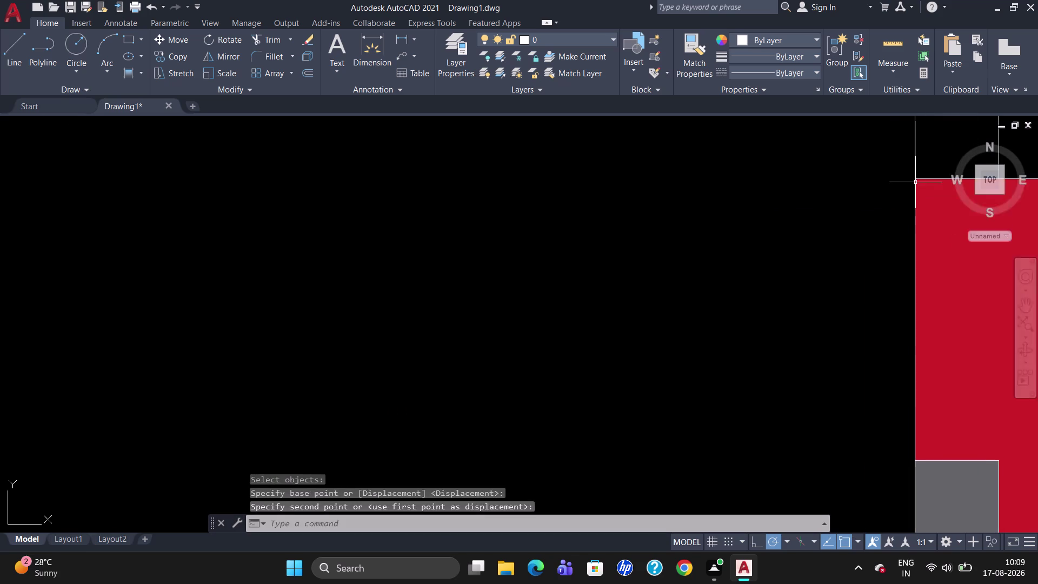
key(Escape)
Delete the two short lines below the right column.
scroll(down, 3)
click(955, 313)
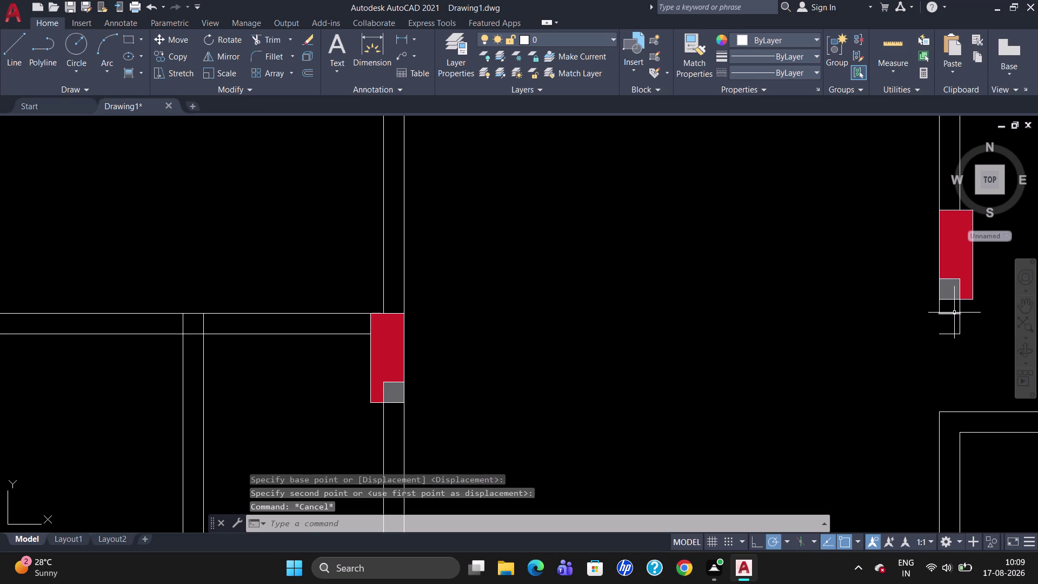
click(950, 335)
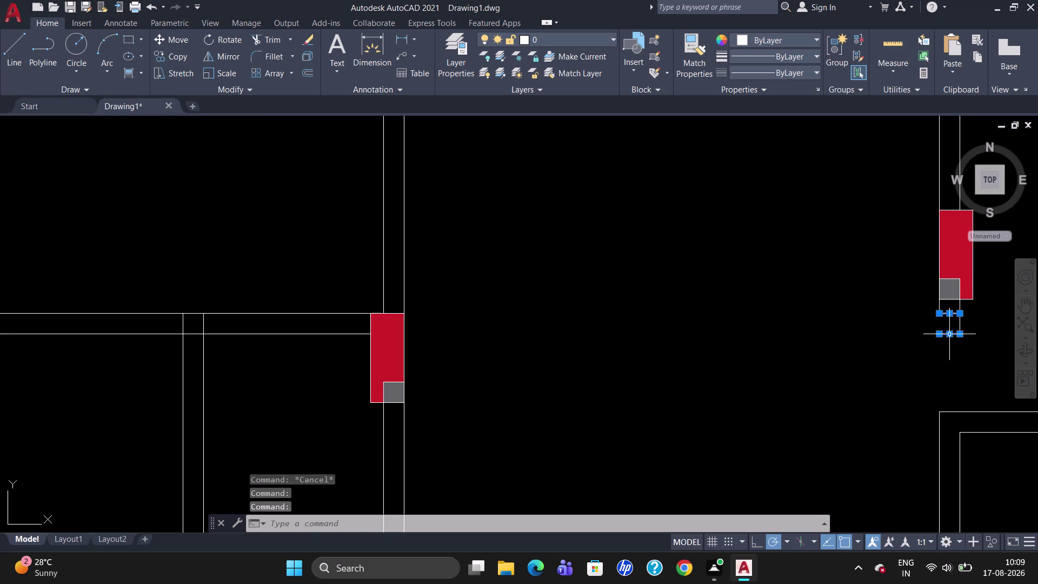
key(Delete)
key(y)
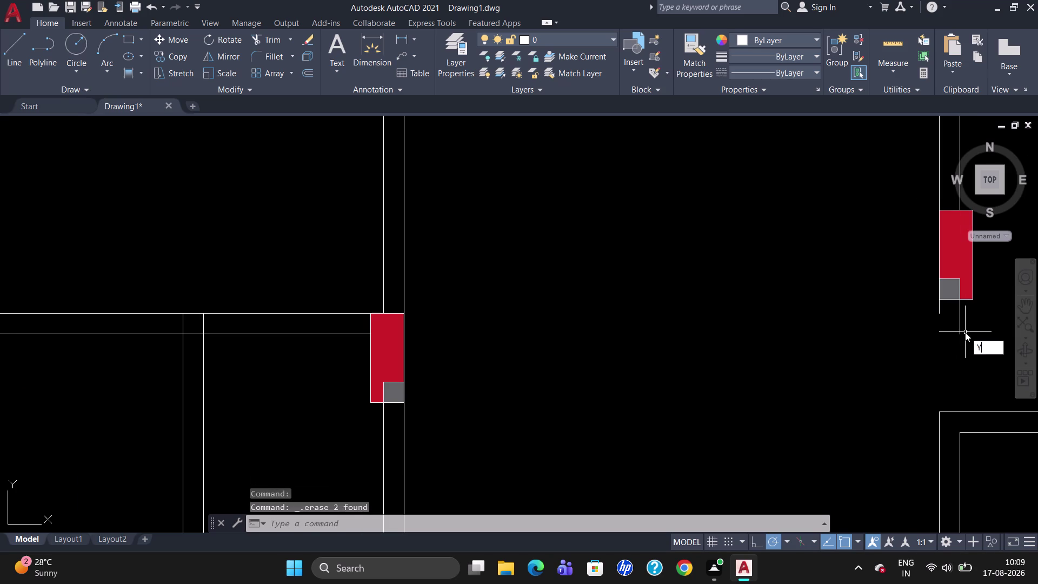
key(BackSpace)
Trim the remaining wall line pieces below the column.
text(TR)
key(Return)
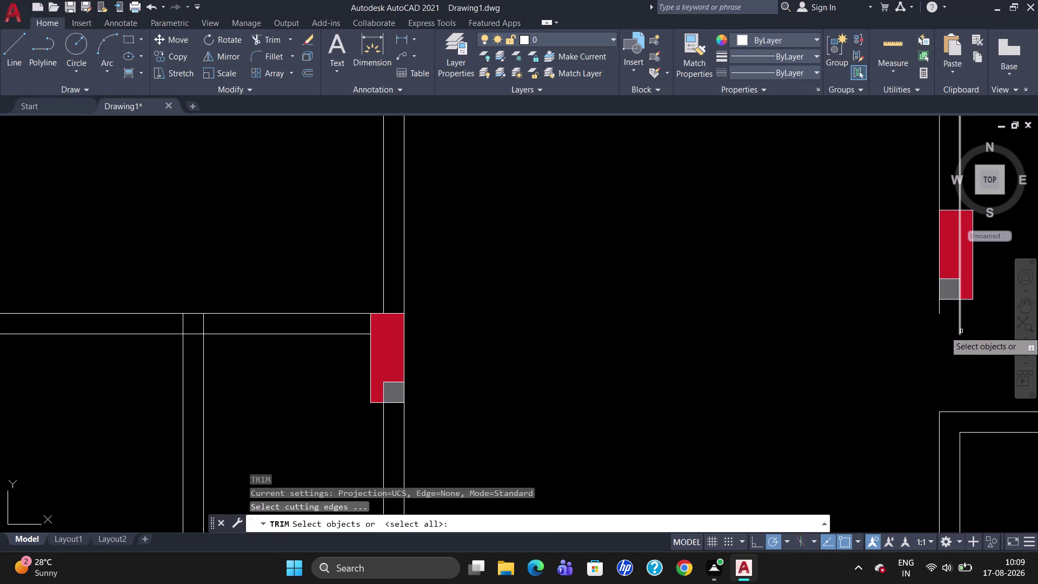
key(Return)
click(959, 317)
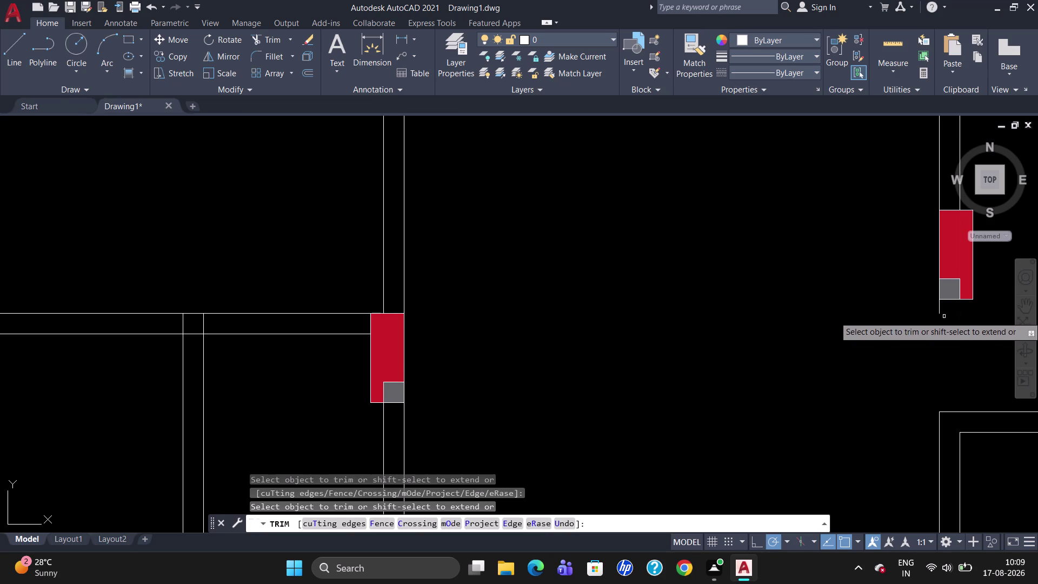
click(939, 308)
key(Escape)
scroll(down, 3)
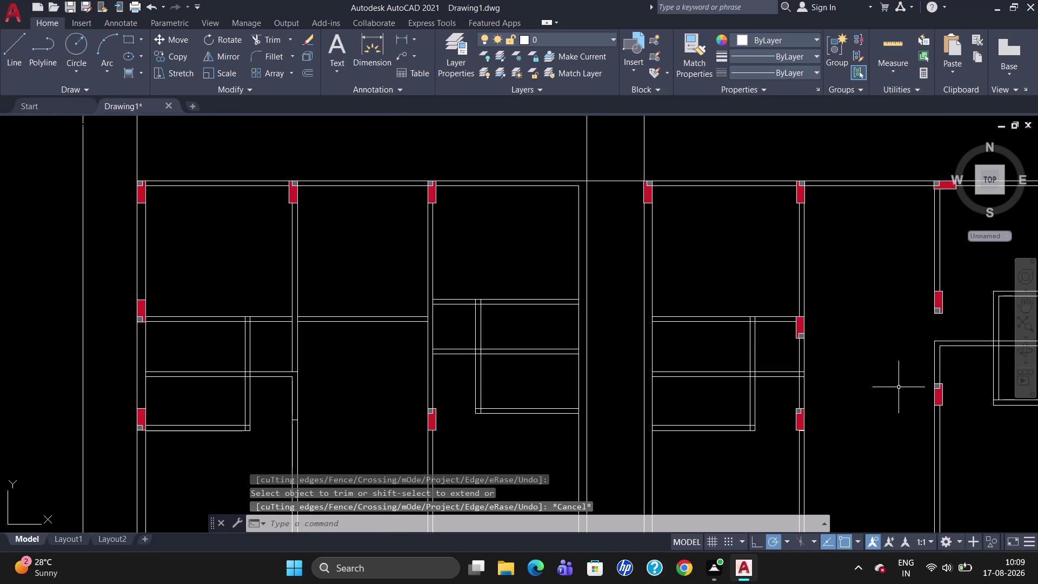
Move the column on the right wall to a new spot.
scroll(down, 3)
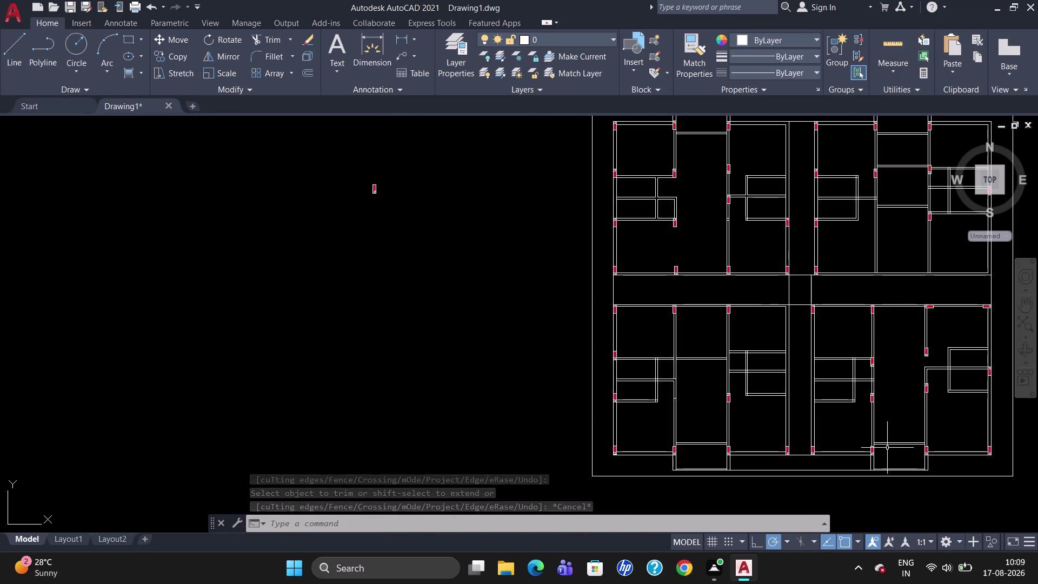
scroll(up, 3)
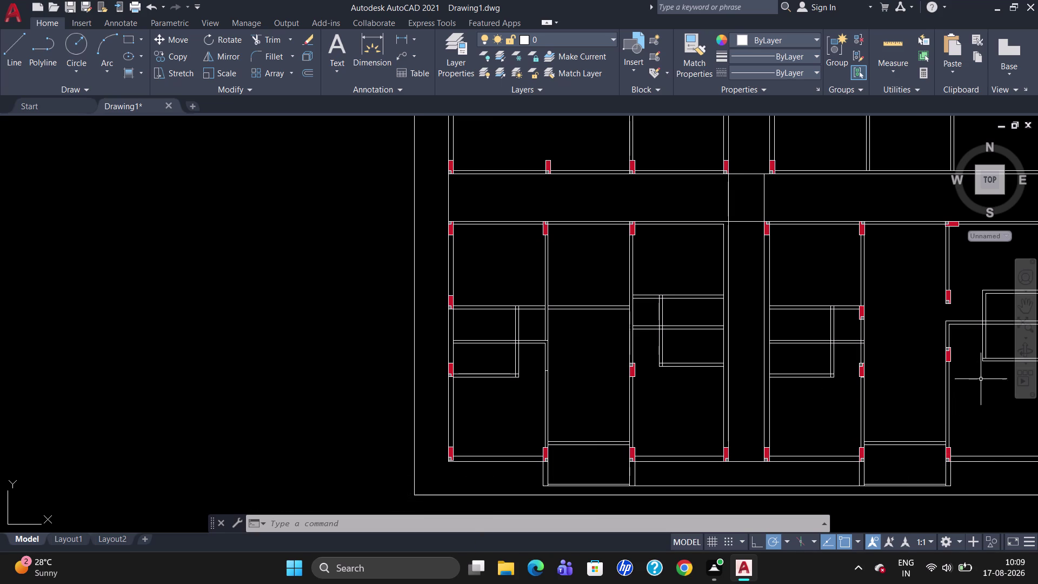
click(948, 356)
key(m)
key(Return)
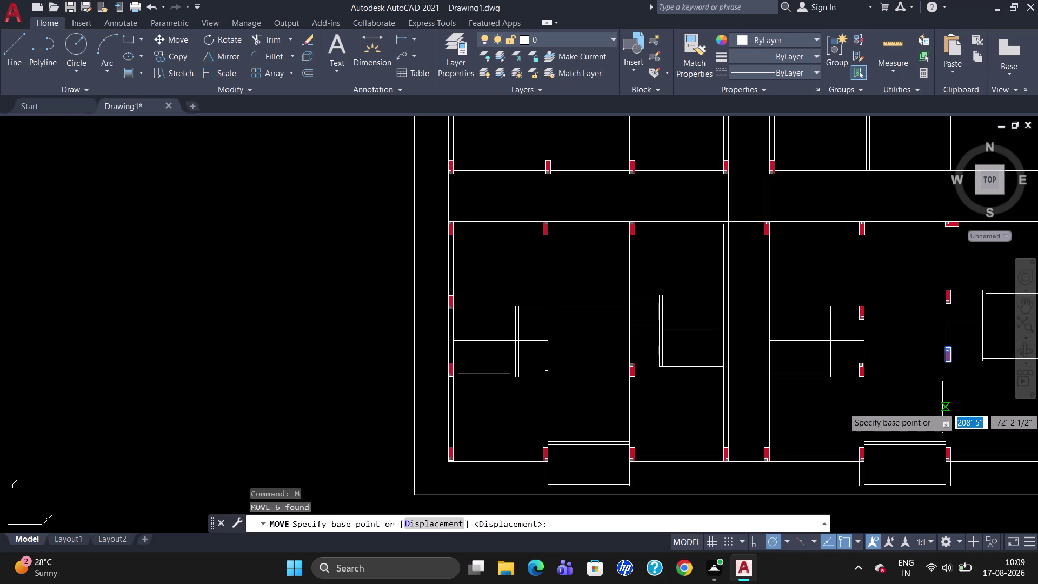
scroll(up, 3)
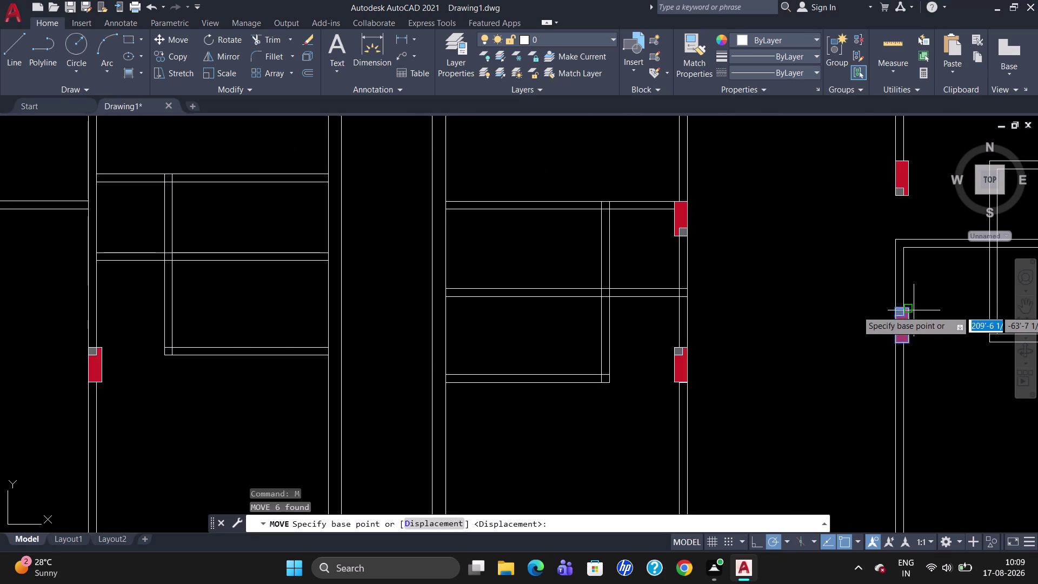
click(911, 309)
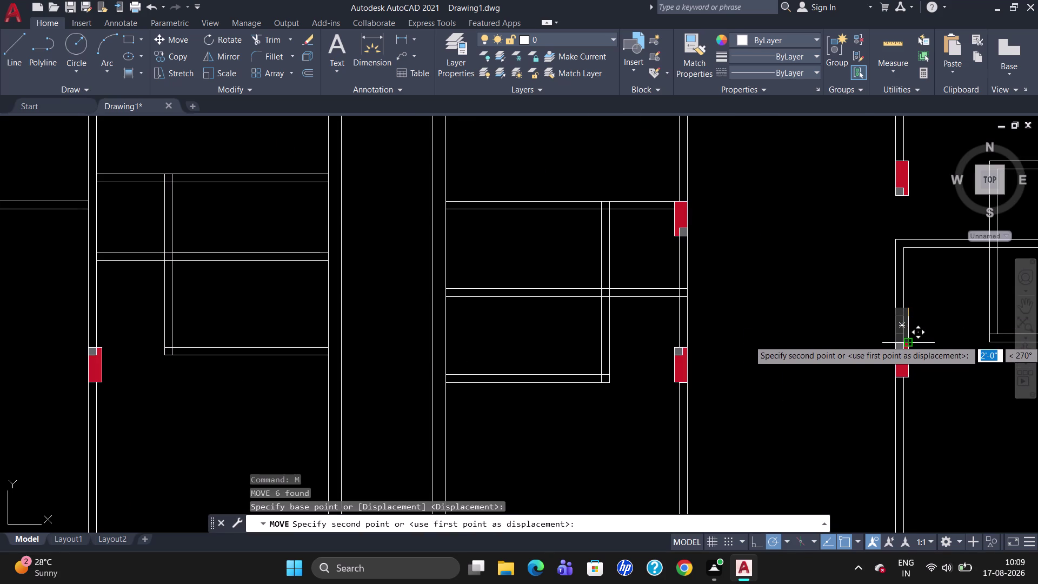
click(906, 340)
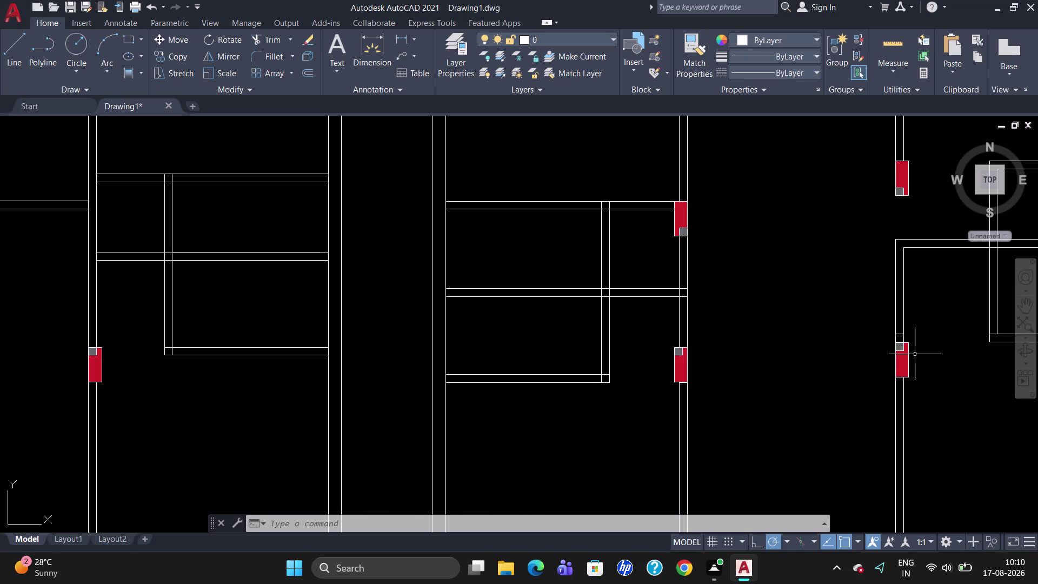
Move the right-hand wall column again to a lower position.
scroll(down, 3)
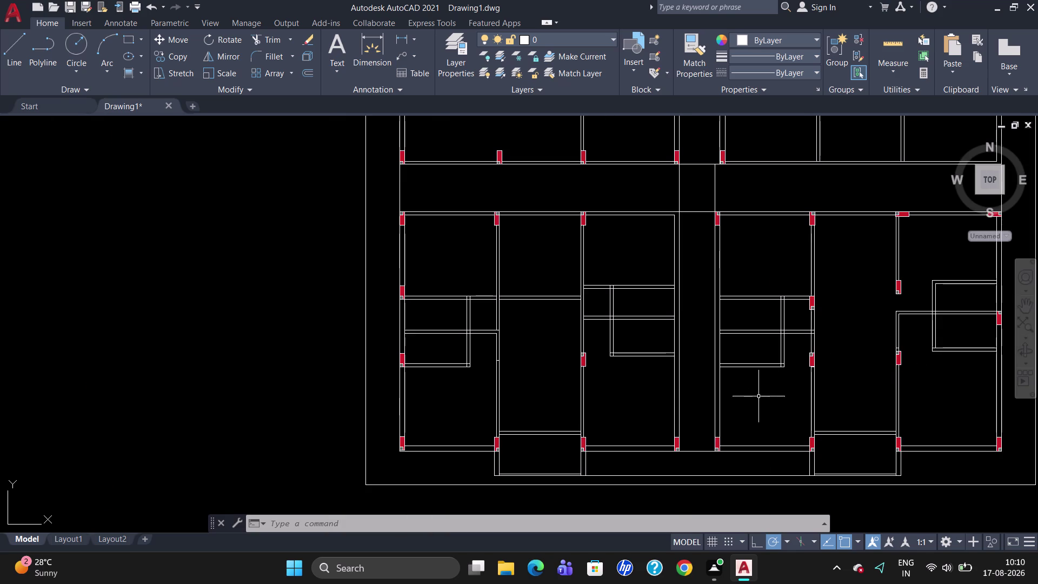
scroll(up, 3)
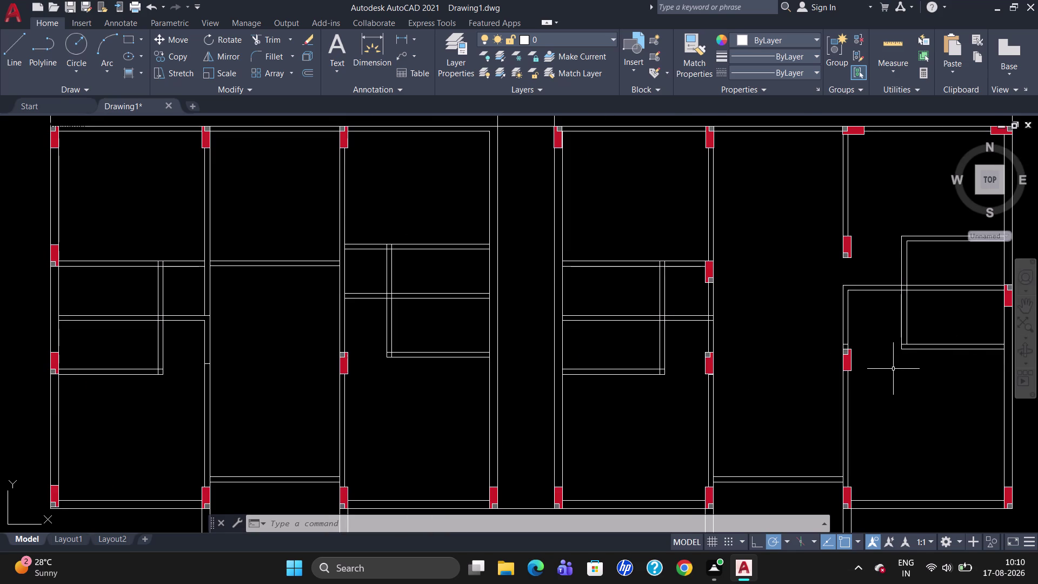
click(849, 357)
key(m)
key(Return)
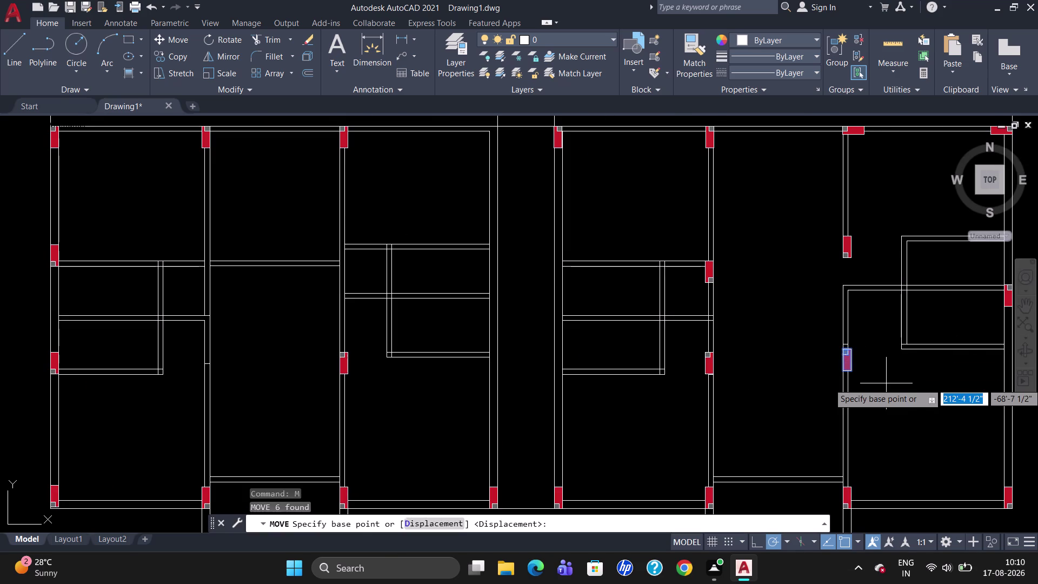
click(851, 360)
click(895, 391)
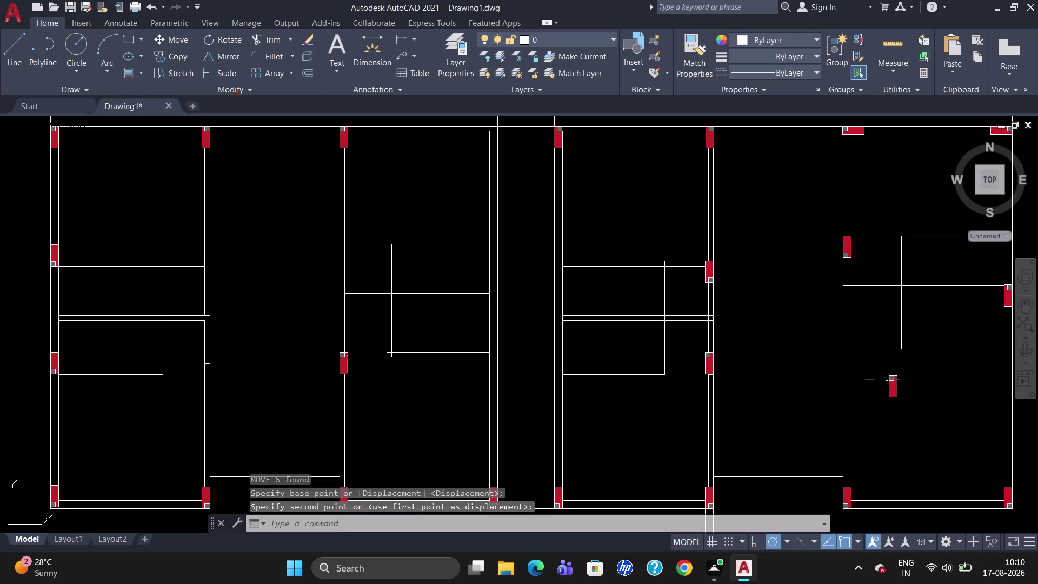
Snap the column's corner onto the wall line and clear the selection.
click(890, 380)
key(m)
key(Return)
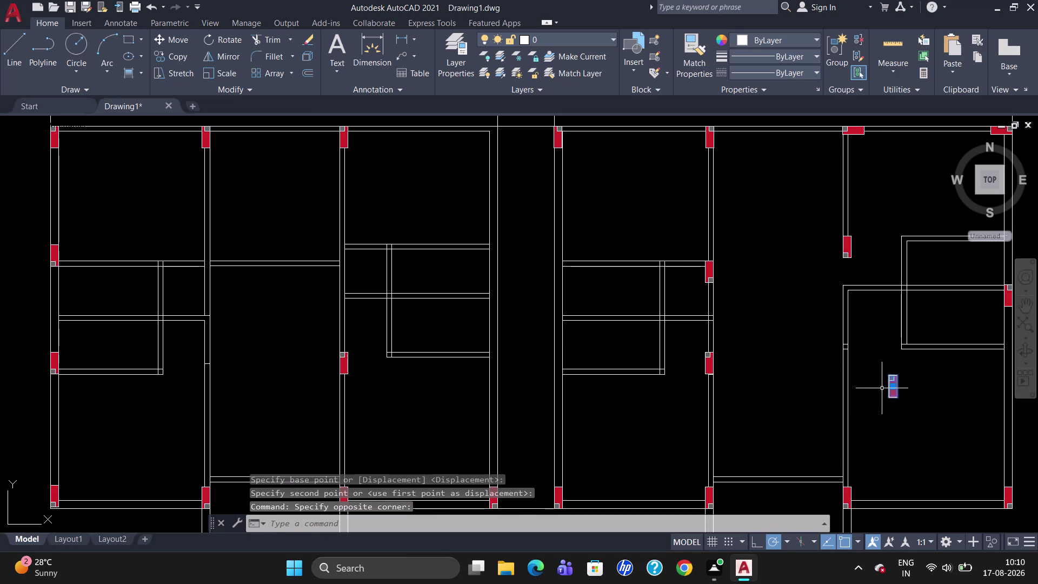
scroll(up, 3)
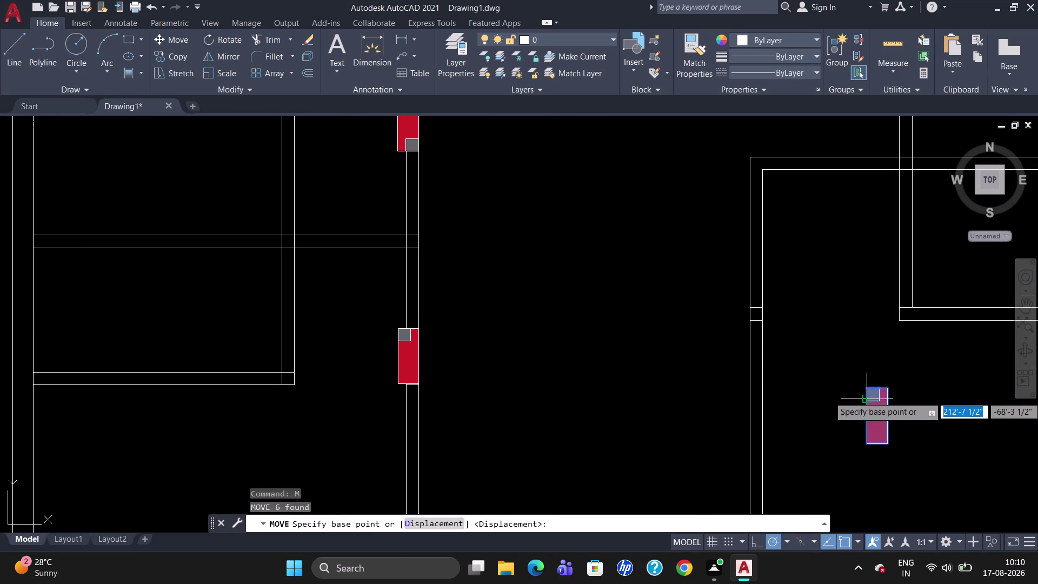
click(870, 388)
scroll(up, 3)
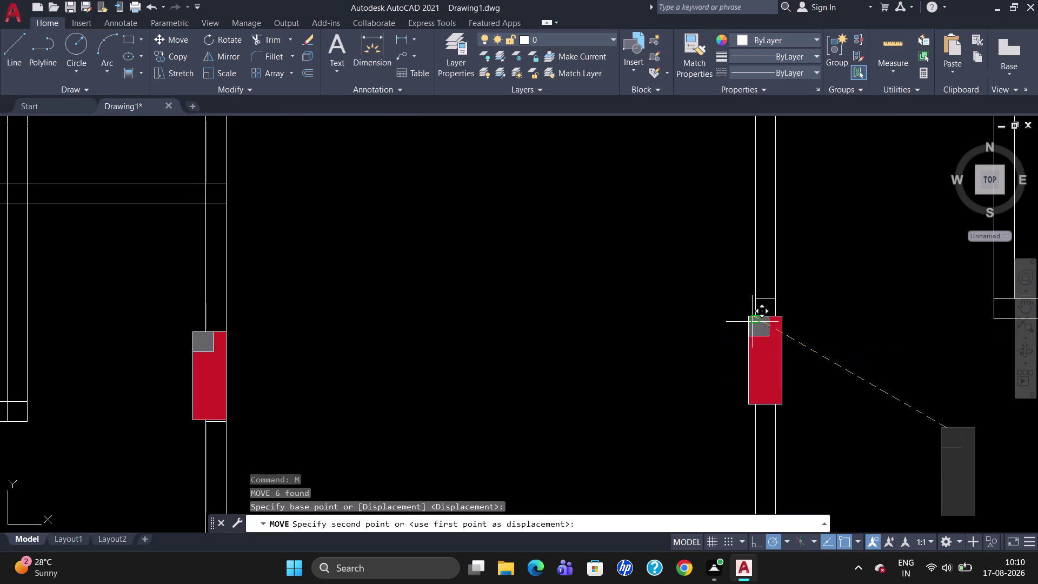
click(761, 319)
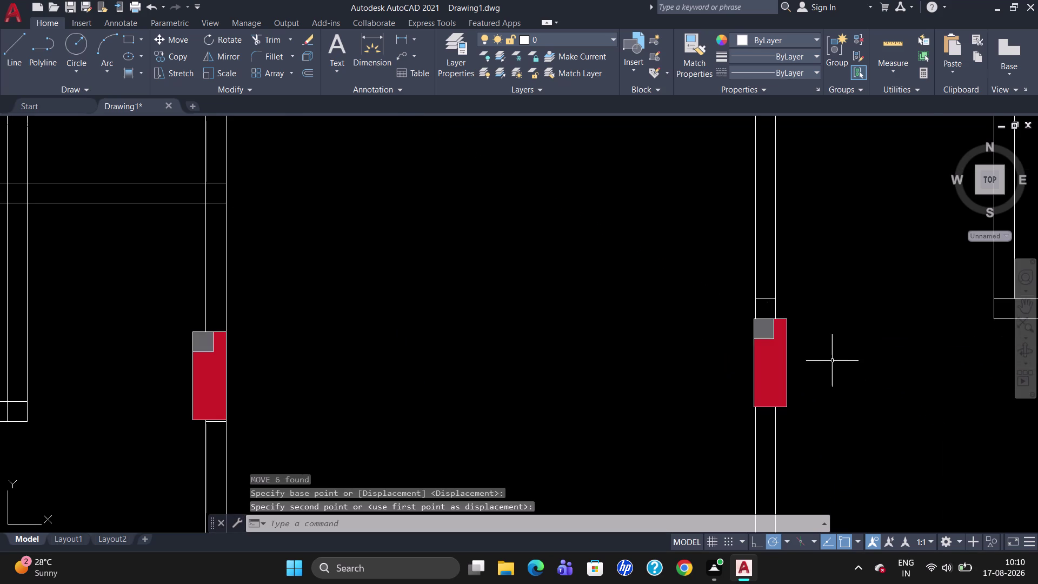
scroll(down, 3)
click(792, 321)
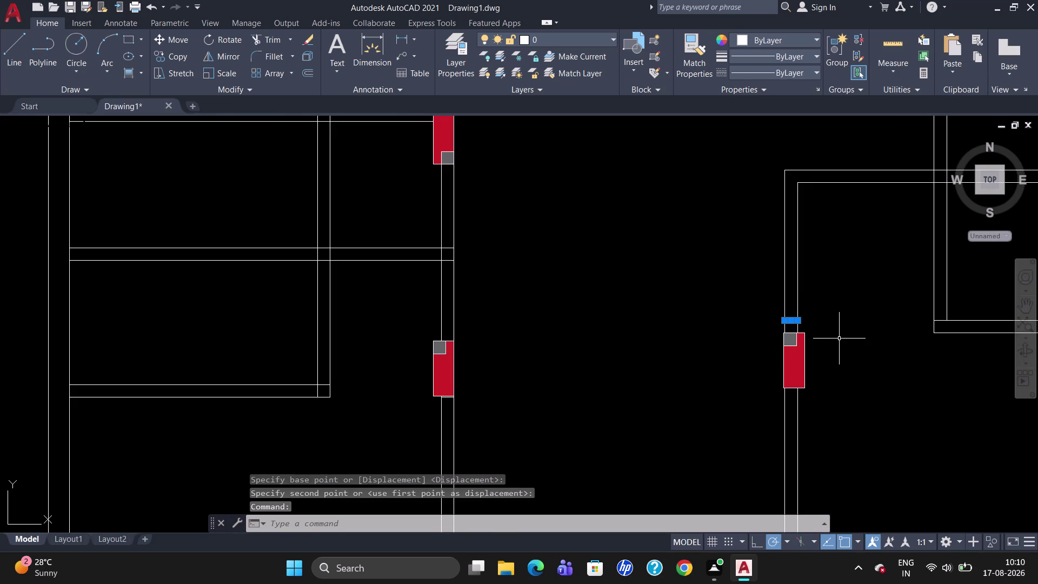
key(Delete)
scroll(down, 3)
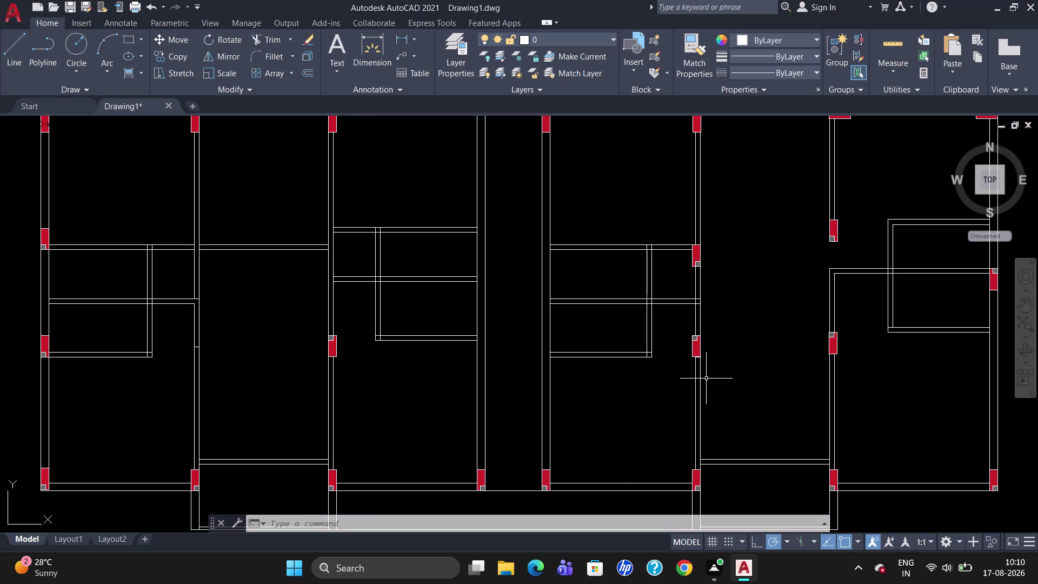
scroll(down, 3)
scroll(up, 3)
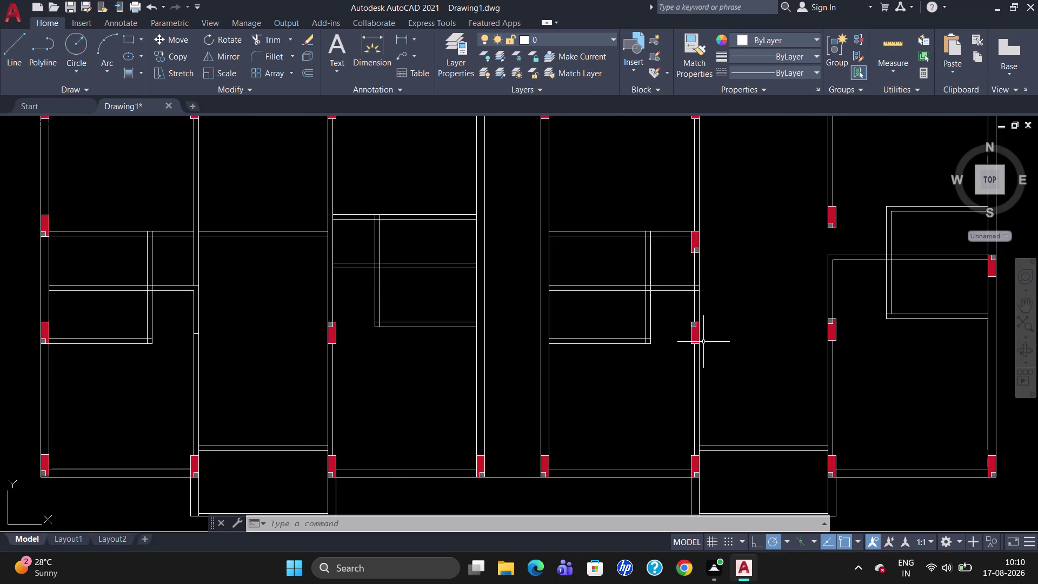
scroll(up, 3)
click(685, 320)
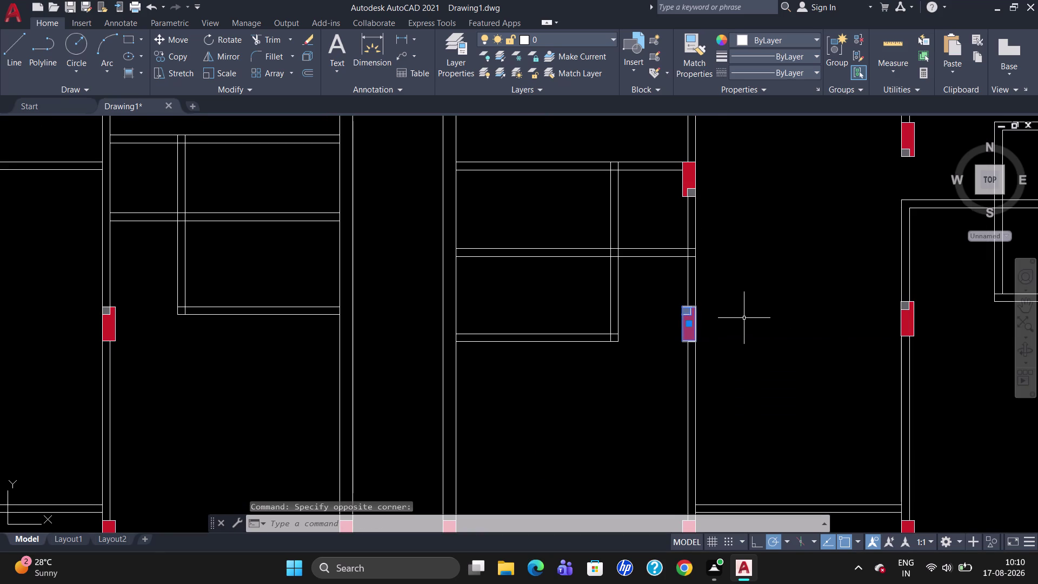
Mirror the column across a vertical axis with MI, erasing the original.
text(MI)
key(Return)
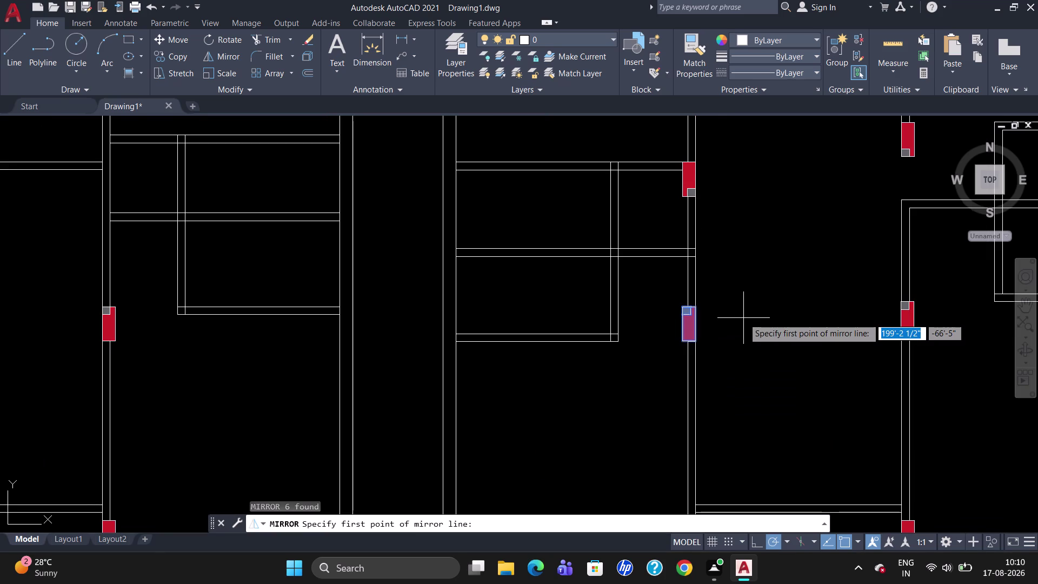
drag(739, 294, 742, 364)
click(744, 364)
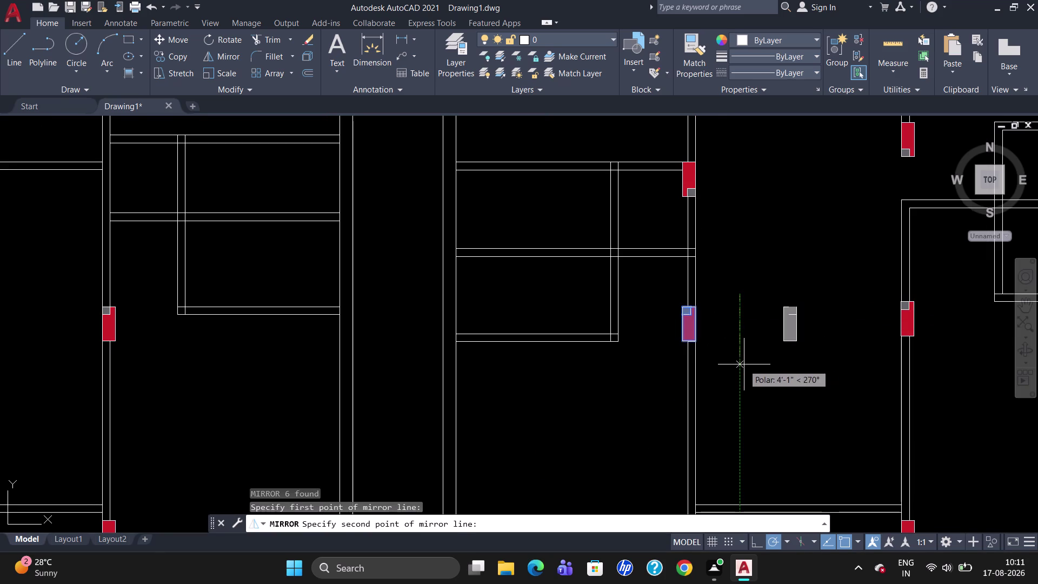
drag(768, 398, 744, 364)
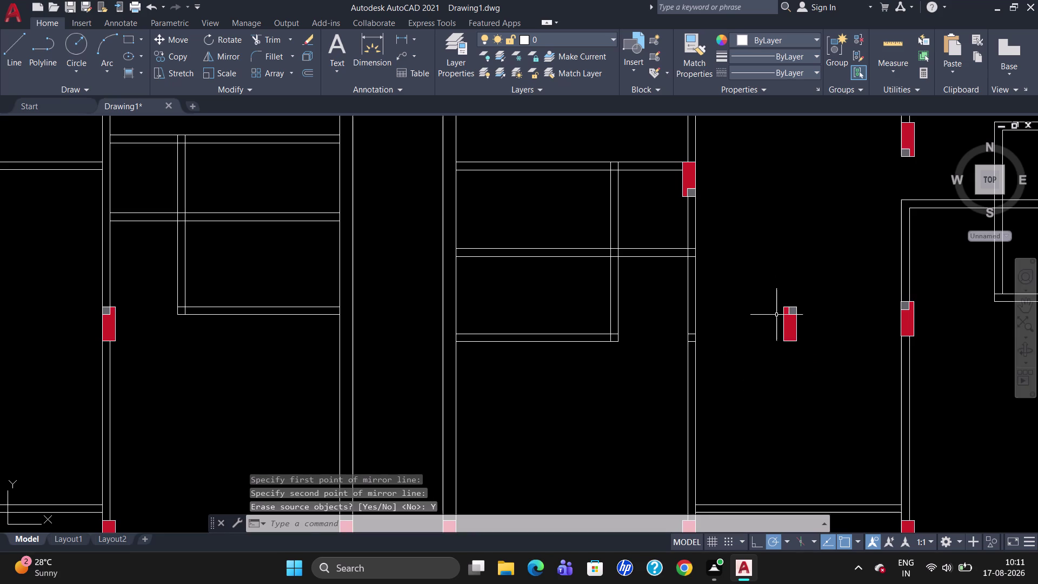
key(comma)
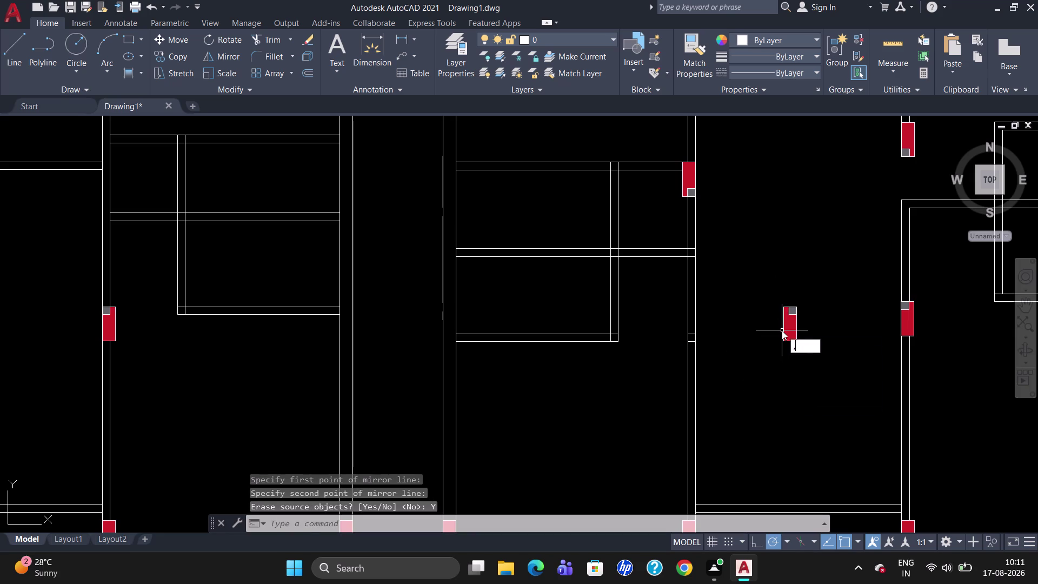
key(BackSpace)
Move the flipped column by its corner back onto the central wall.
key(m)
key(Return)
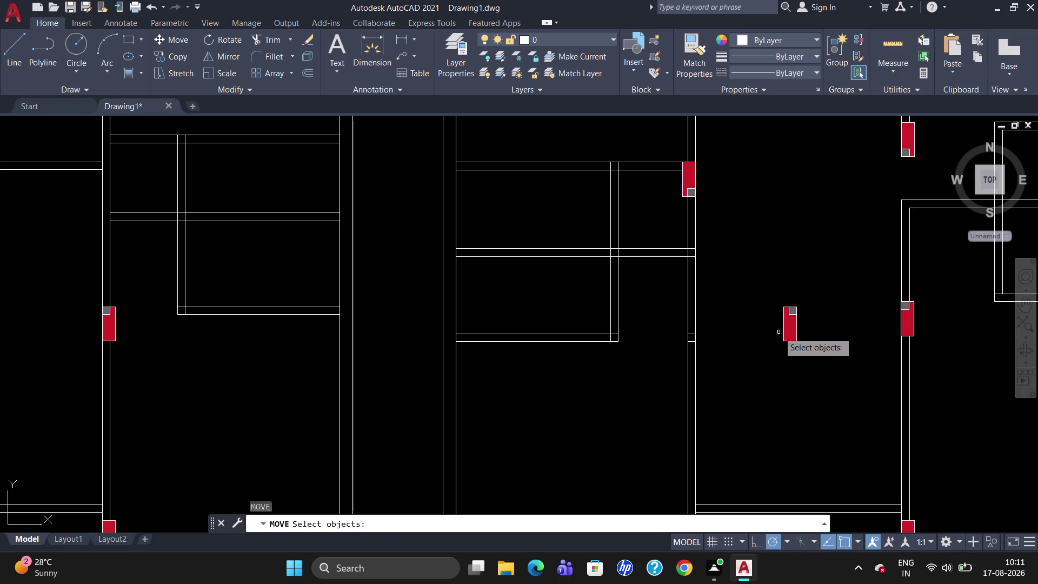
click(785, 310)
key(Return)
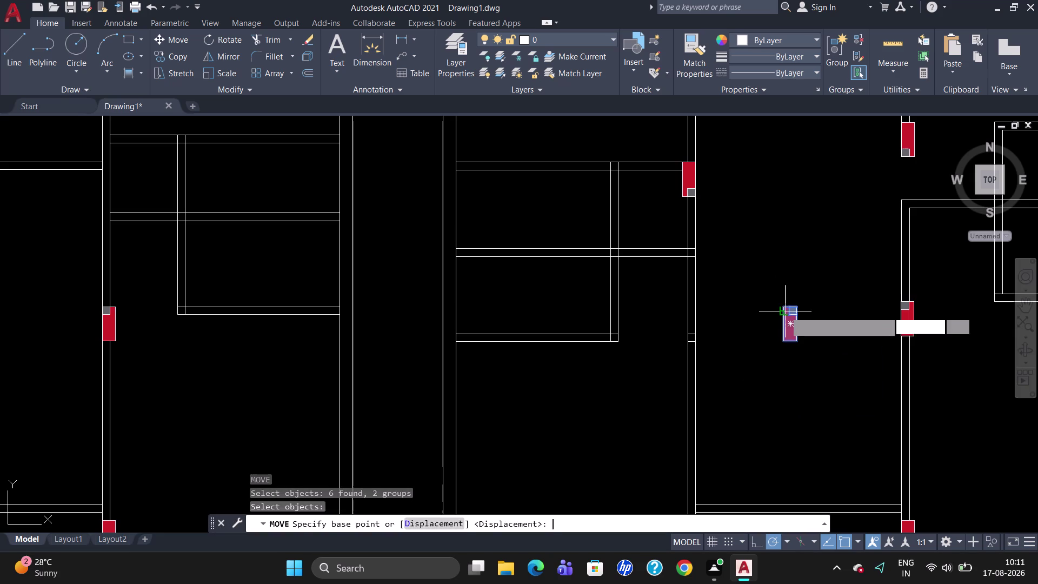
click(783, 345)
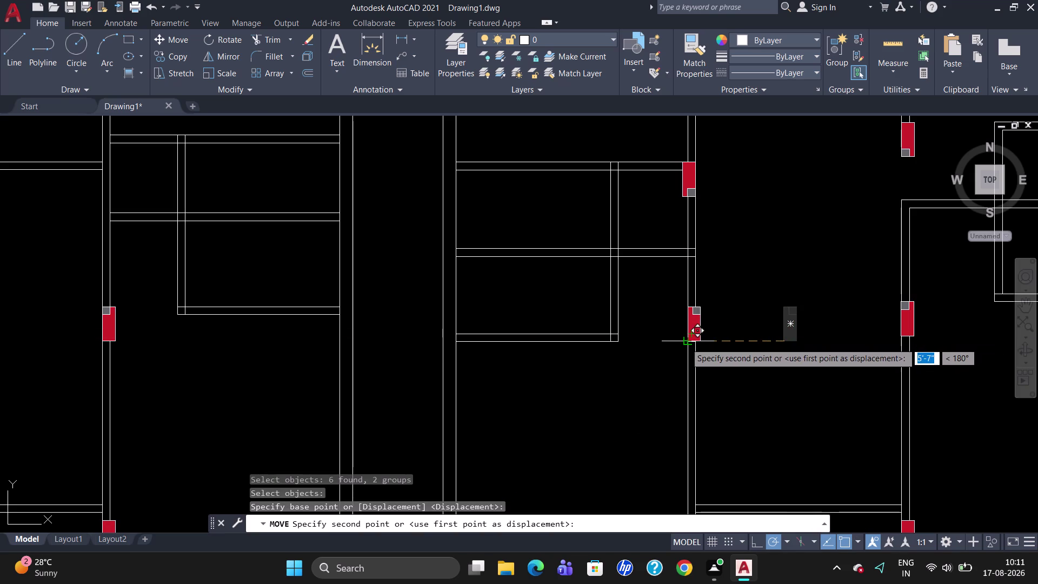
click(684, 344)
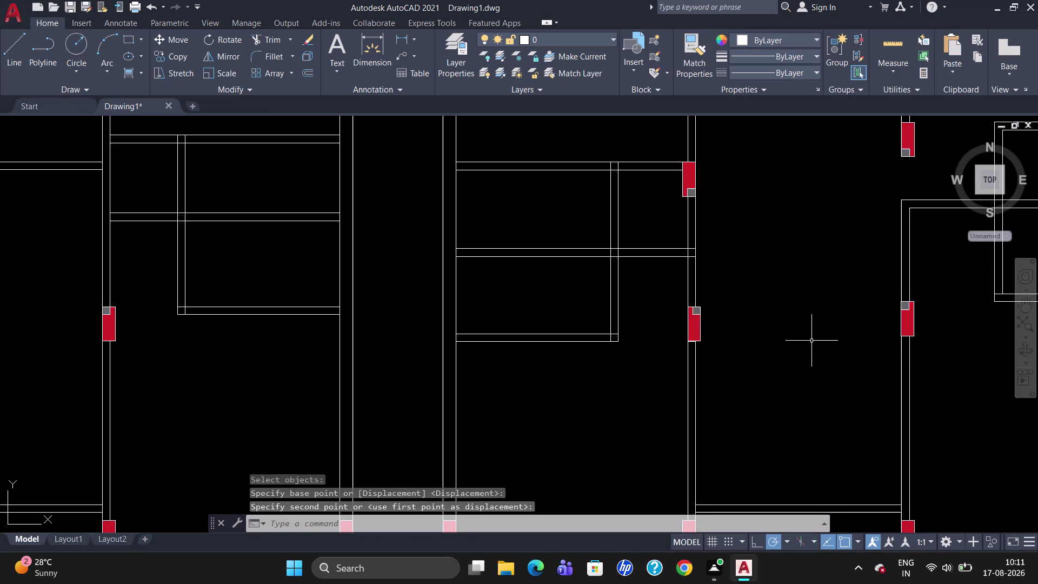
key(Escape)
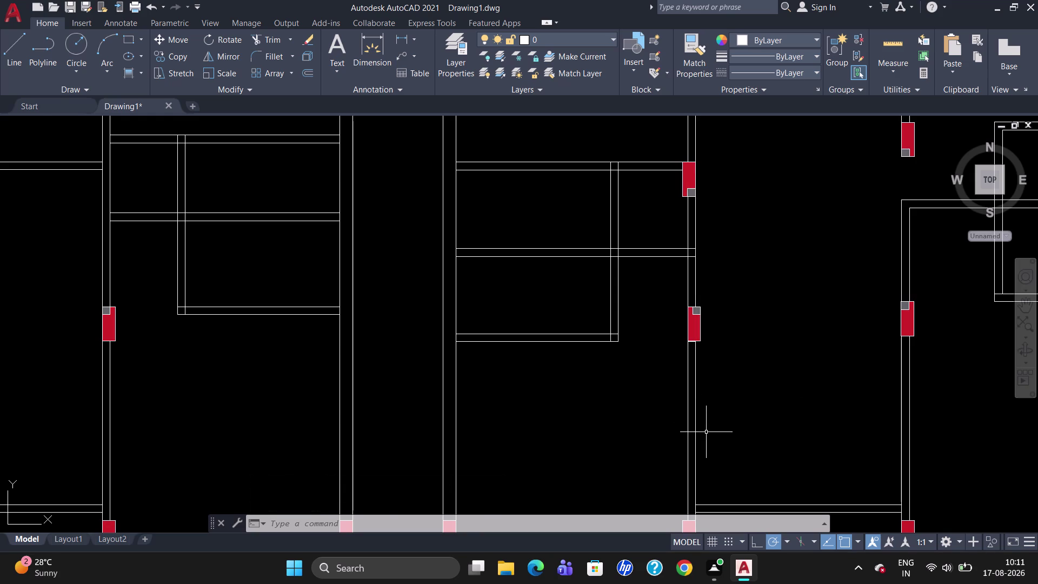
scroll(down, 3)
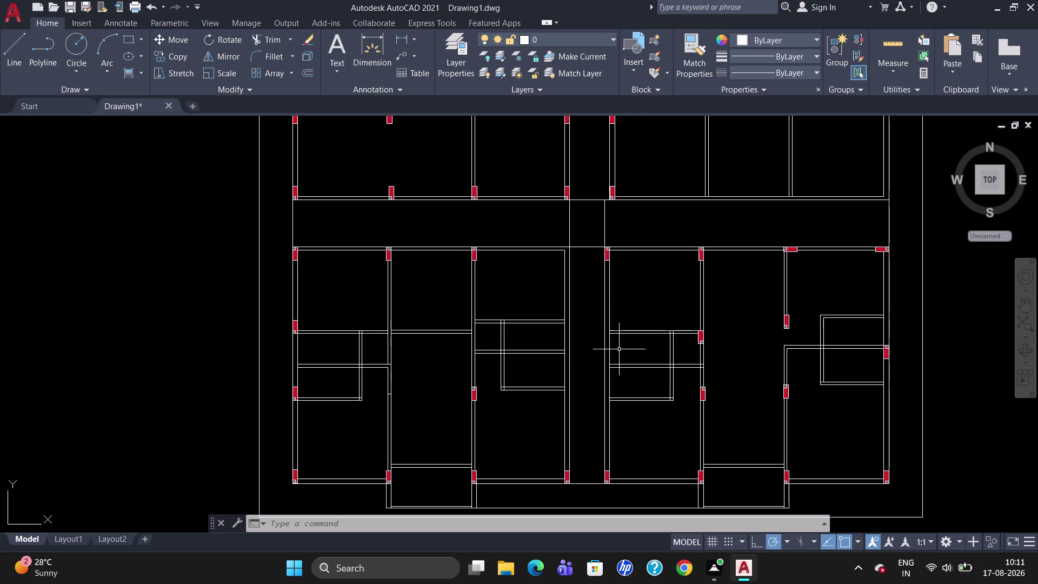
Copy the bottom column to a position higher up the same wall.
click(605, 477)
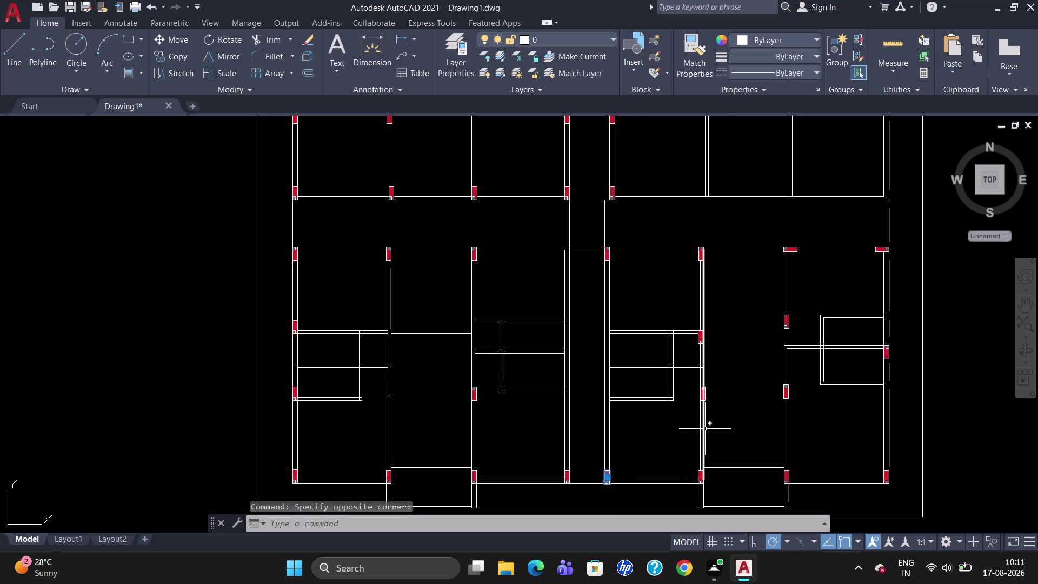
text(CO)
key(Return)
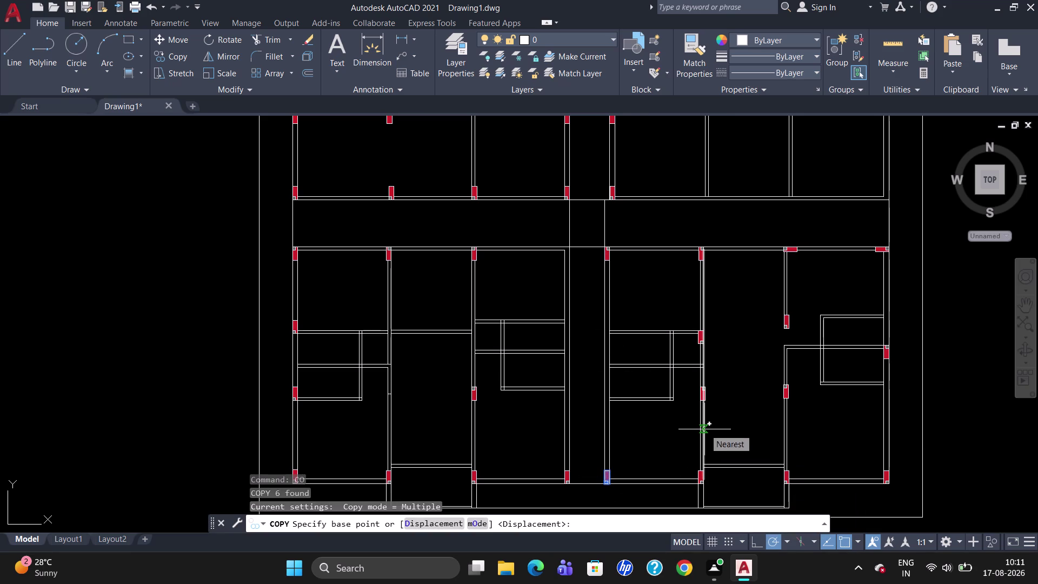
scroll(up, 3)
click(613, 488)
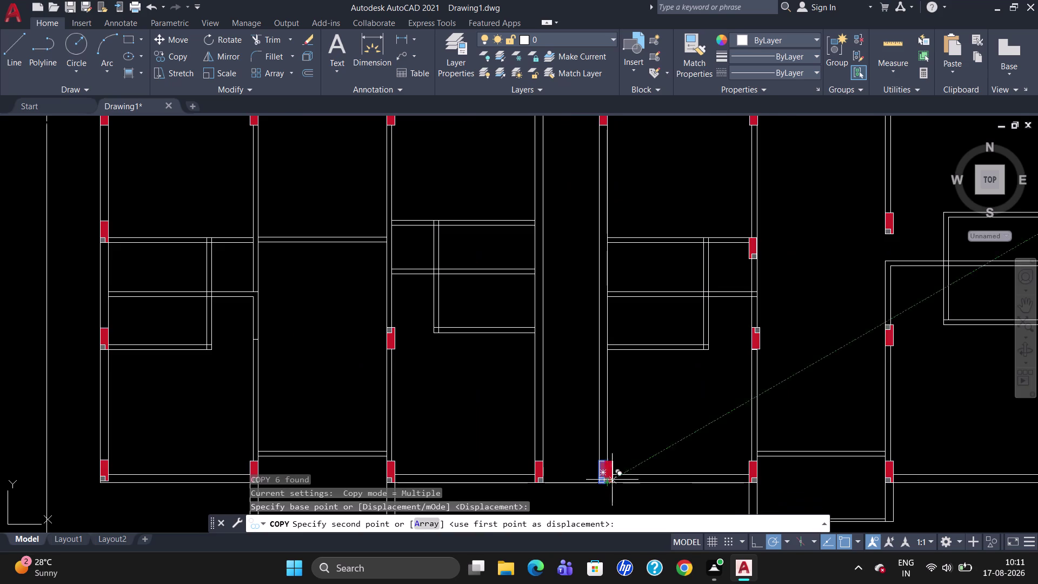
click(605, 240)
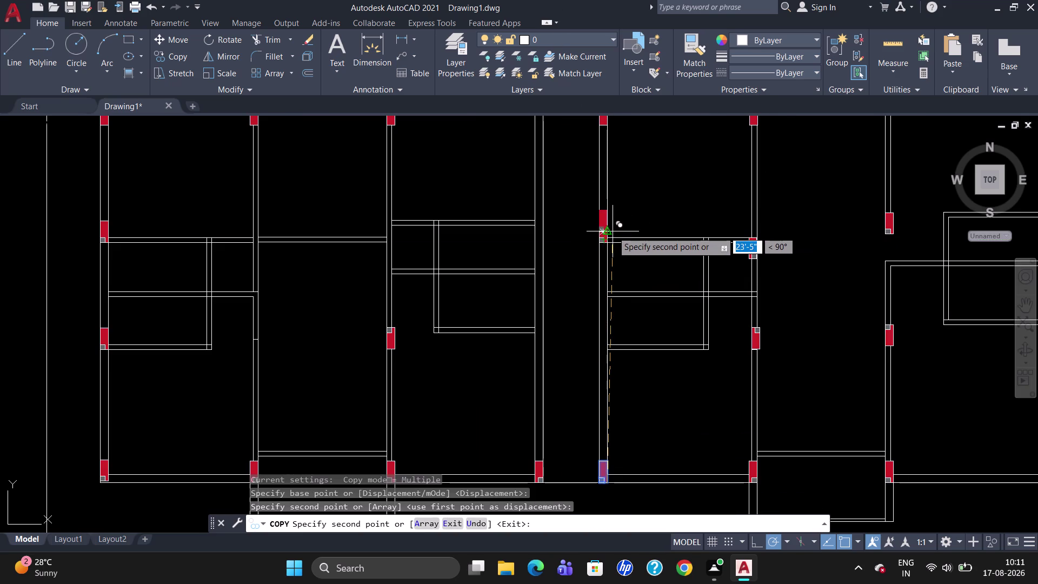
key(Escape)
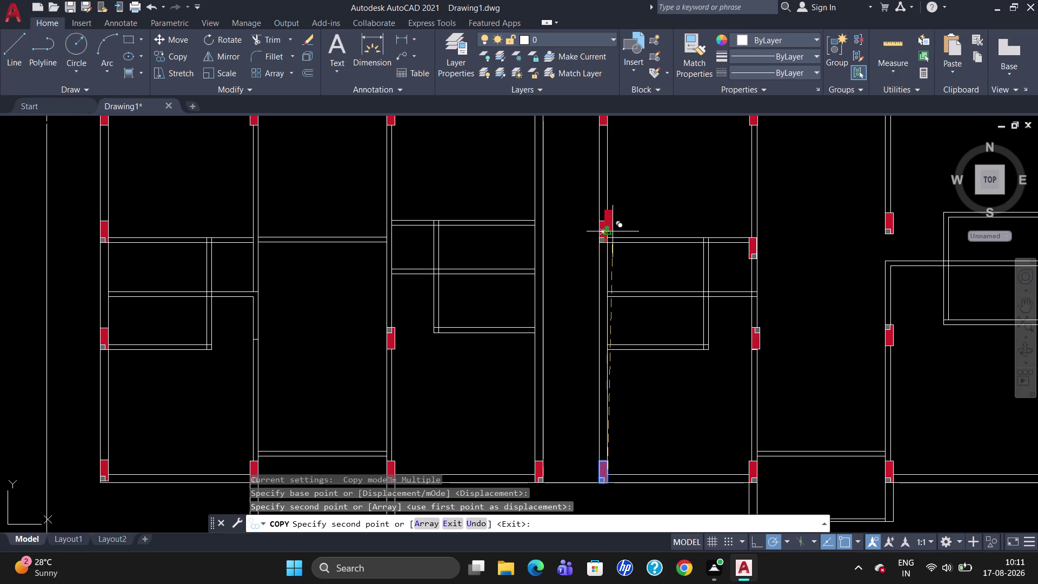
Copy the left-middle wall column onto the wall to the right.
click(392, 341)
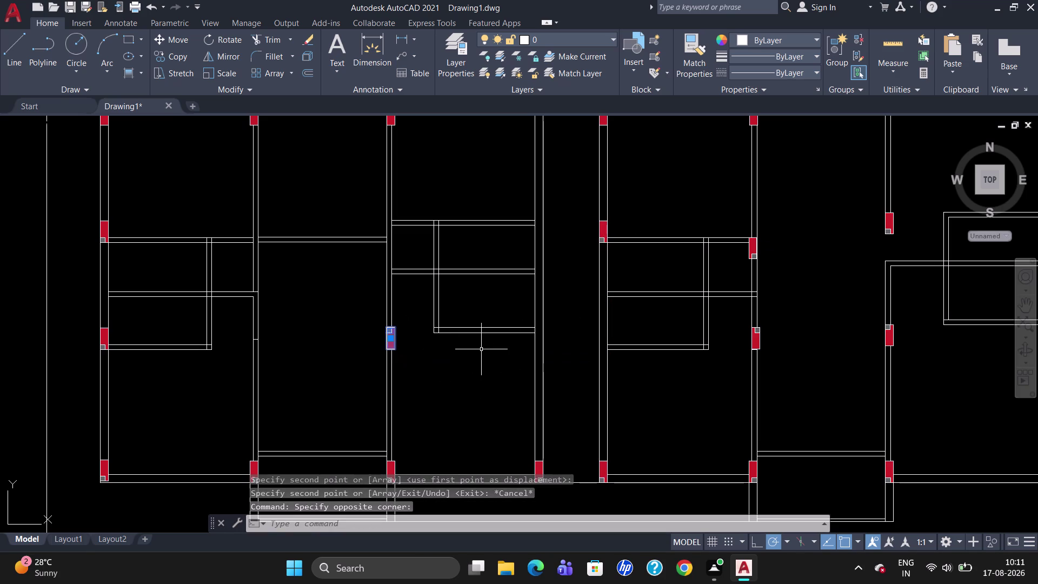
text(CO)
key(Return)
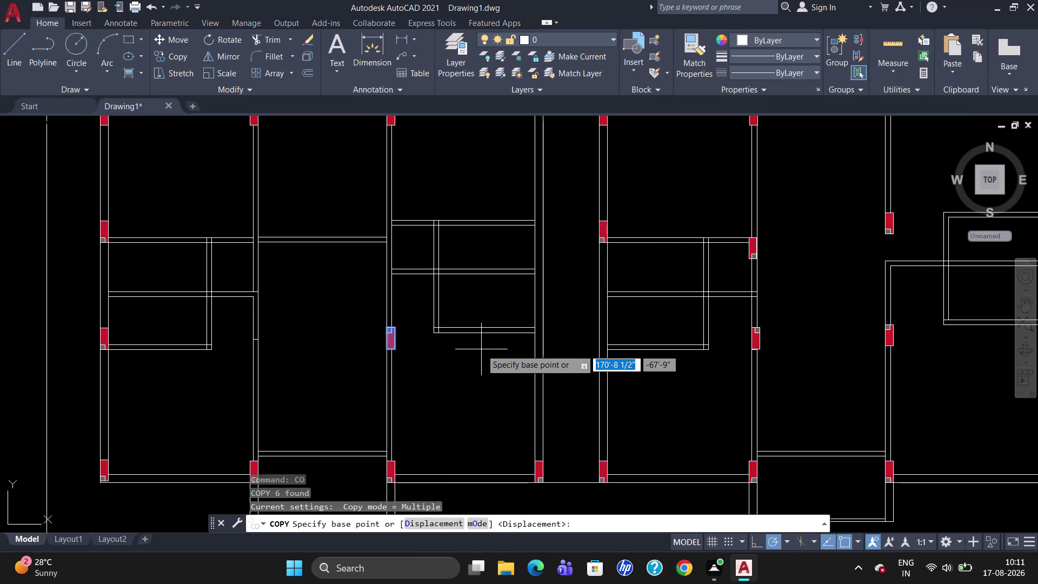
click(386, 327)
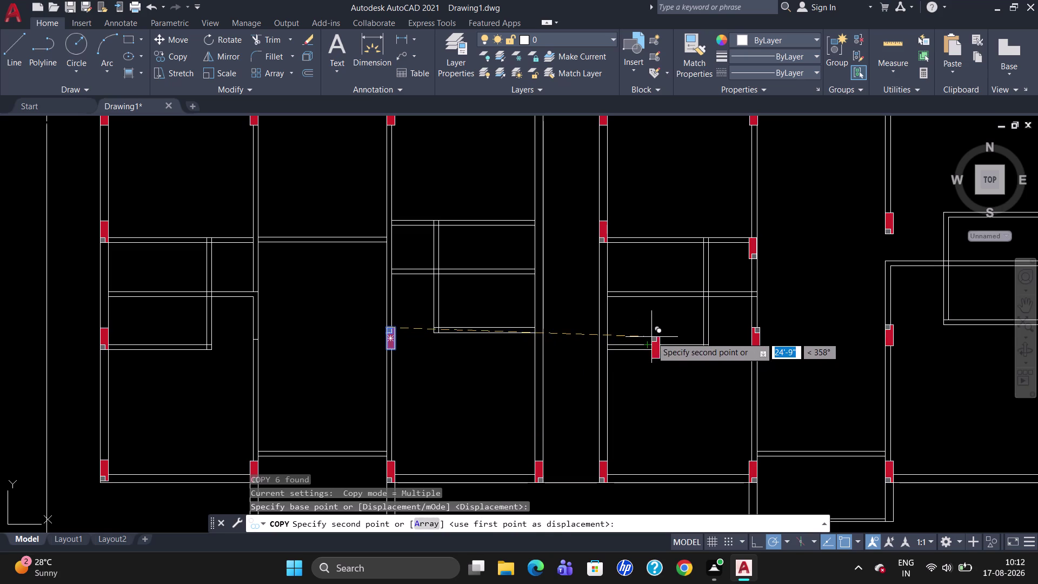
click(599, 325)
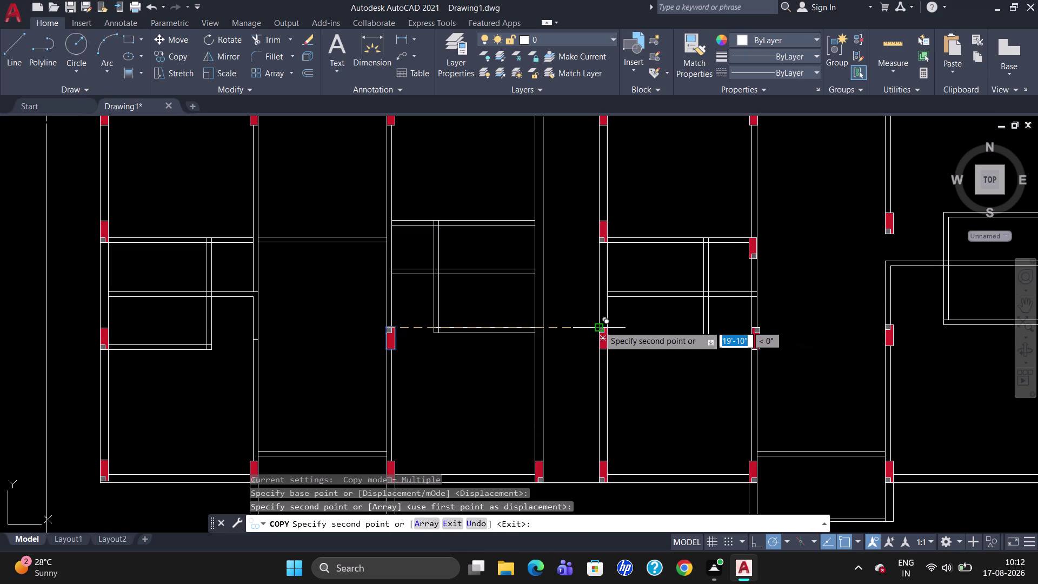
key(Escape)
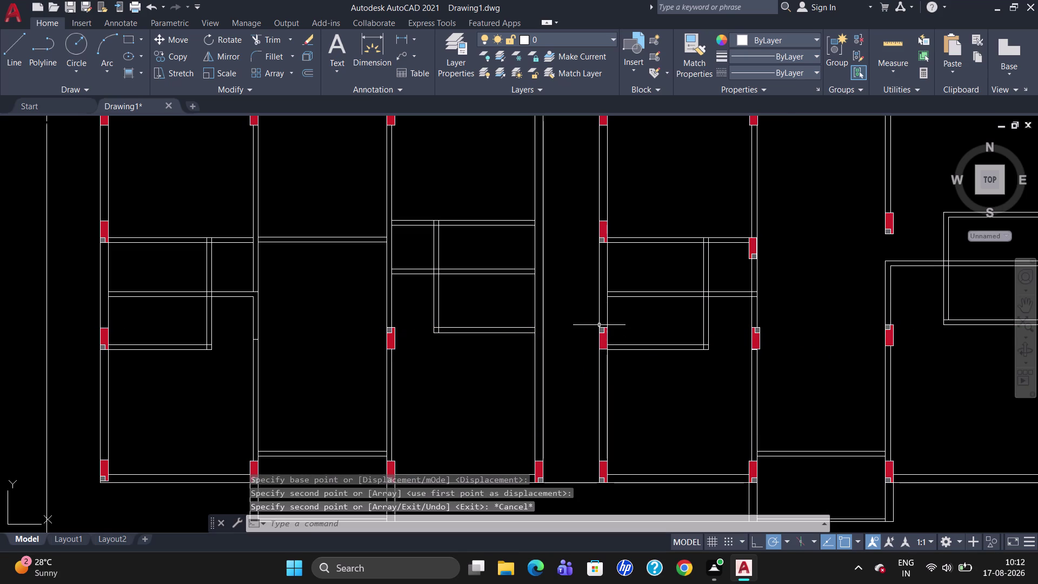
scroll(down, 3)
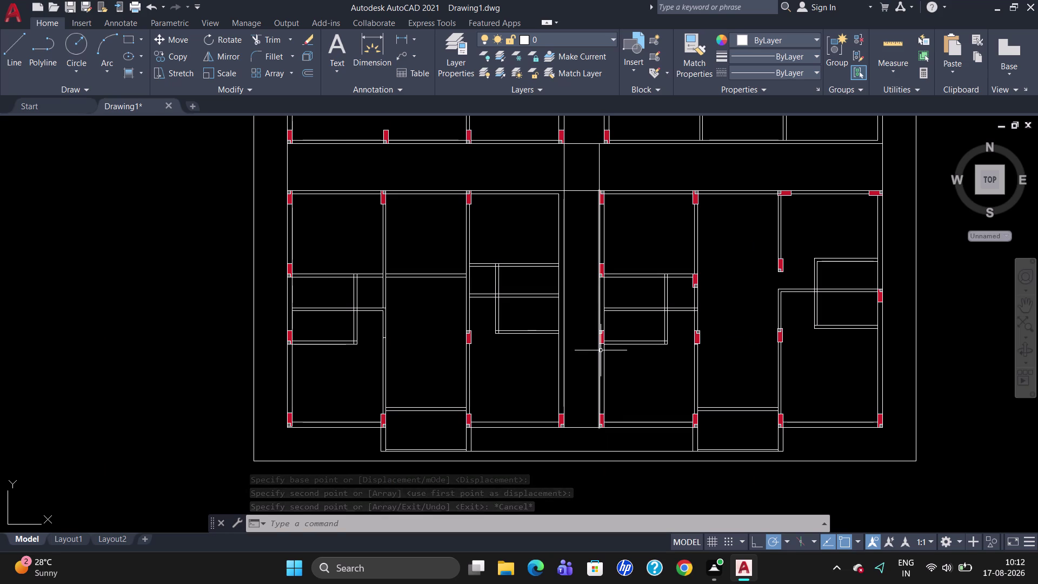
Copy the red column with CO to the central wall junction.
click(701, 340)
text(C)
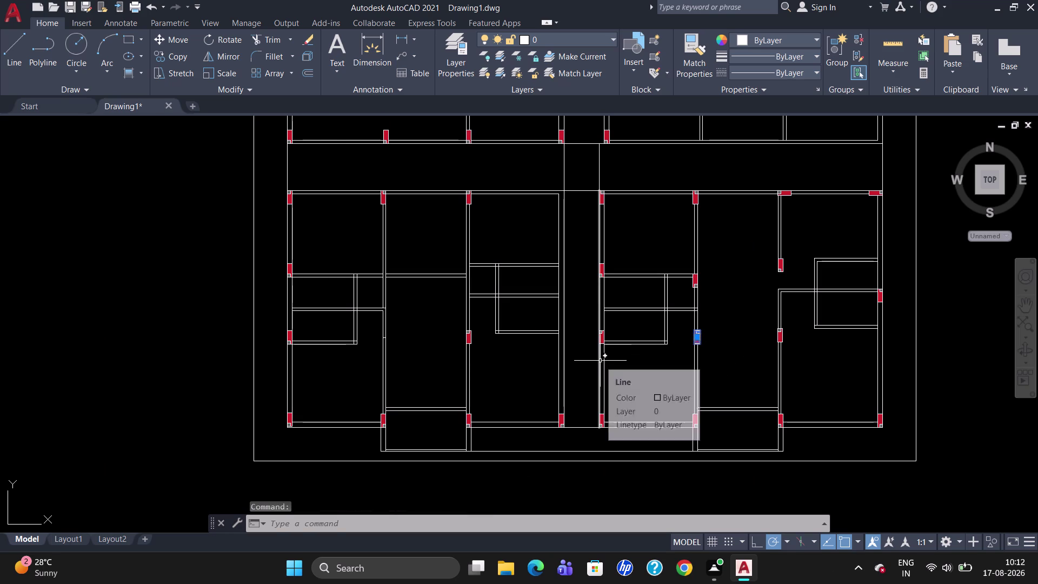
text(O)
key(Return)
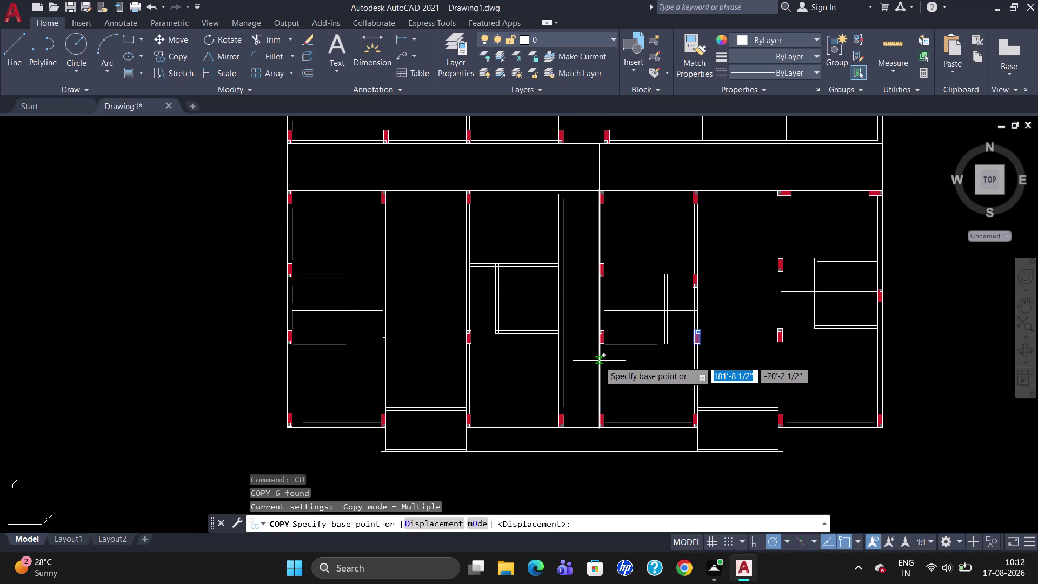
click(692, 330)
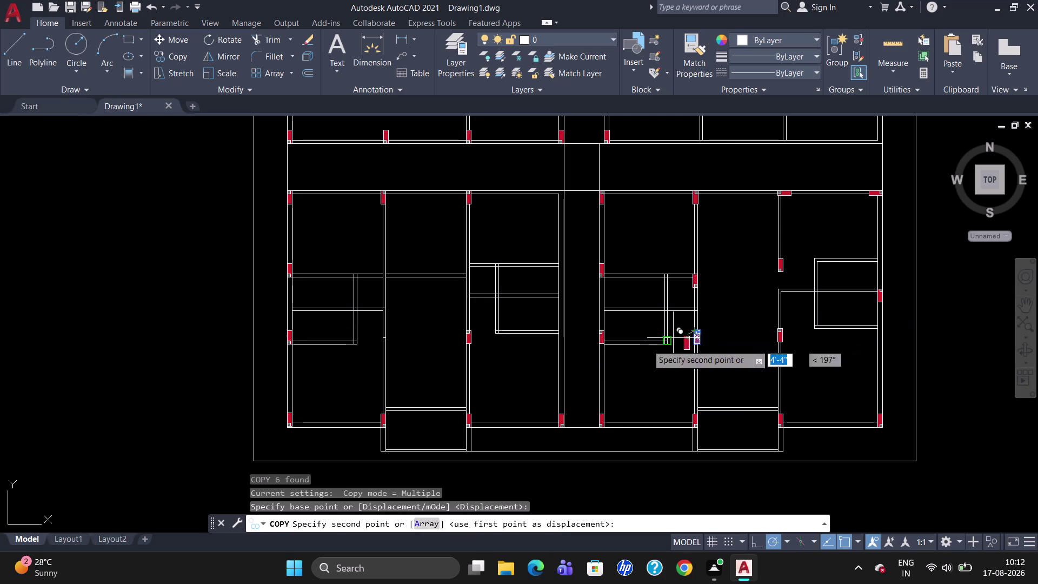
scroll(up, 3)
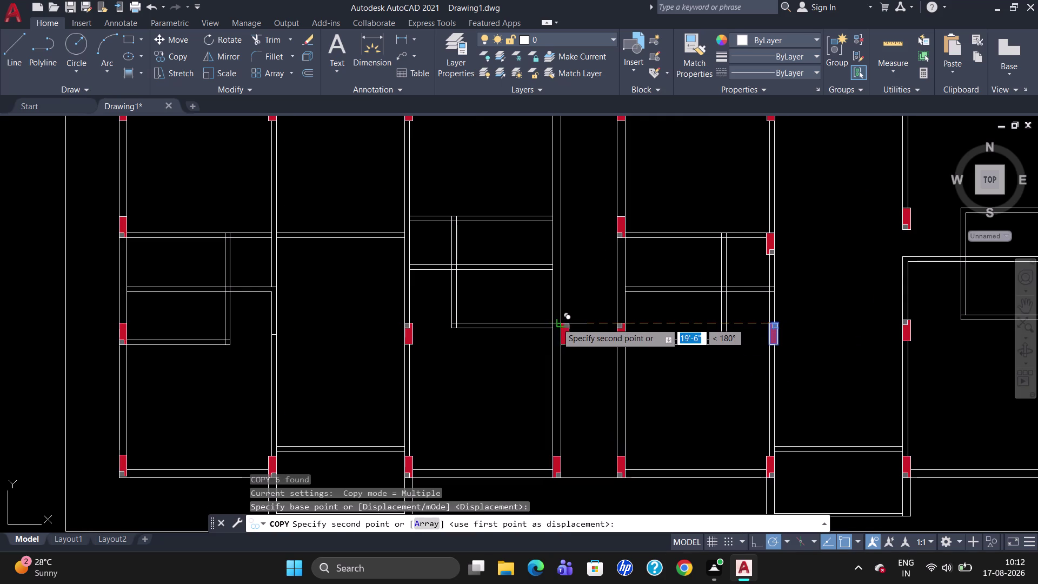
click(551, 322)
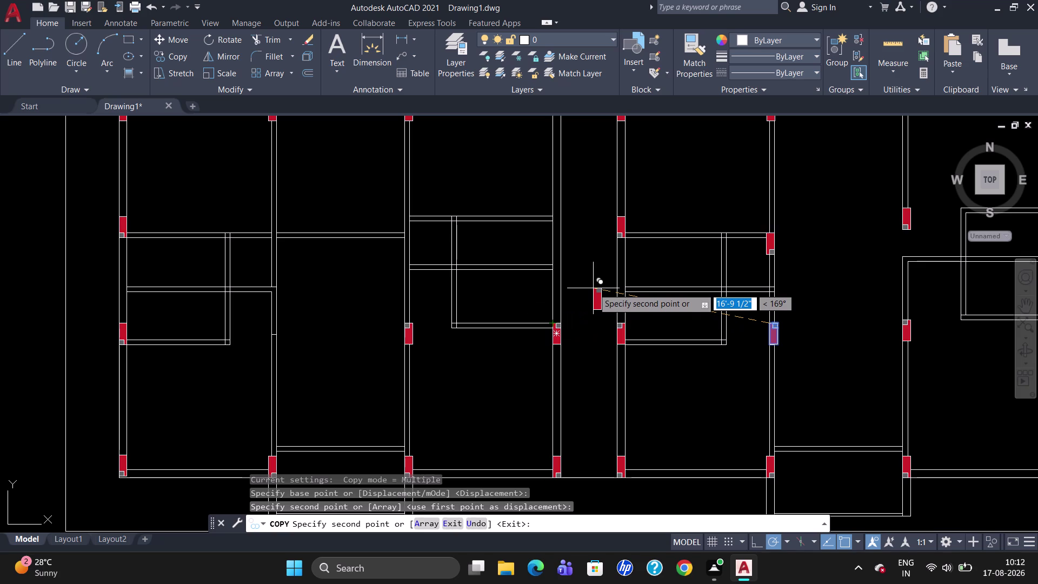
Place a second column copy where the central wall meets the top wall.
scroll(down, 3)
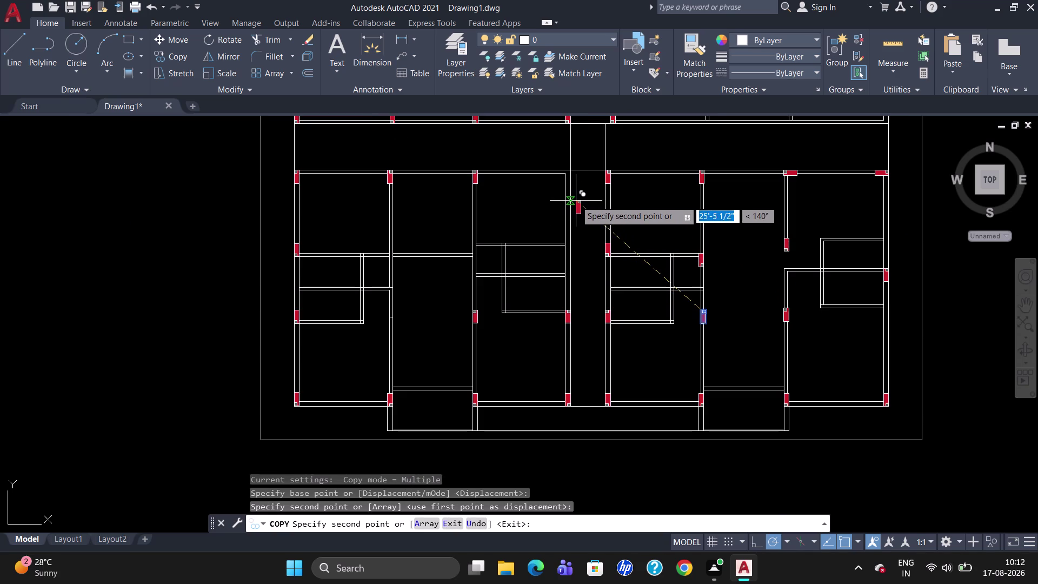
scroll(up, 3)
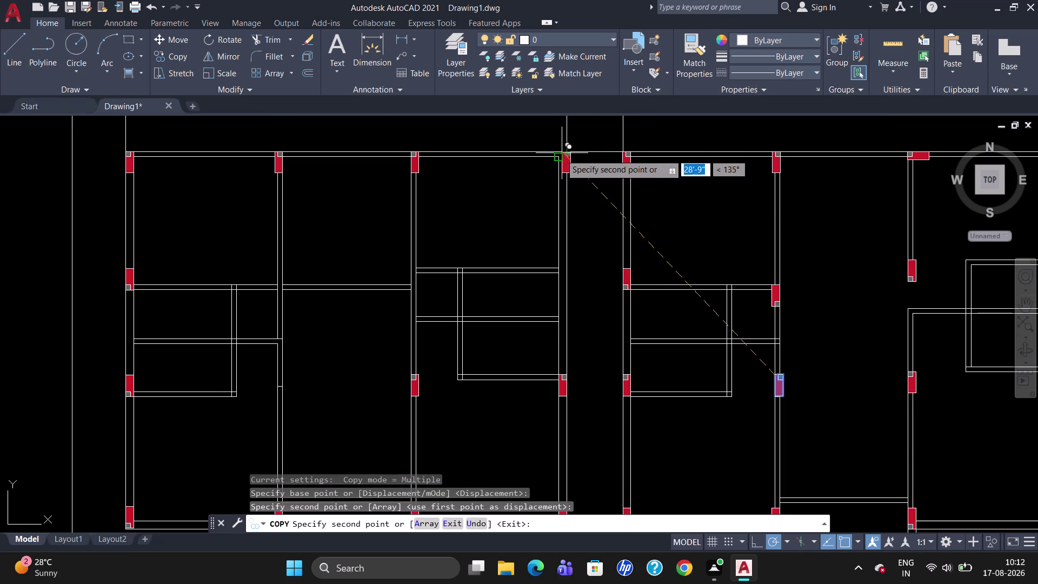
scroll(up, 3)
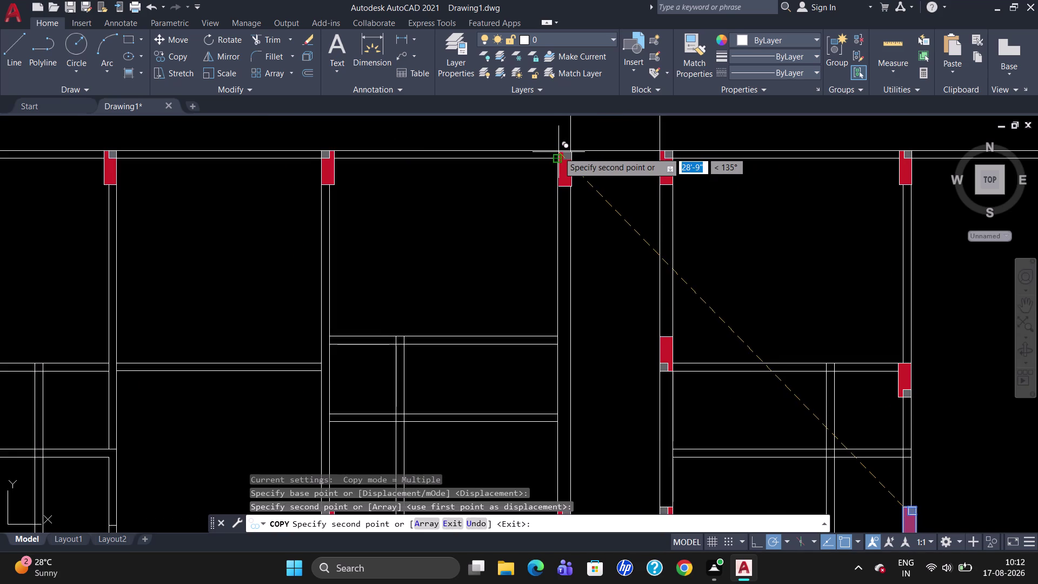
click(557, 151)
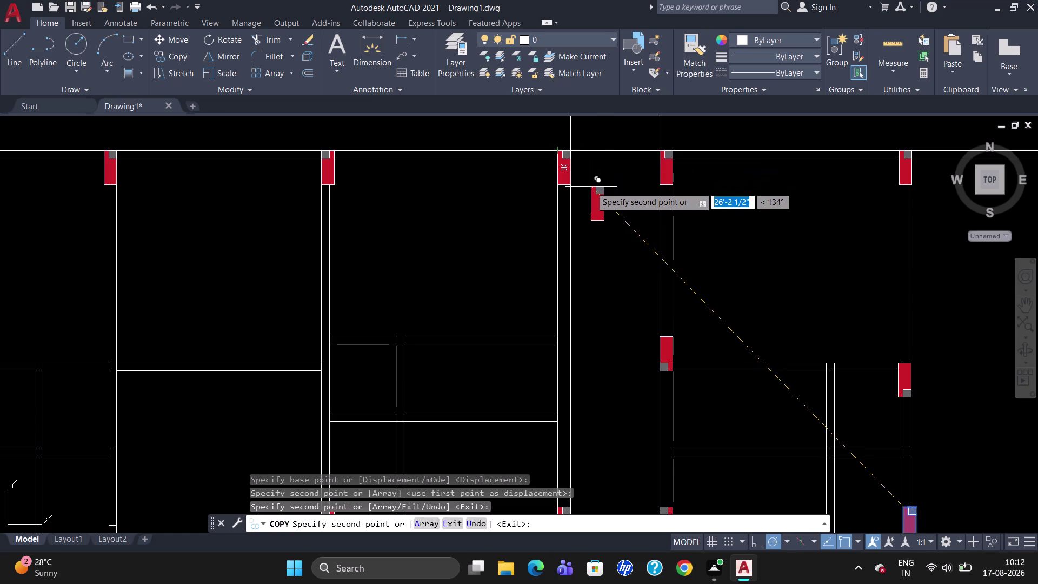
key(Escape)
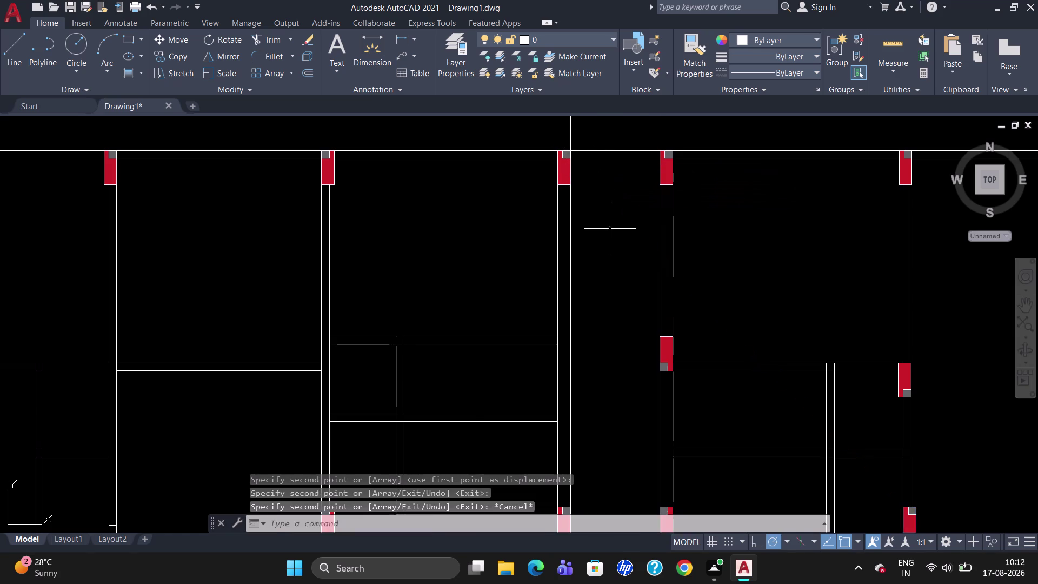
scroll(down, 3)
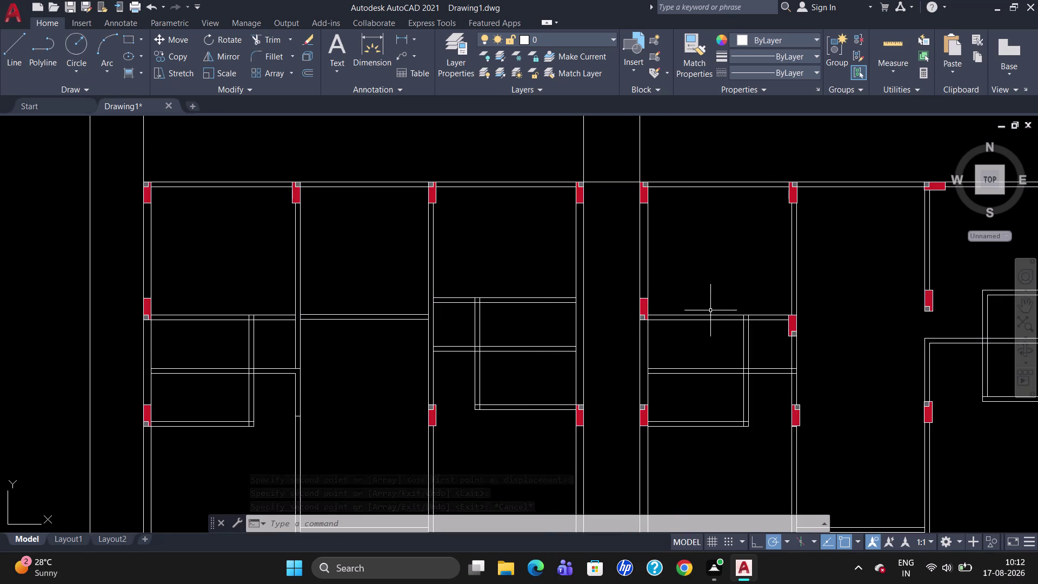
scroll(down, 3)
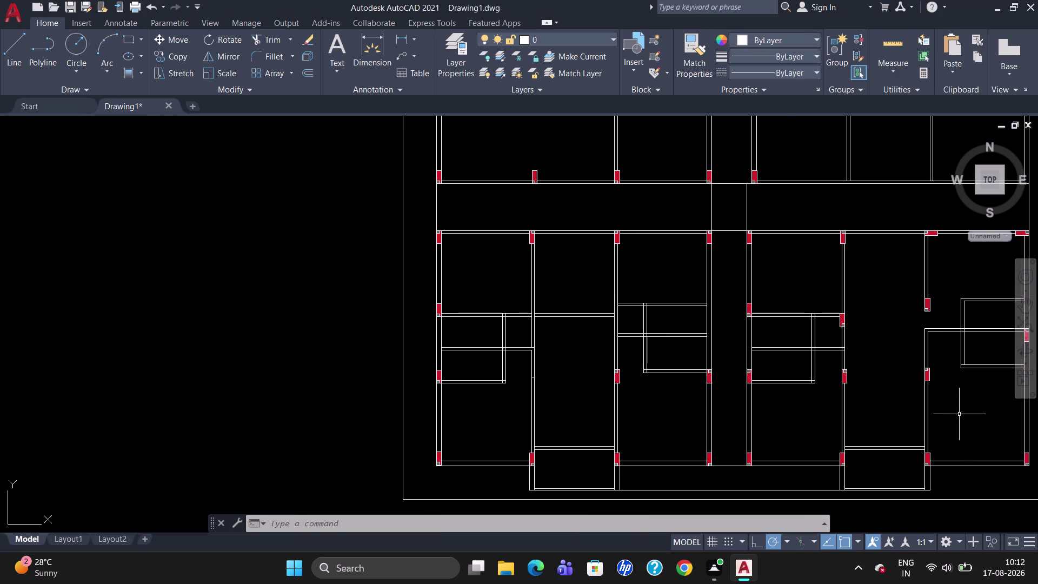
Copy the lower-right red column onto the interior wall and a wall junction.
click(1027, 460)
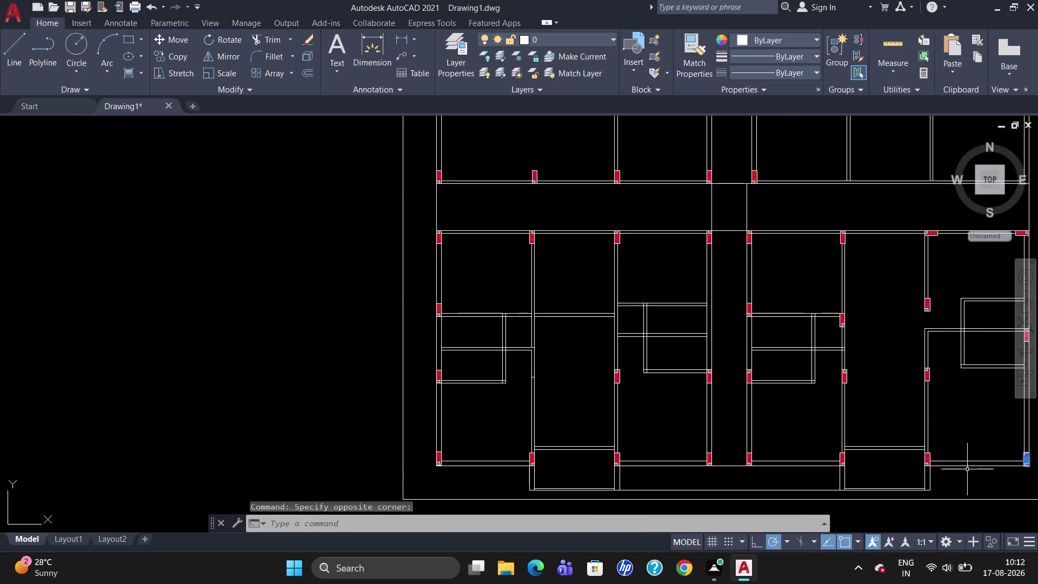
text(CO)
key(Return)
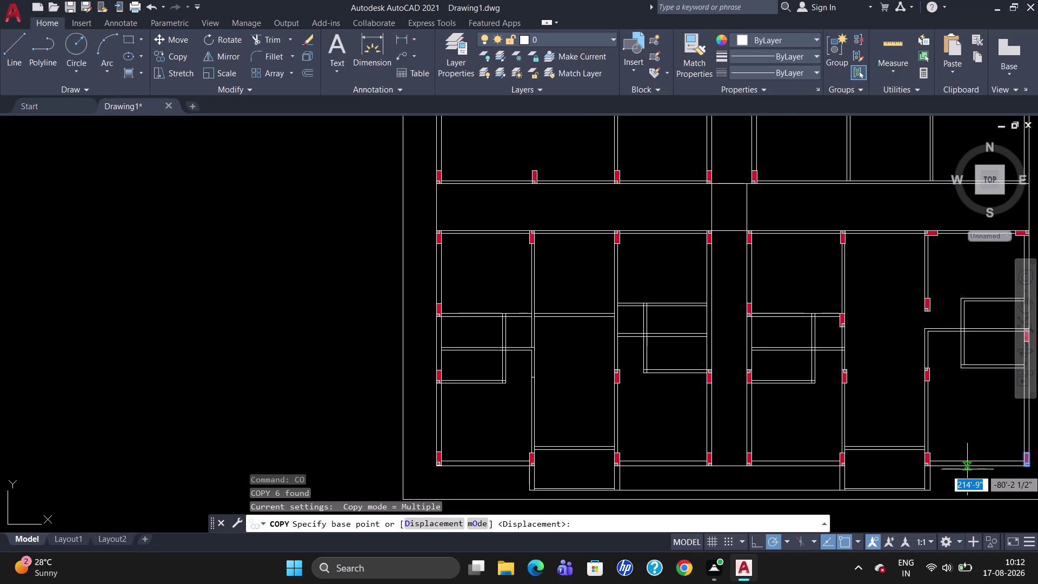
click(1021, 455)
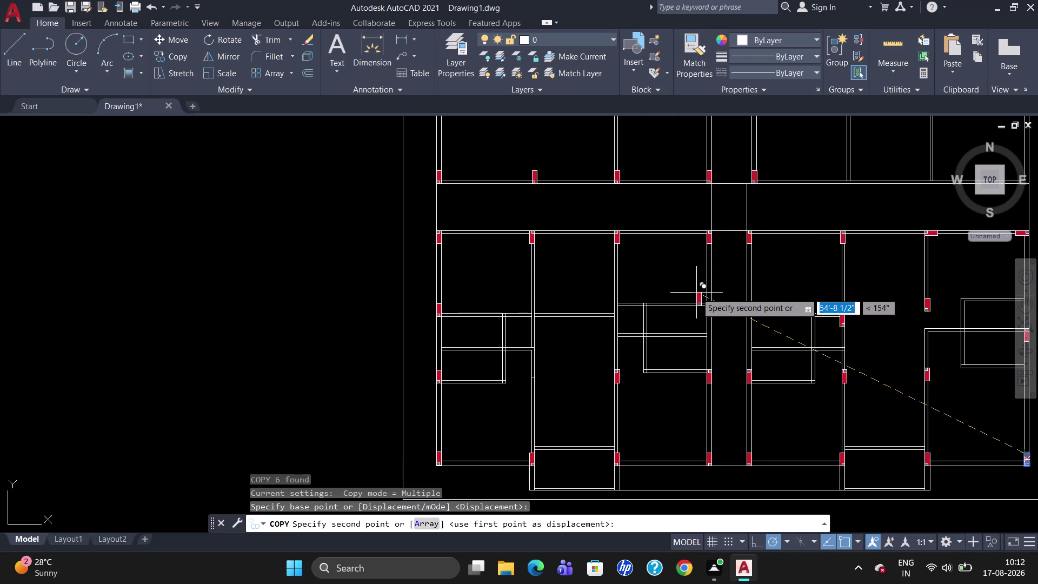
scroll(up, 3)
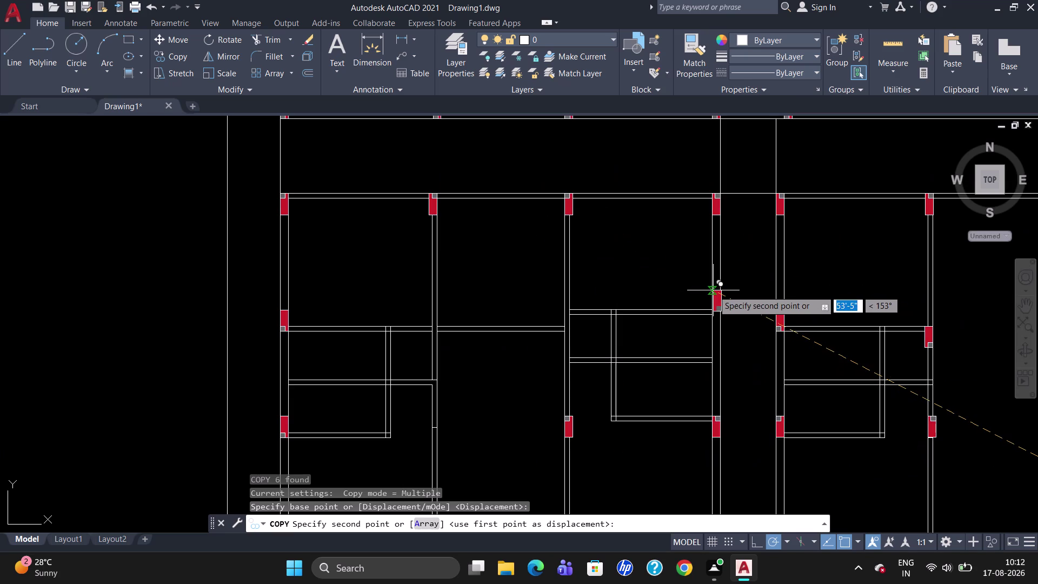
click(712, 294)
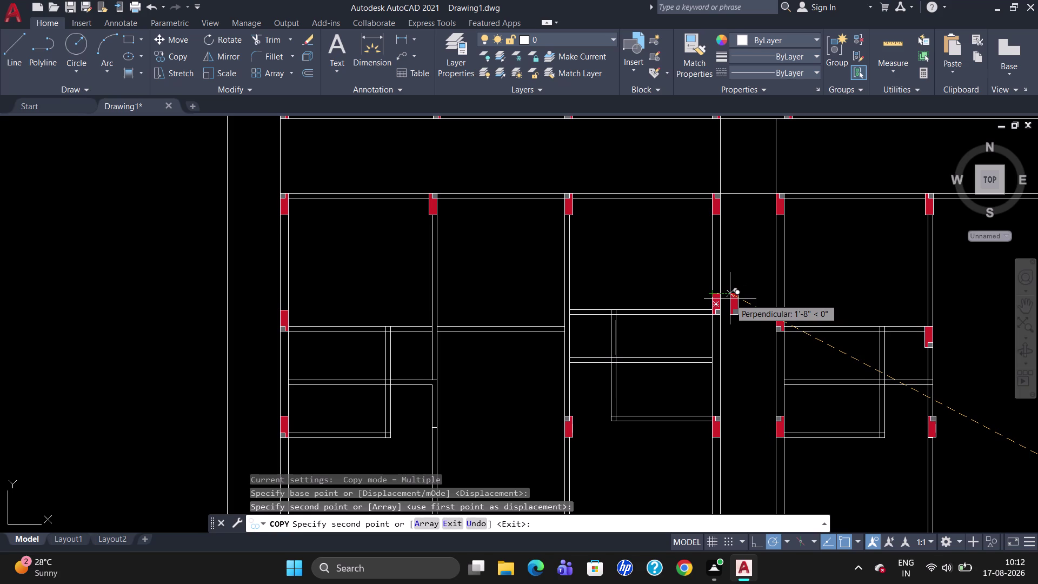
scroll(down, 3)
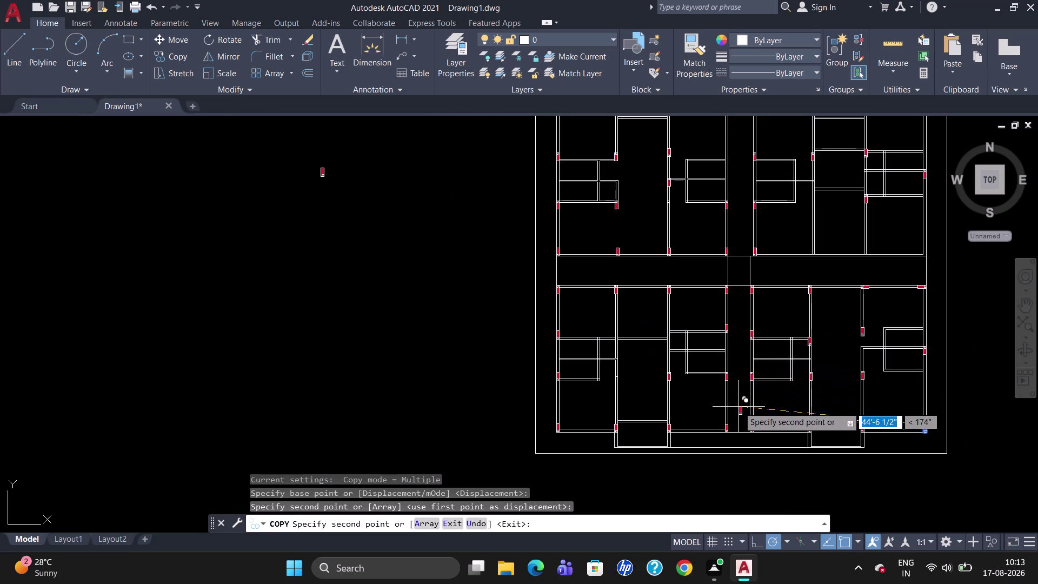
scroll(up, 3)
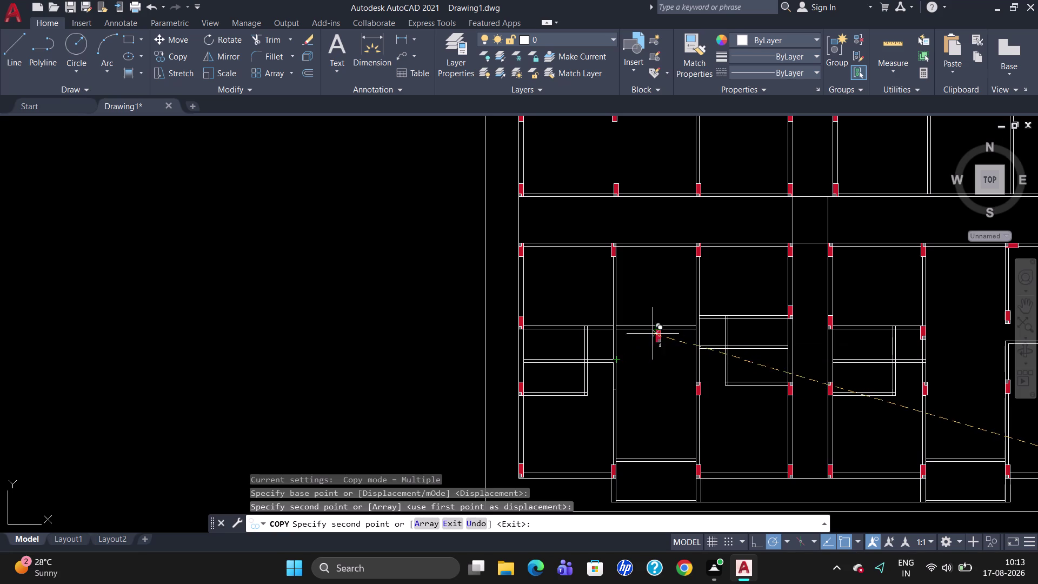
scroll(up, 3)
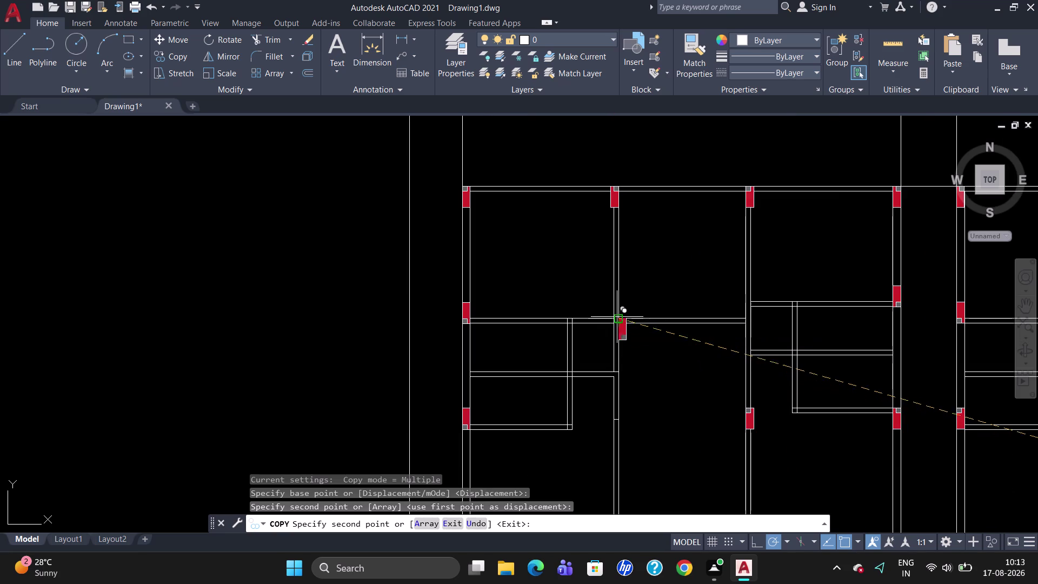
scroll(up, 3)
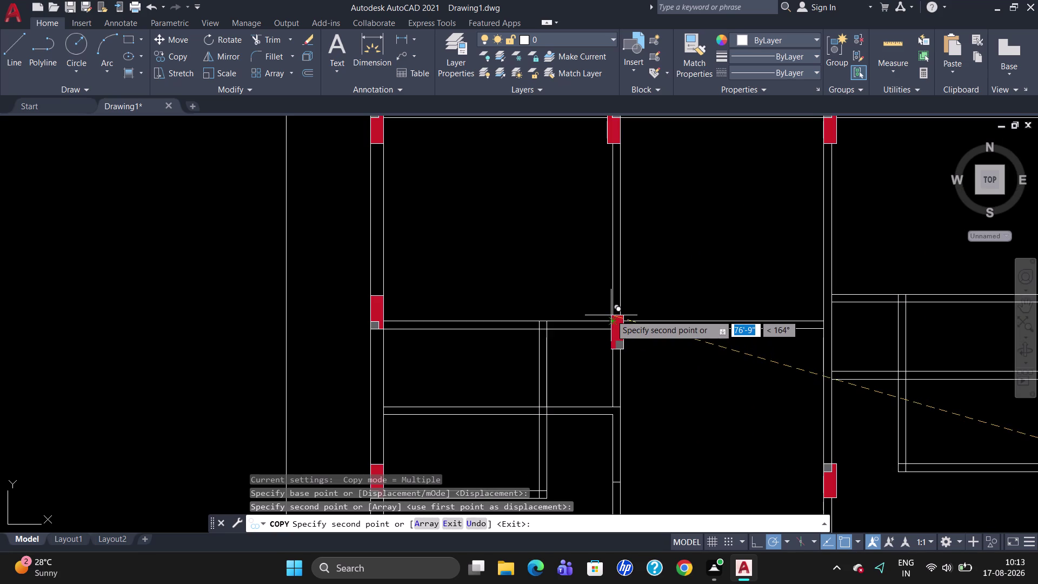
scroll(up, 3)
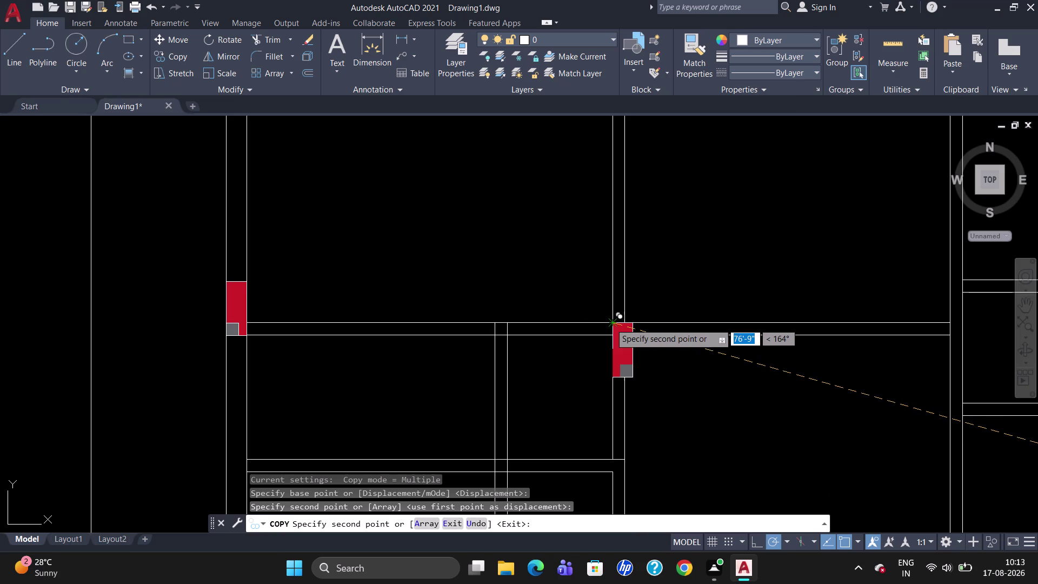
click(610, 323)
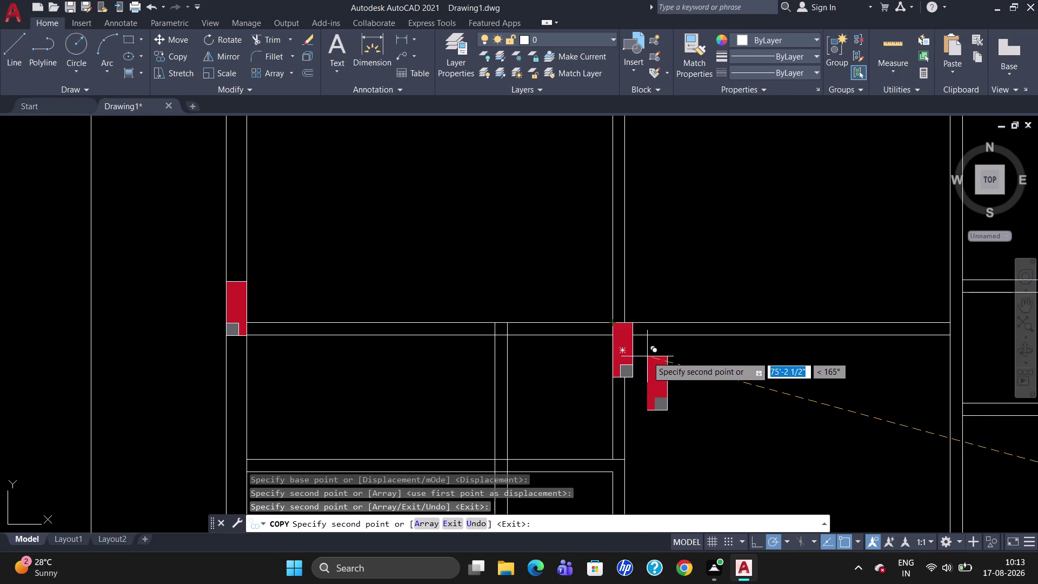
scroll(down, 3)
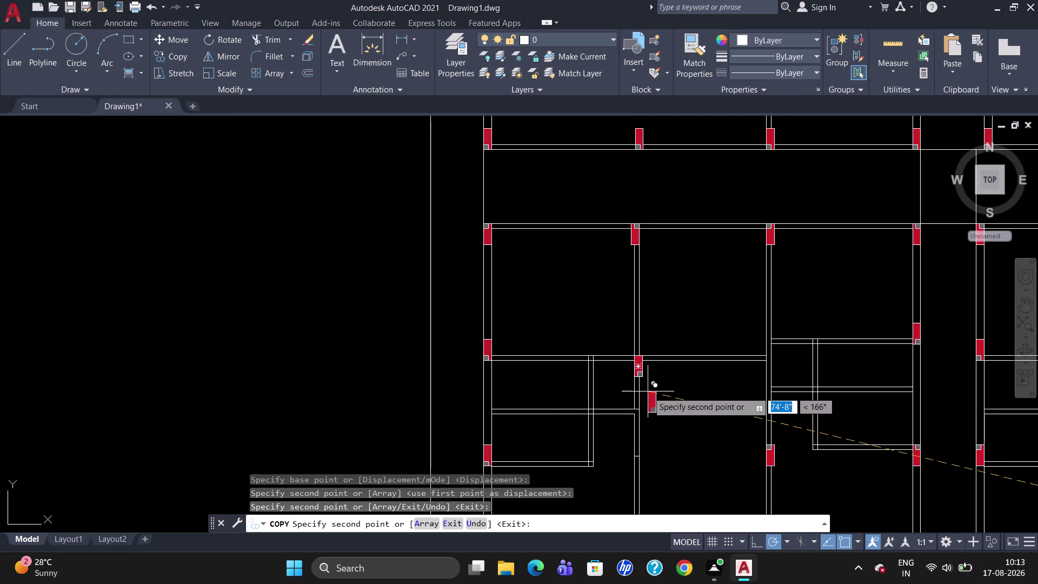
key(Escape)
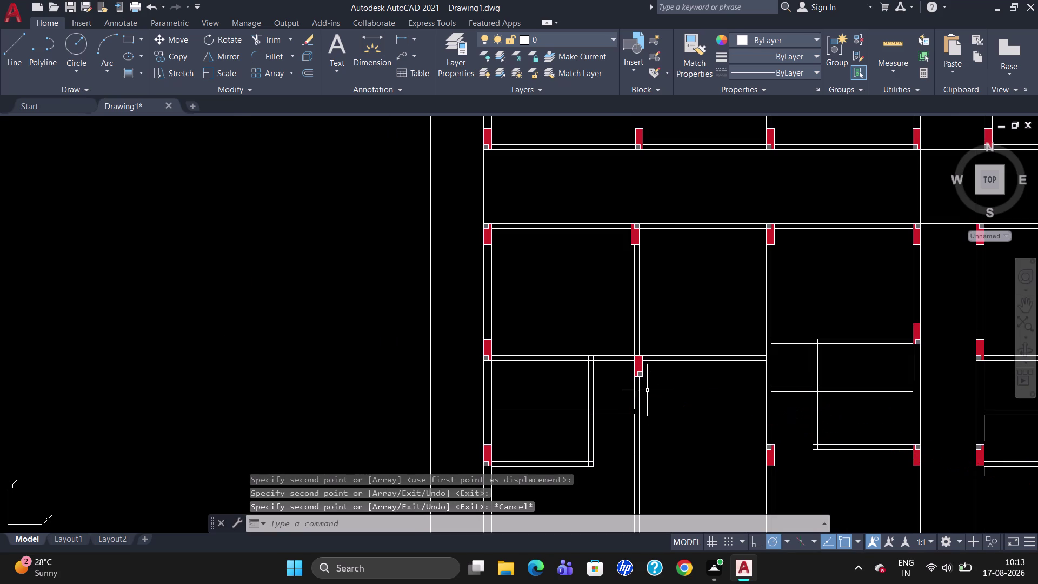
Move the newly placed column onto the wall junction.
click(636, 361)
key(m)
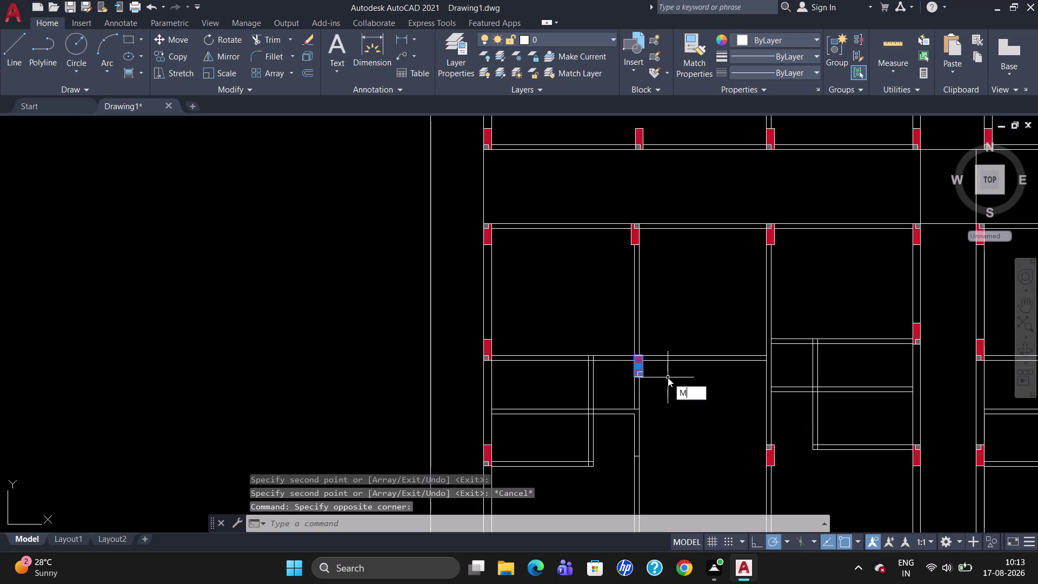
key(Return)
scroll(up, 3)
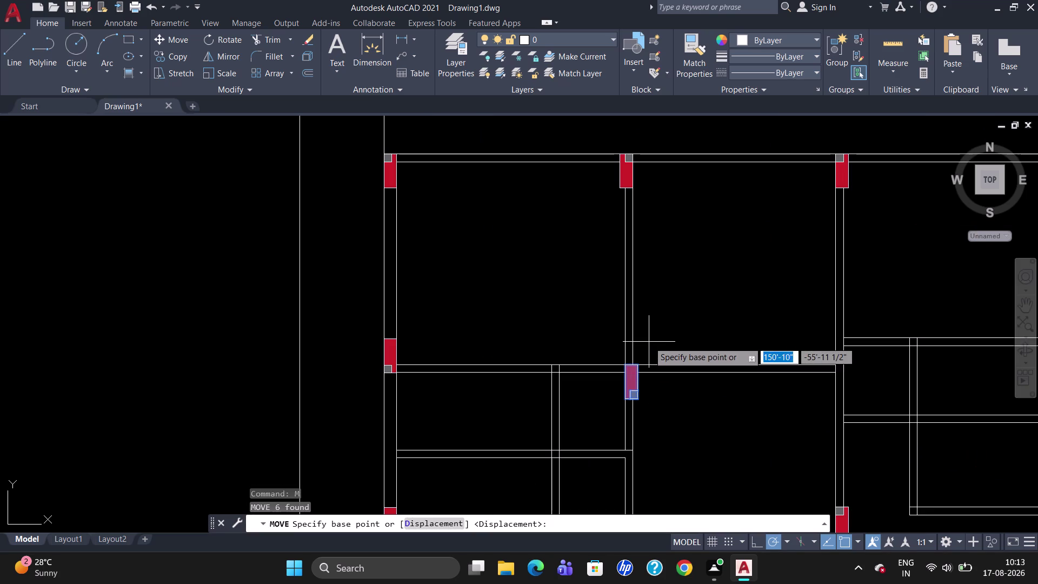
click(639, 362)
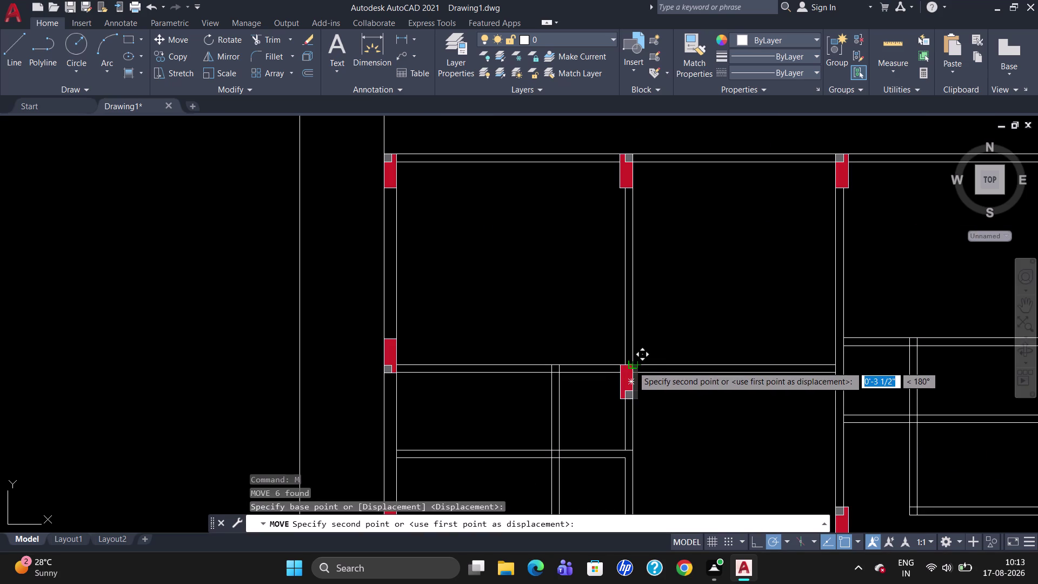
click(632, 366)
scroll(down, 3)
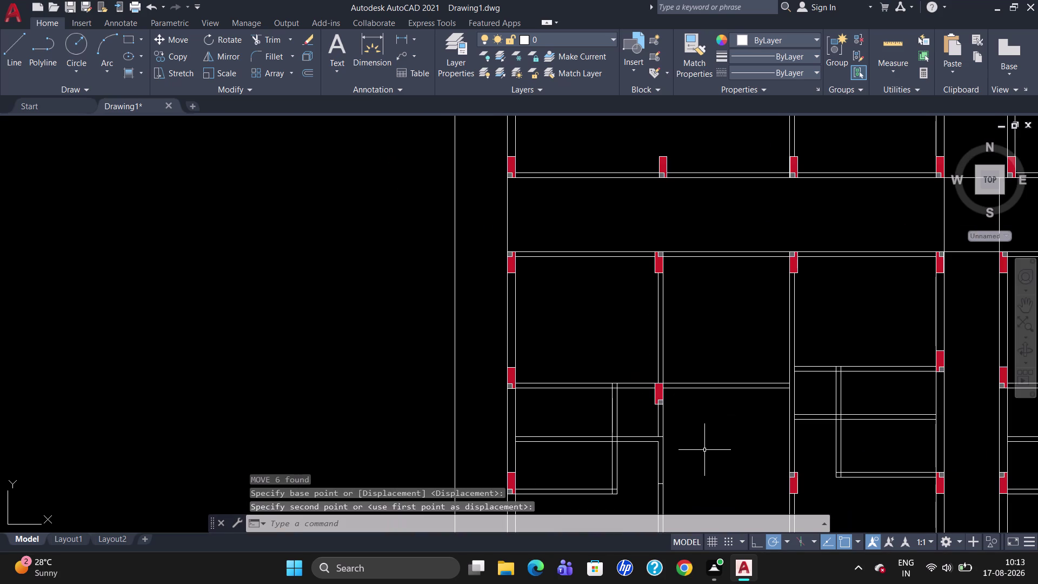
scroll(down, 3)
scroll(up, 3)
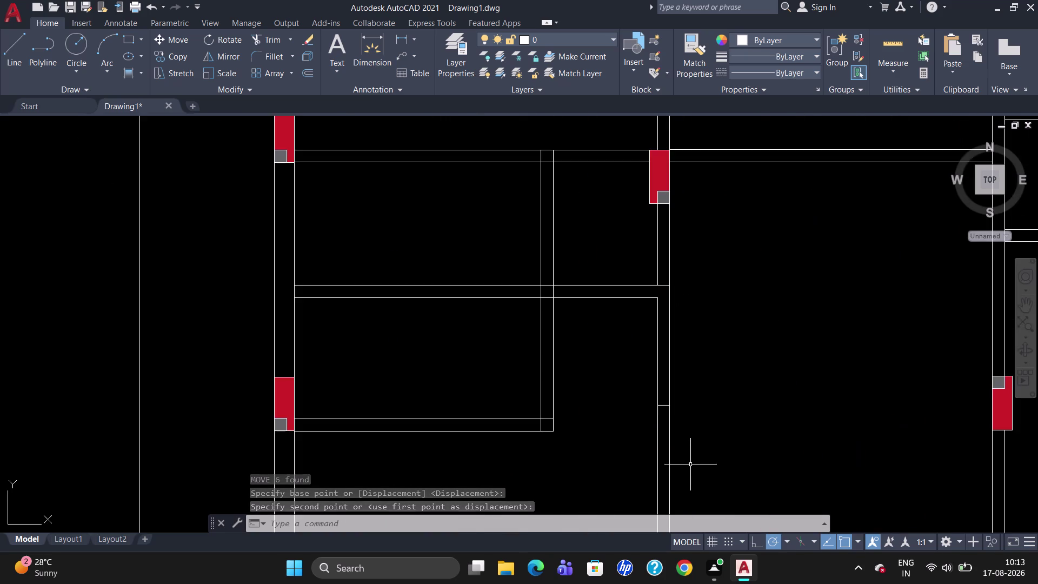
scroll(down, 3)
scroll(up, 3)
scroll(down, 3)
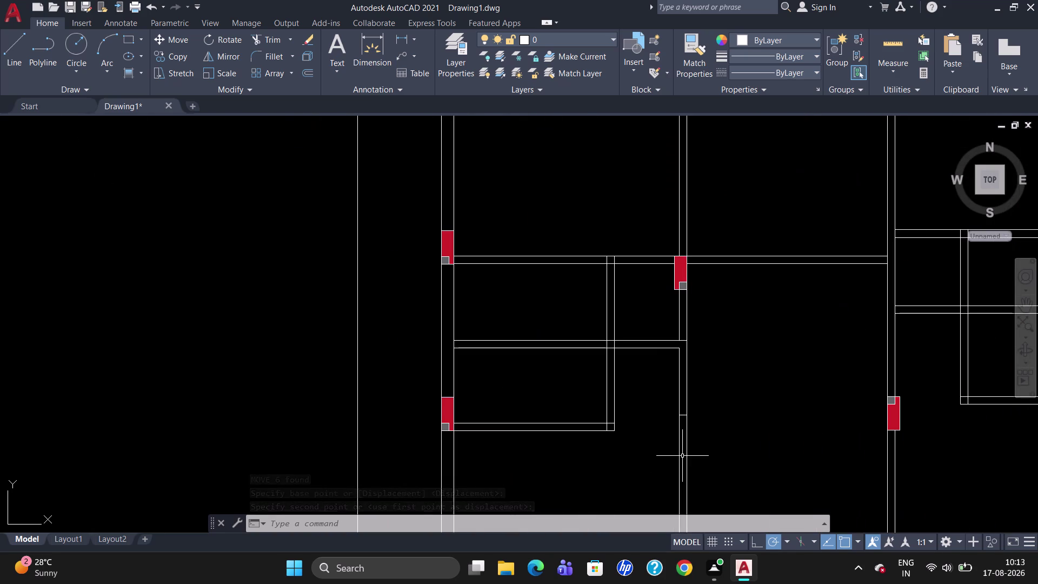
scroll(down, 3)
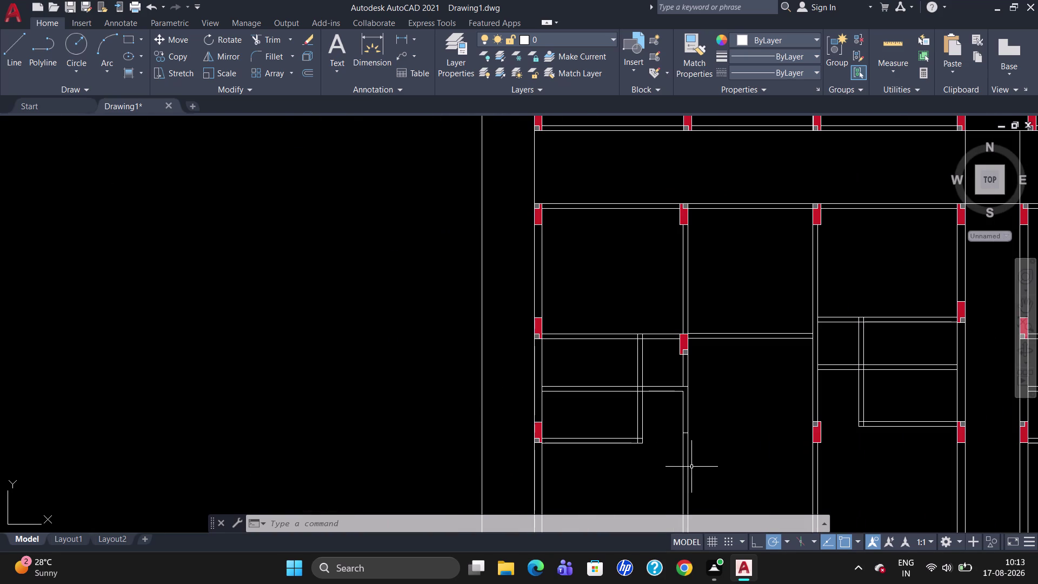
Copy the red column to a lower position on the vertical wall.
click(681, 342)
text(CO)
key(Return)
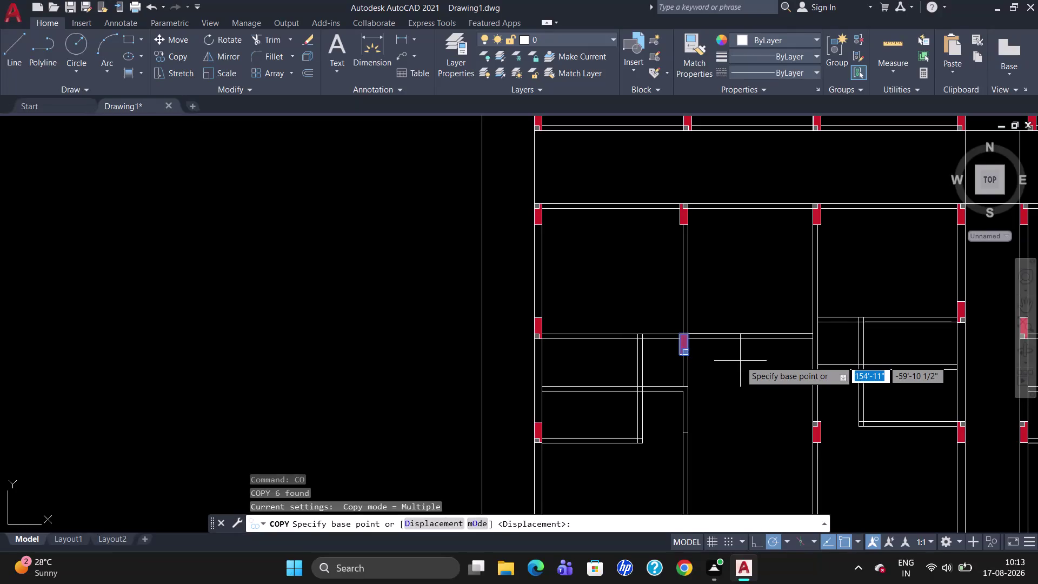
click(688, 333)
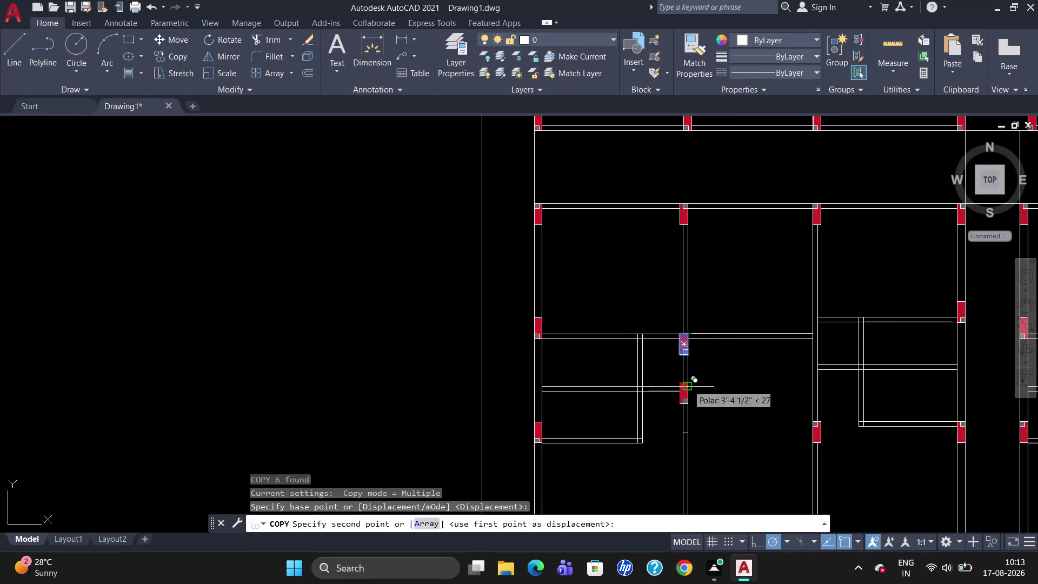
scroll(up, 3)
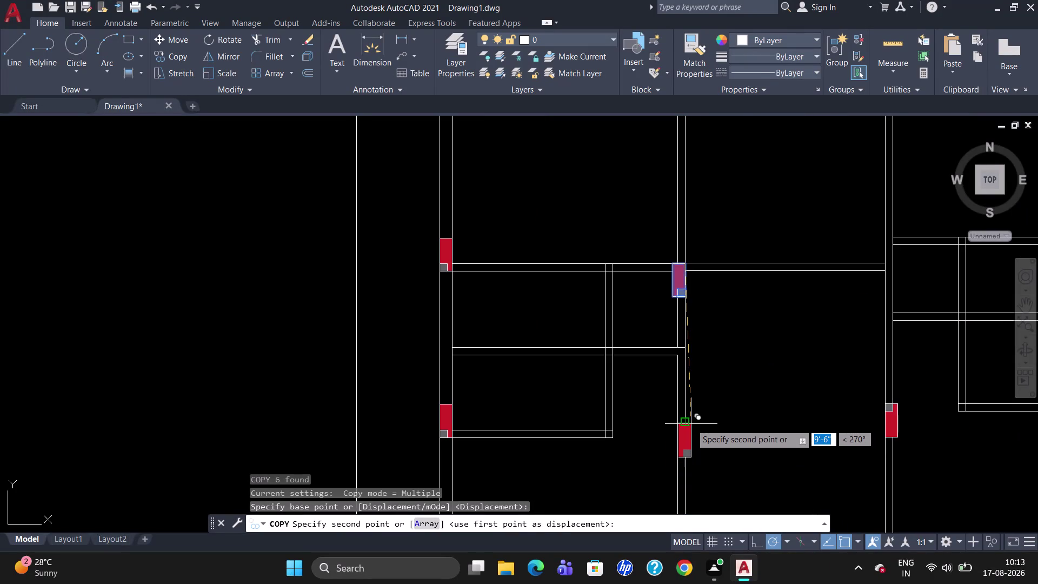
click(686, 422)
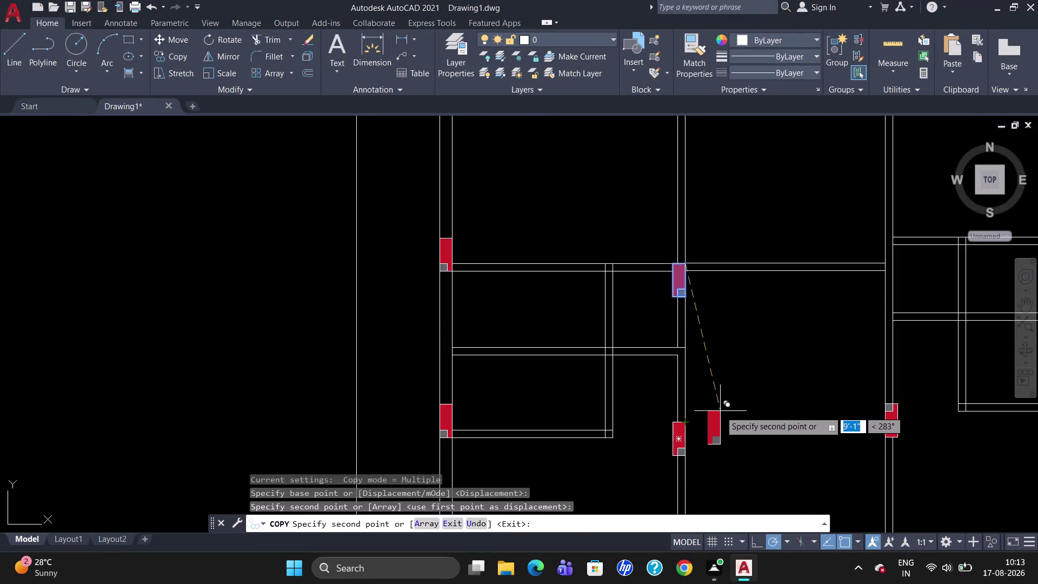
key(Escape)
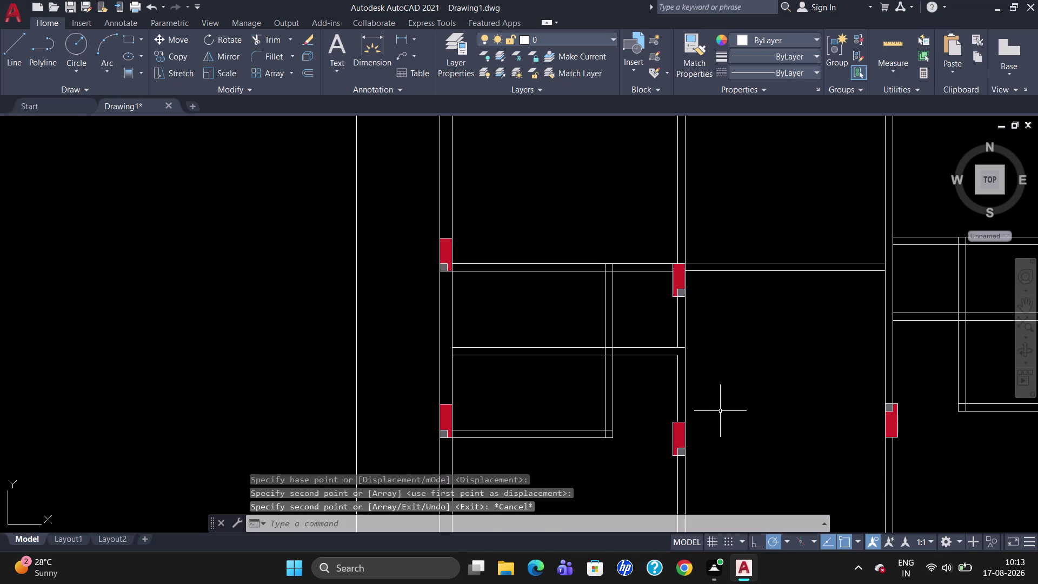
scroll(down, 3)
scroll(up, 3)
scroll(up, 3)
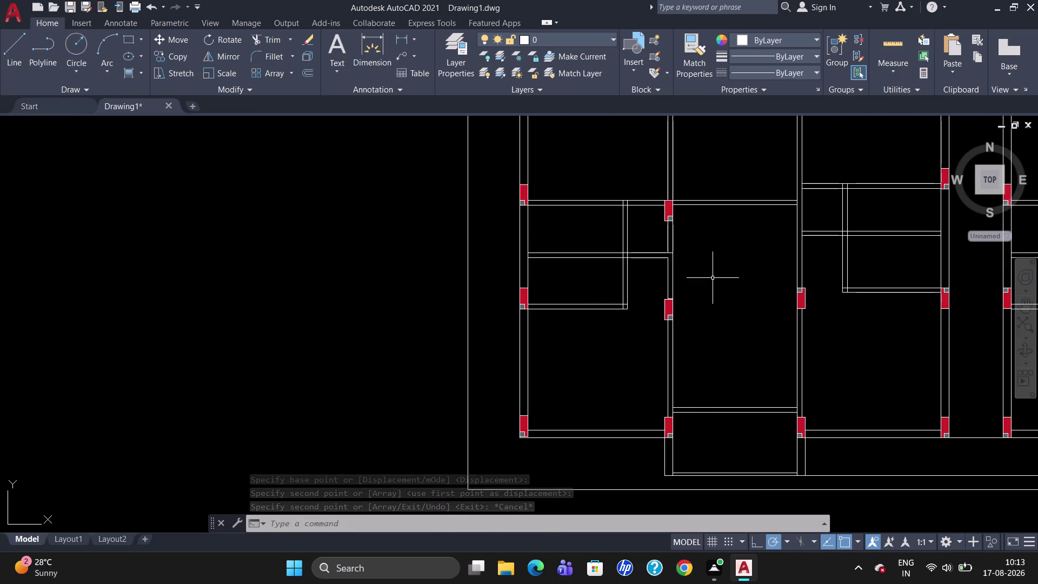
Start TRIM with all objects as cutting edges.
text(TR)
key(Return)
key(Return)
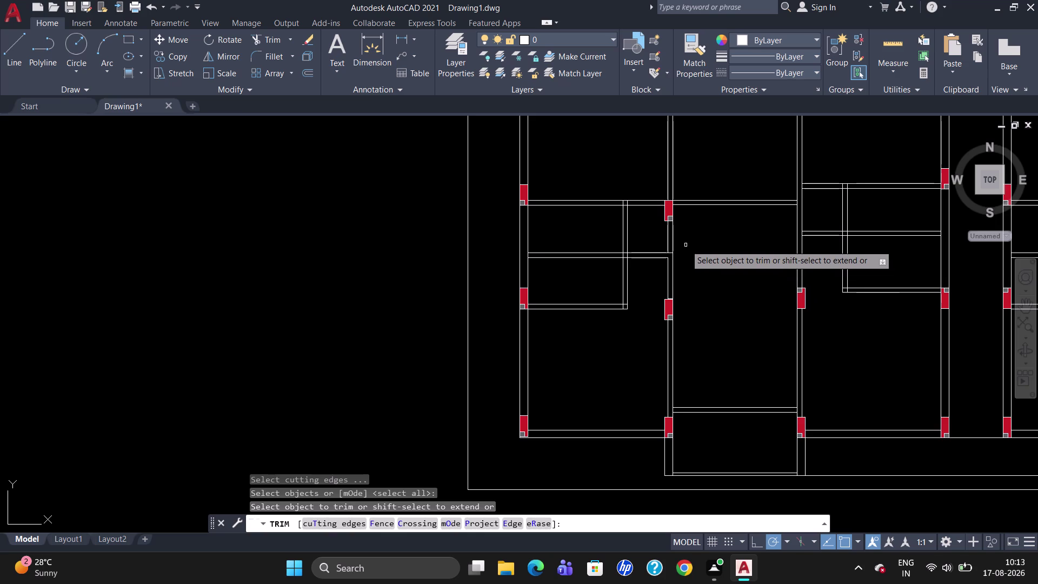
click(669, 236)
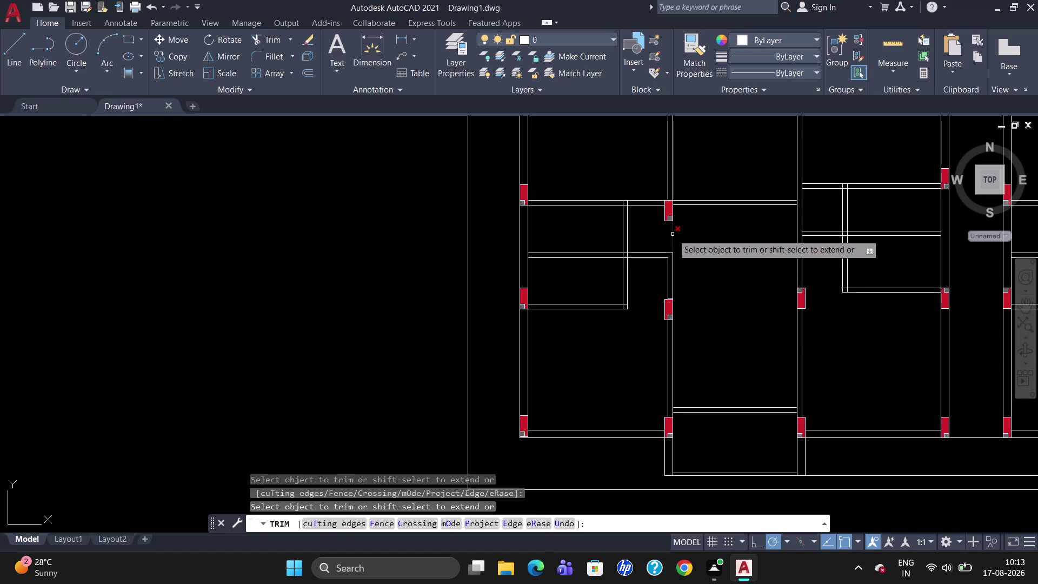
click(673, 234)
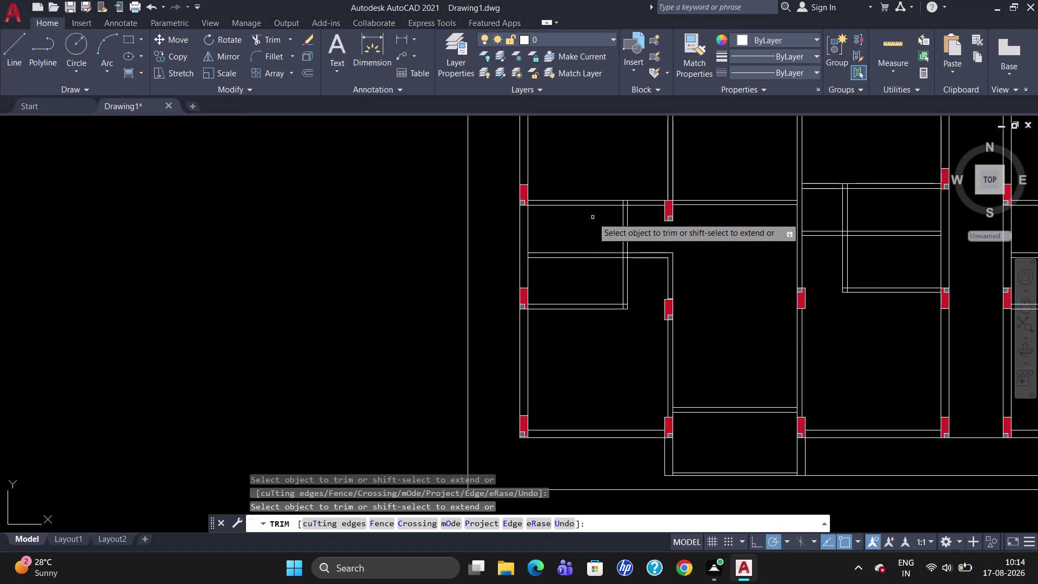
key(Escape)
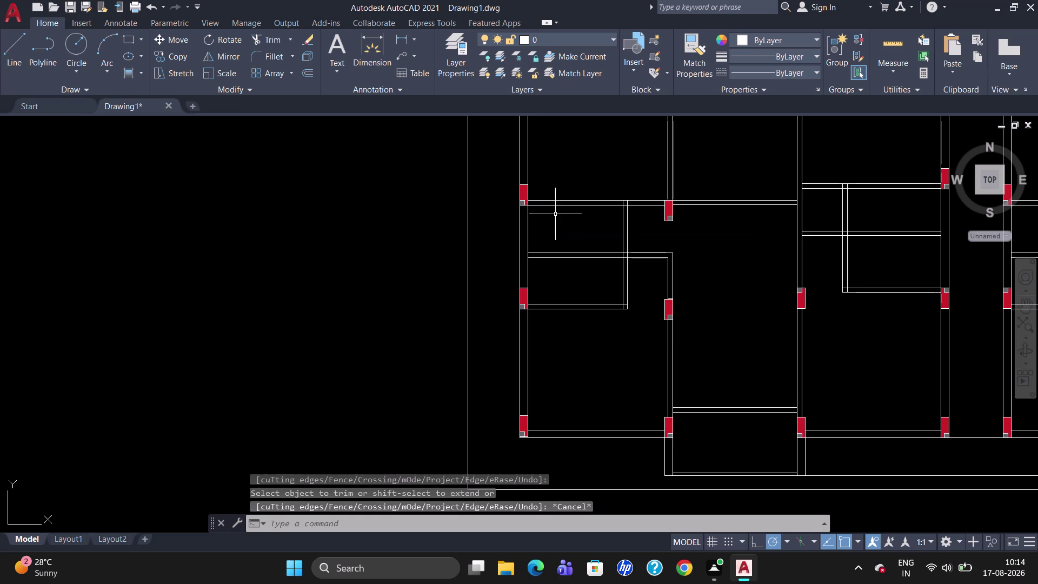
scroll(down, 3)
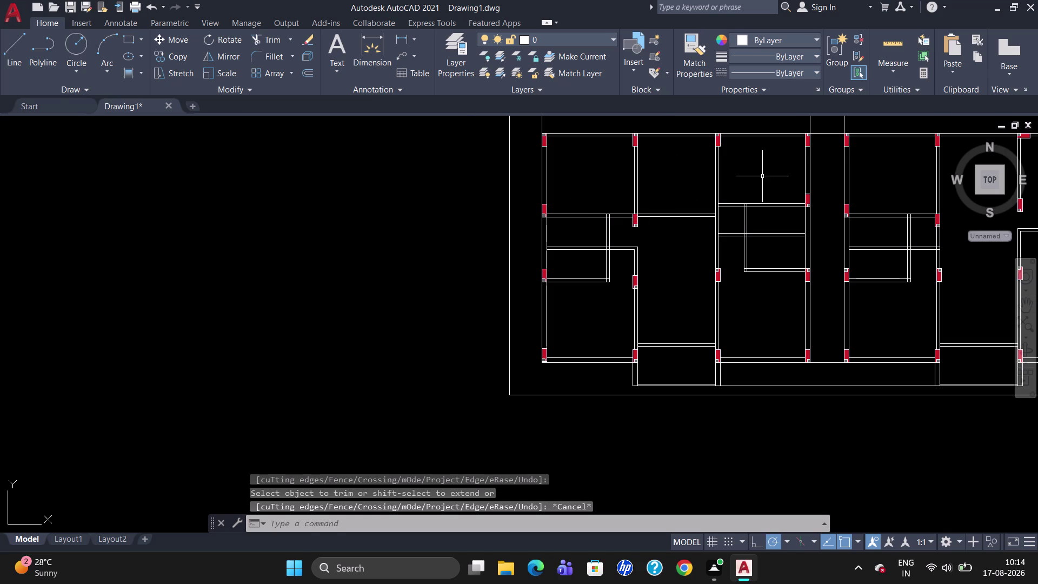
scroll(down, 3)
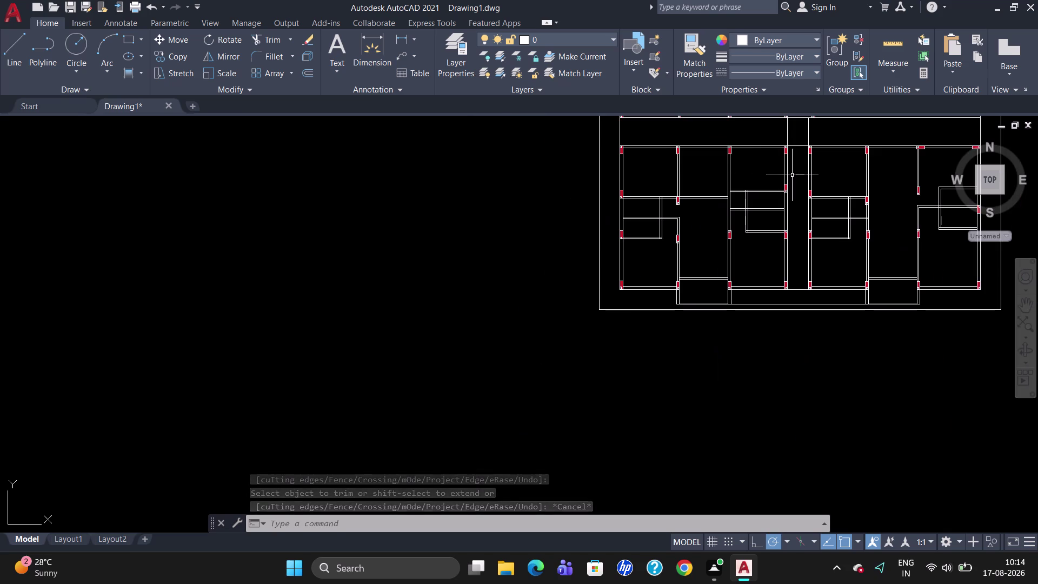
scroll(down, 3)
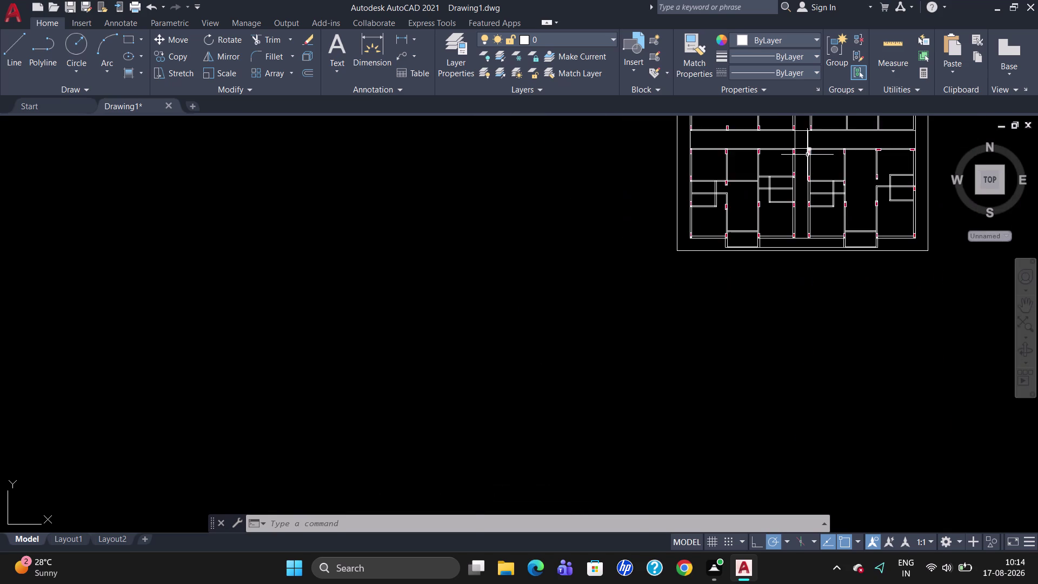
scroll(up, 3)
scroll(down, 3)
scroll(down, 3)
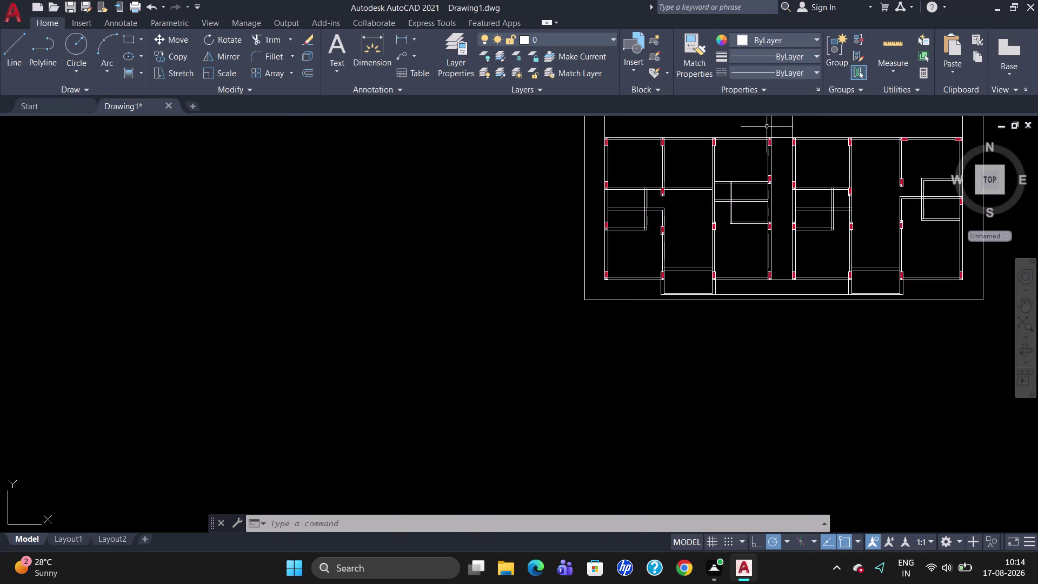
scroll(up, 3)
scroll(down, 3)
scroll(up, 3)
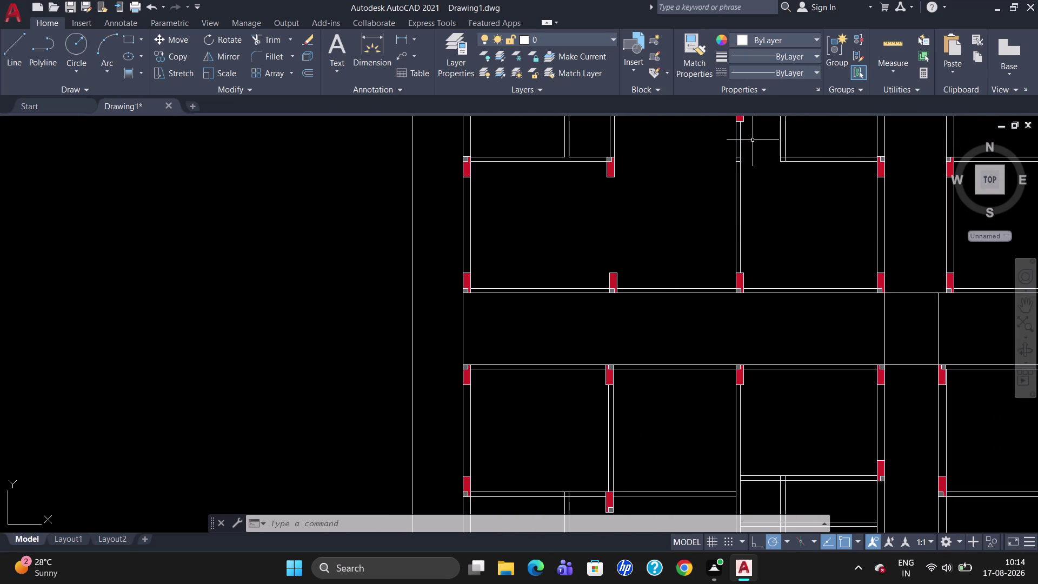
scroll(down, 3)
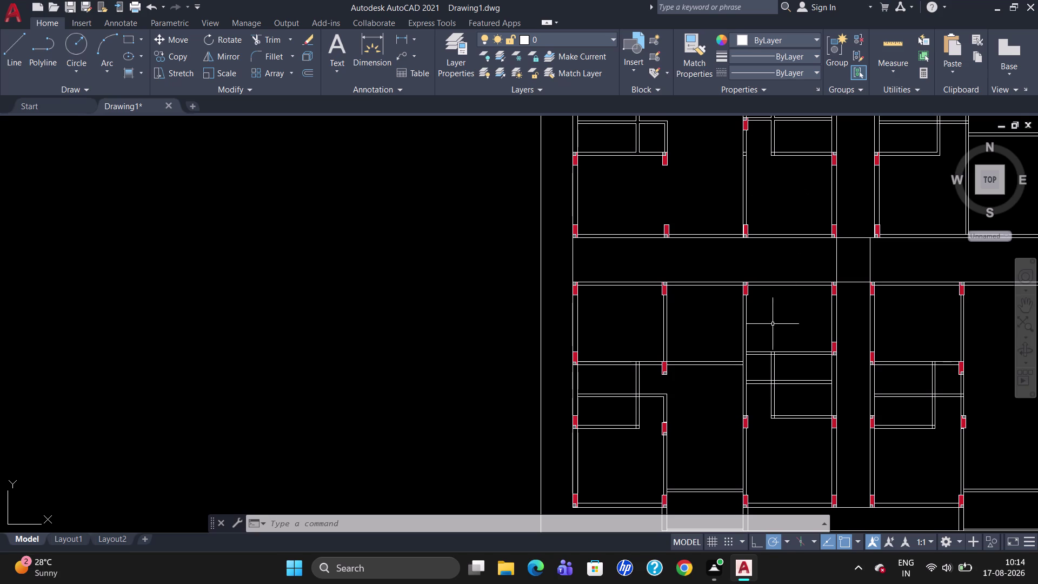
click(748, 423)
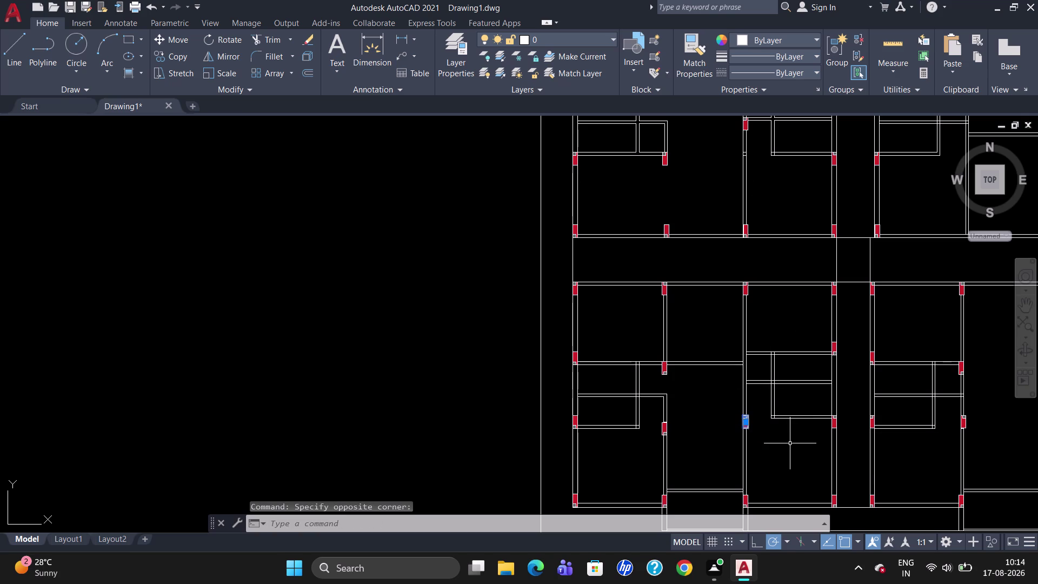
text(CO)
key(Return)
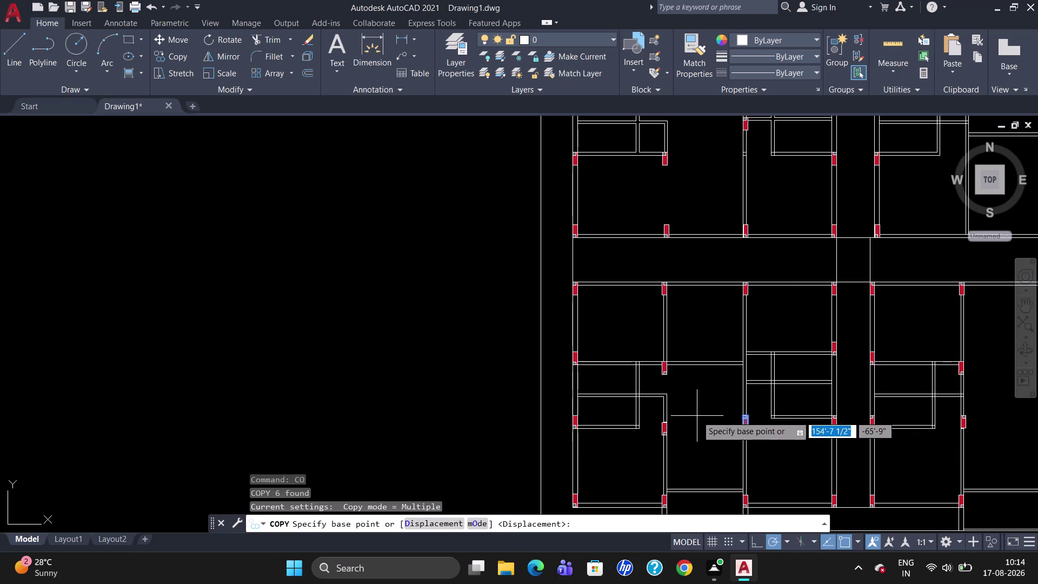
click(742, 419)
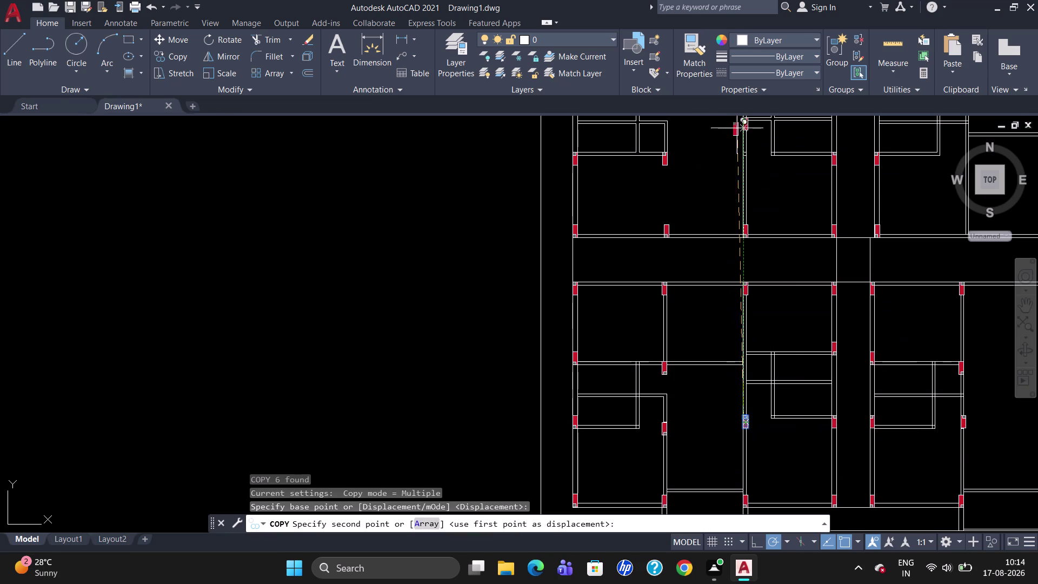
scroll(up, 3)
scroll(up, 3)
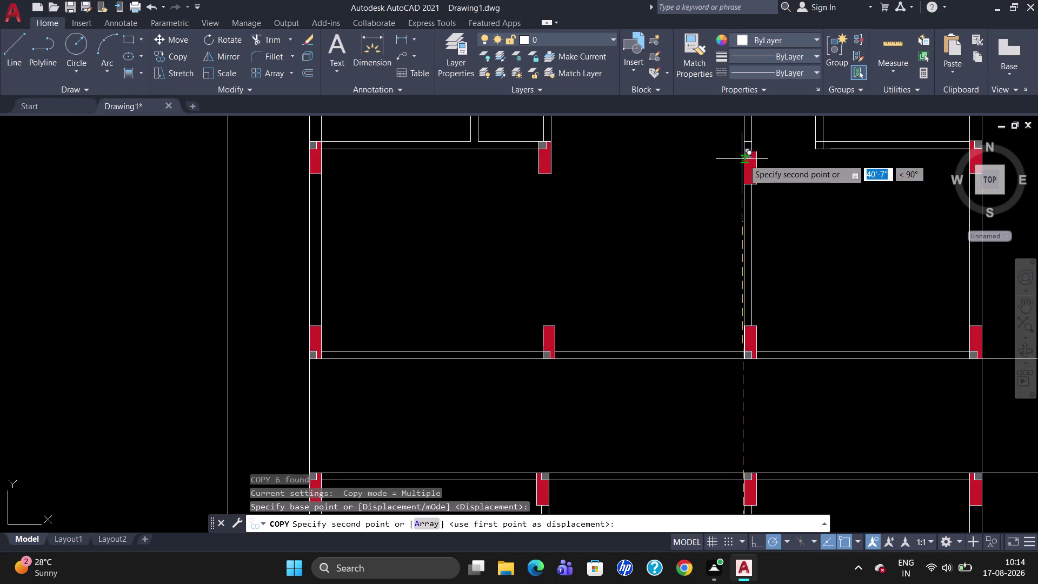
scroll(up, 3)
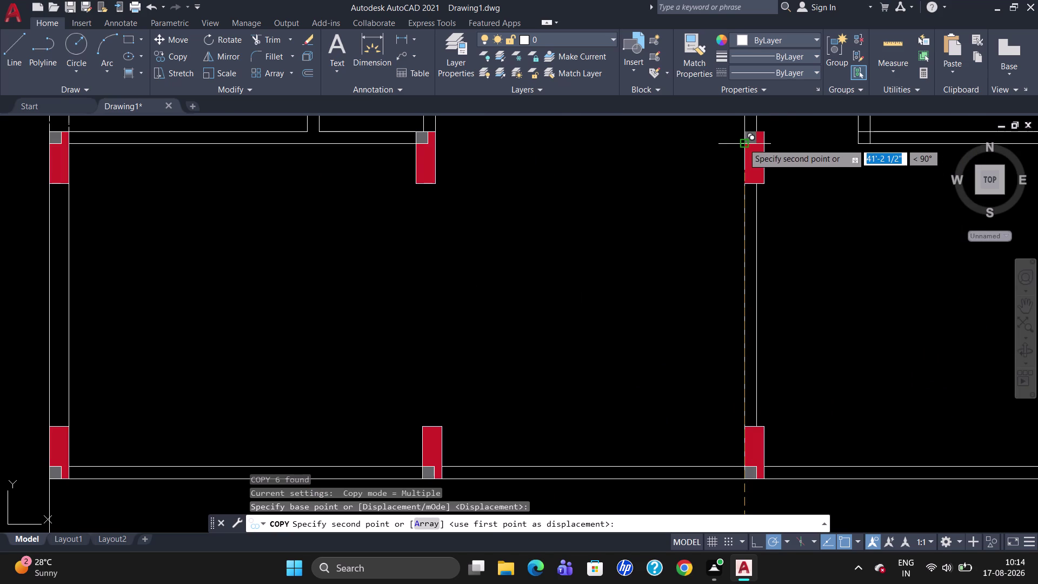
click(743, 143)
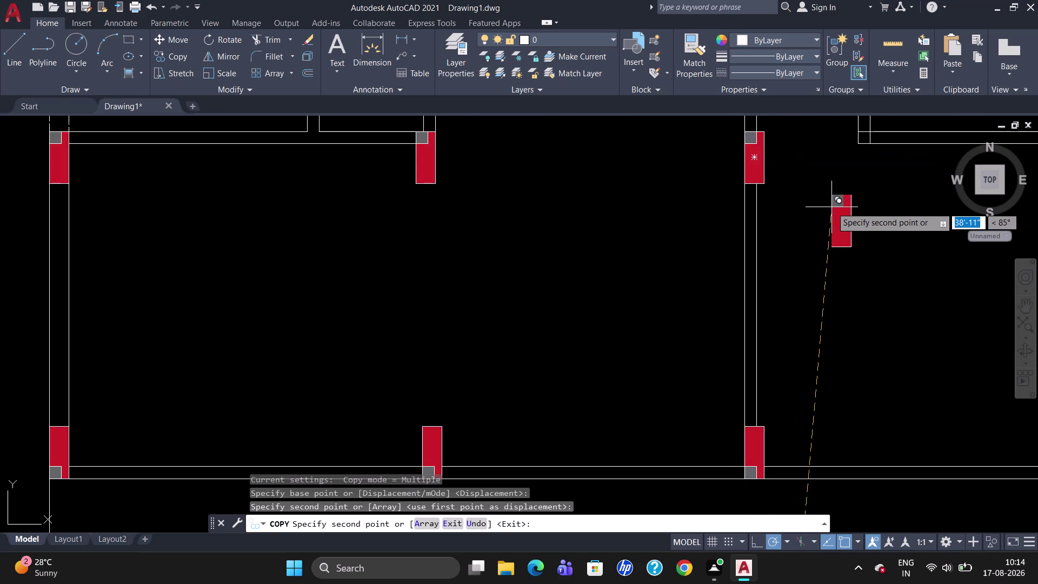
key(Escape)
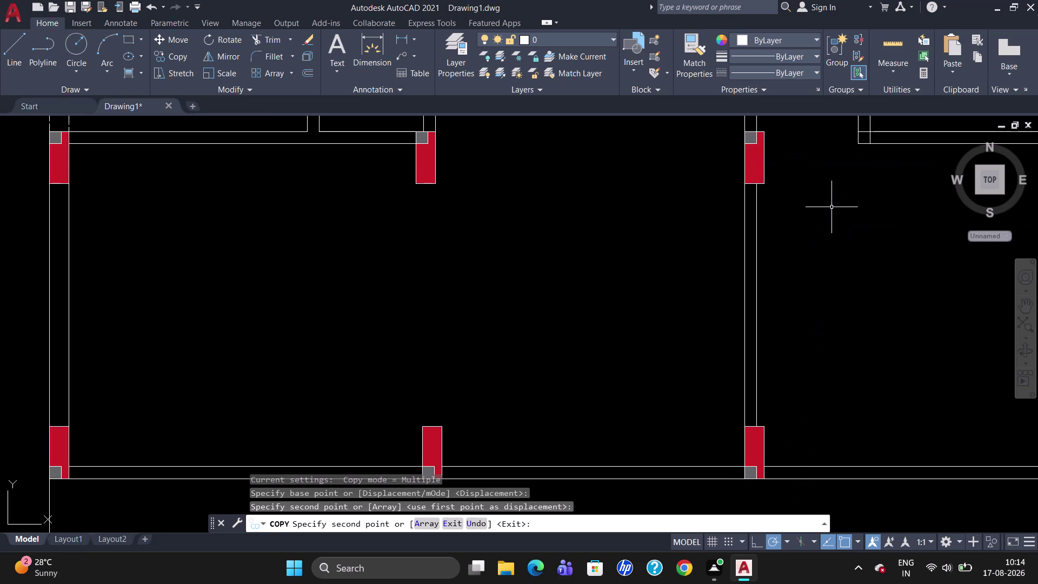
click(760, 171)
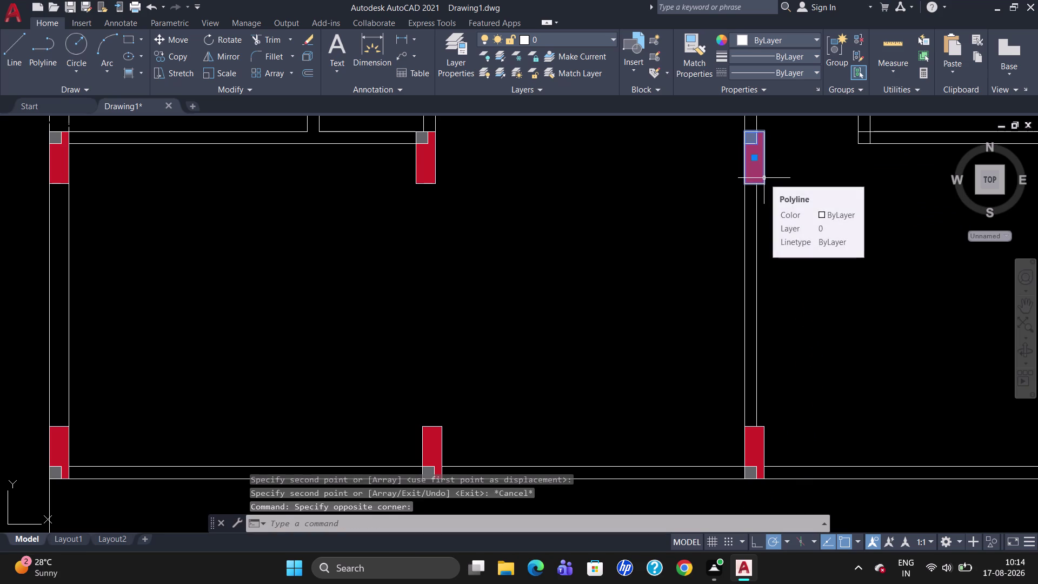
key(m)
key(Return)
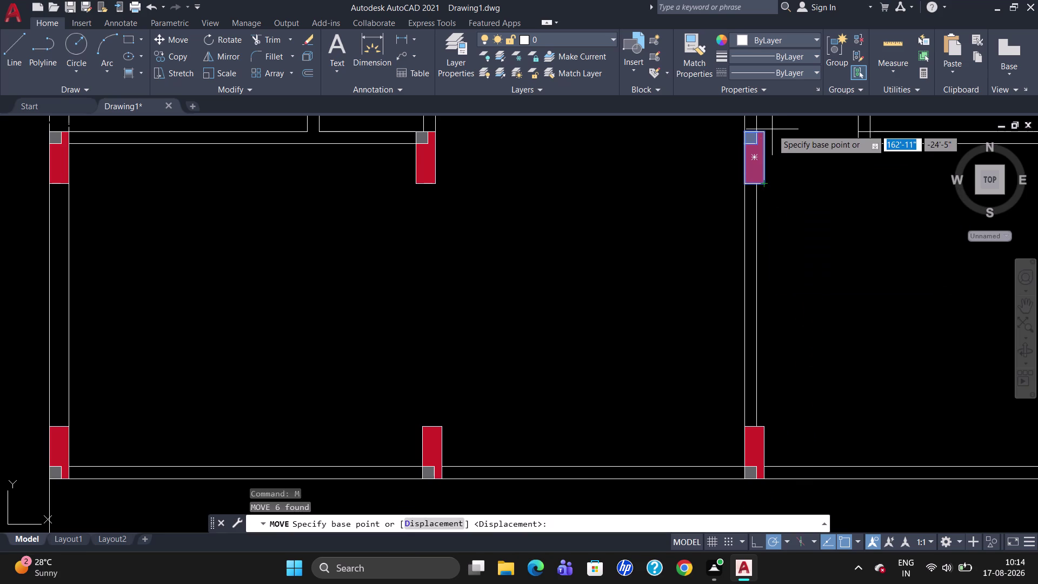
click(769, 132)
scroll(up, 3)
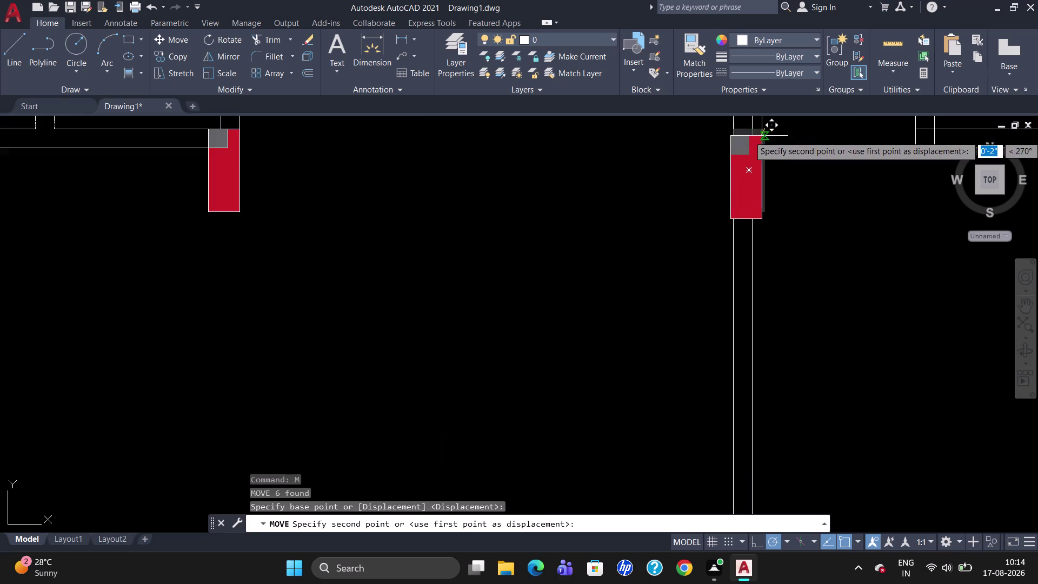
click(756, 129)
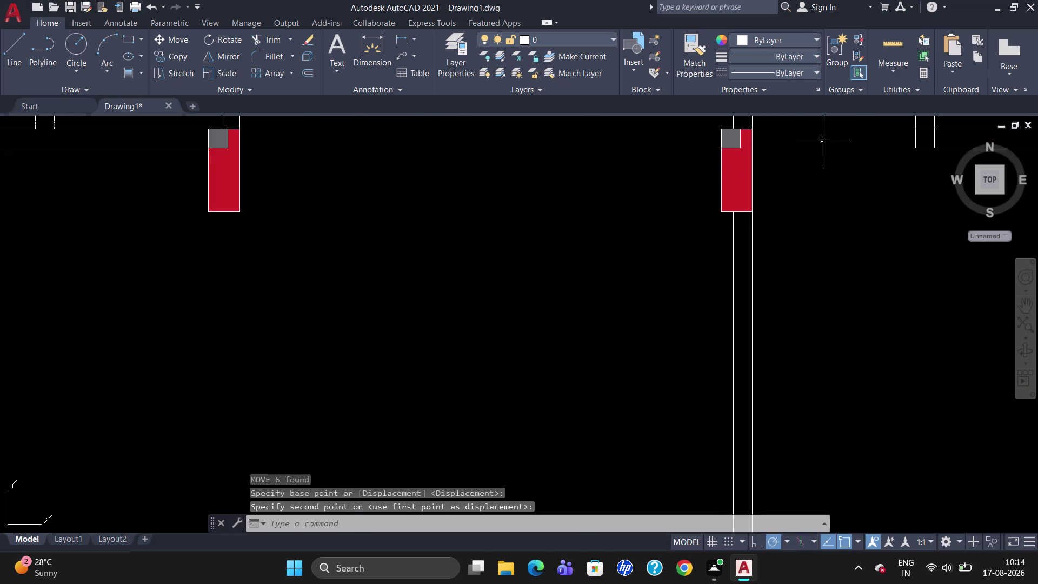
scroll(down, 3)
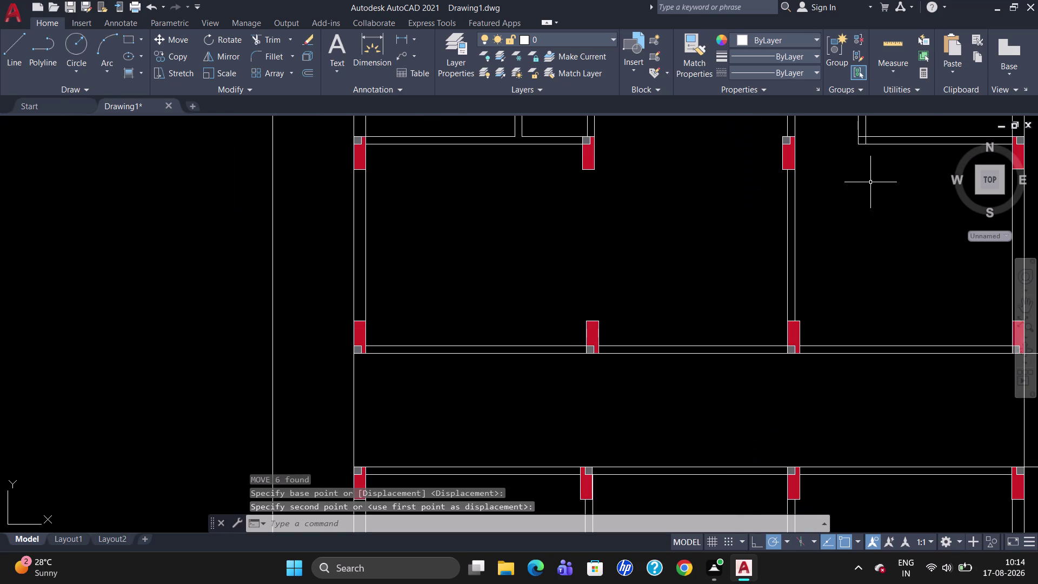
scroll(down, 3)
scroll(up, 3)
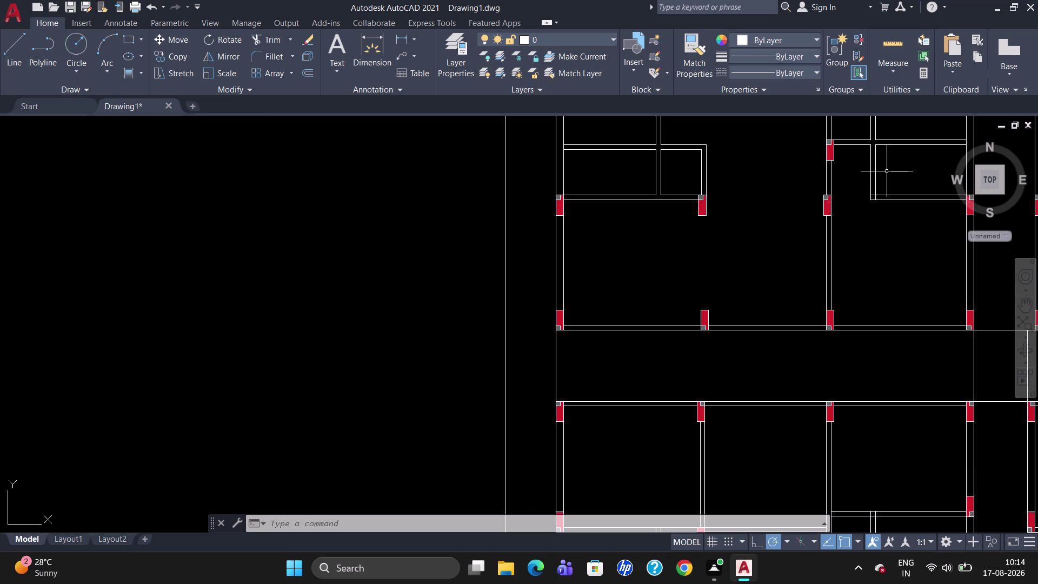
scroll(up, 3)
scroll(down, 3)
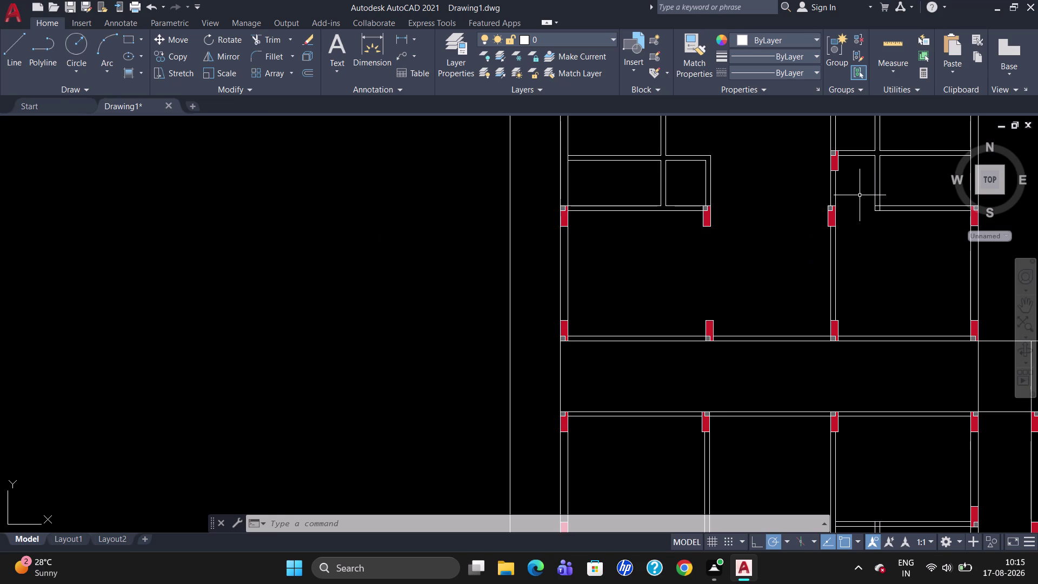
scroll(down, 3)
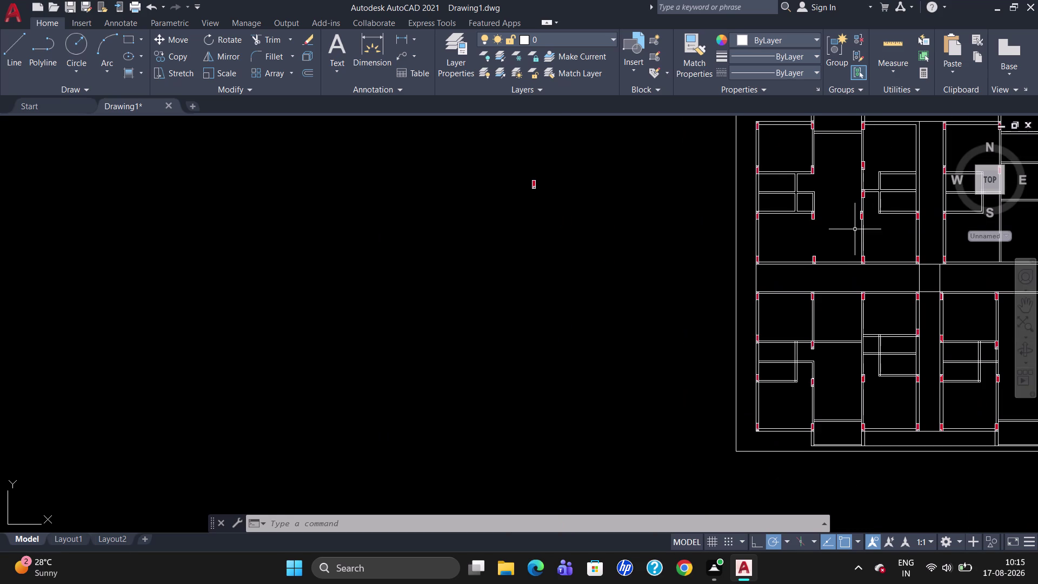
scroll(up, 3)
scroll(down, 3)
scroll(up, 3)
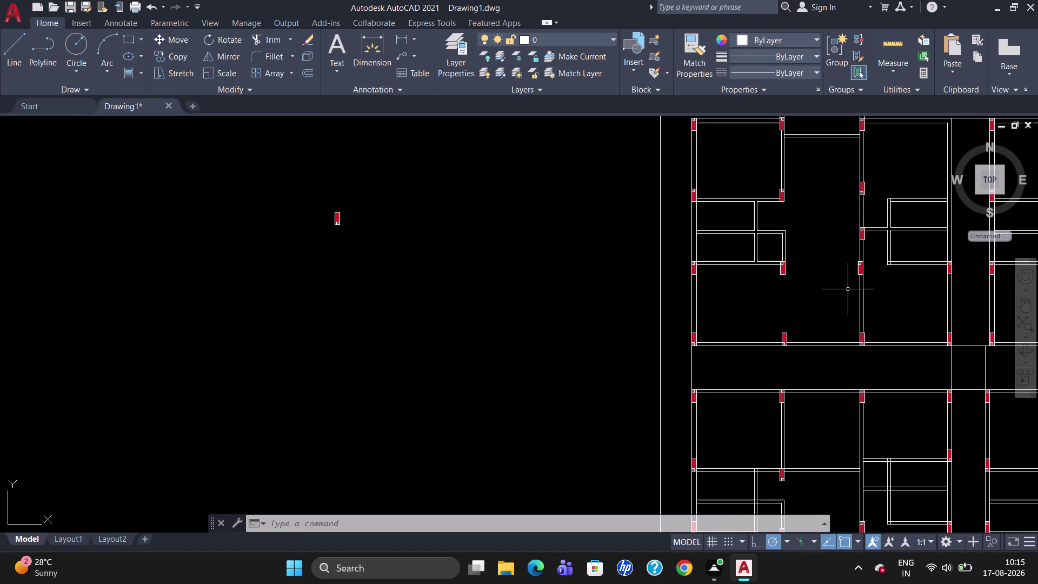
Trim away a wall segment for the door opening.
text(TR)
key(Return)
key(Return)
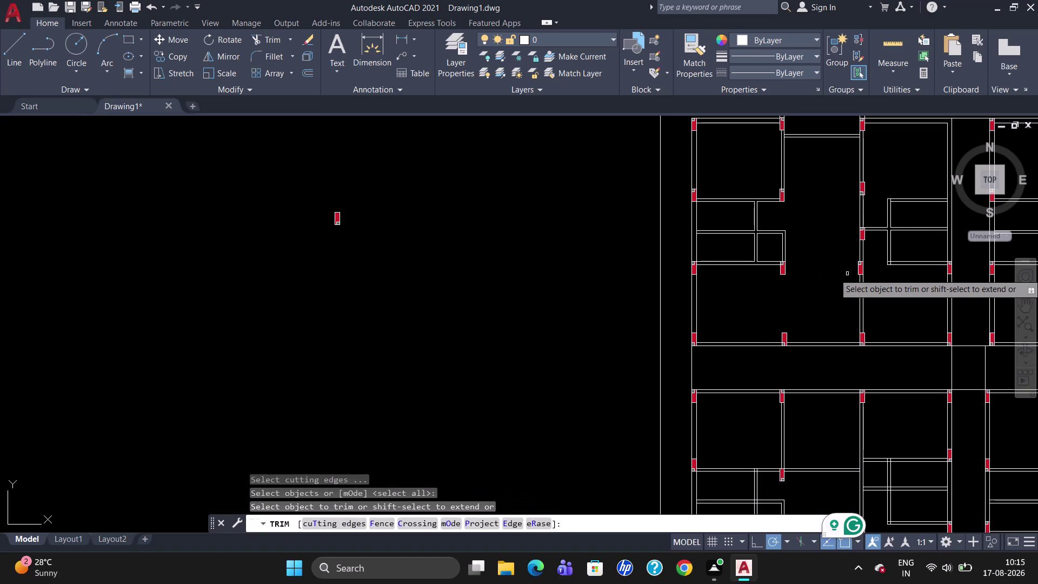
click(767, 261)
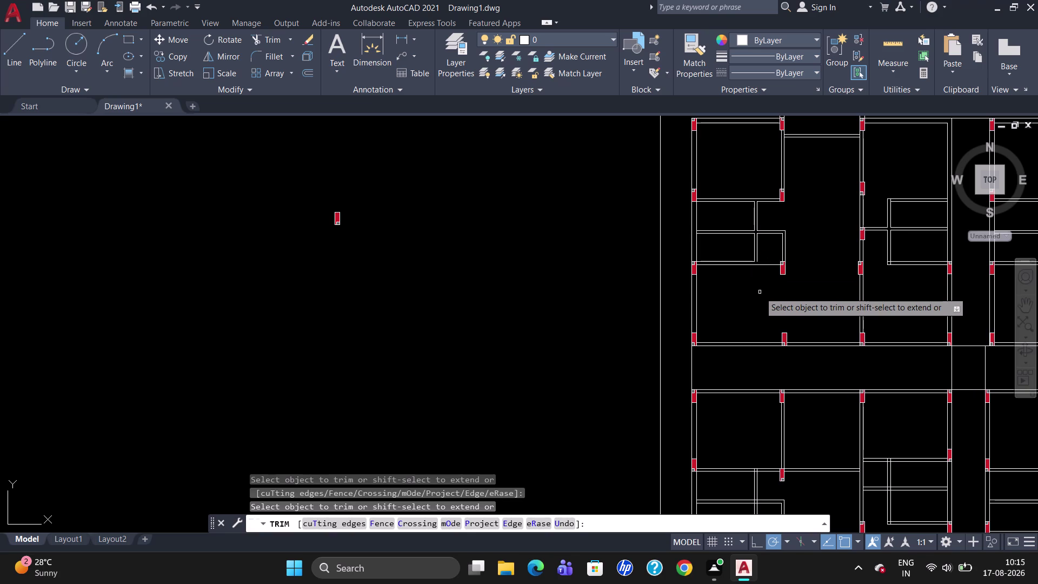
key(Escape)
Draw a short helper line along the wall at the doorway.
key(l)
key(Return)
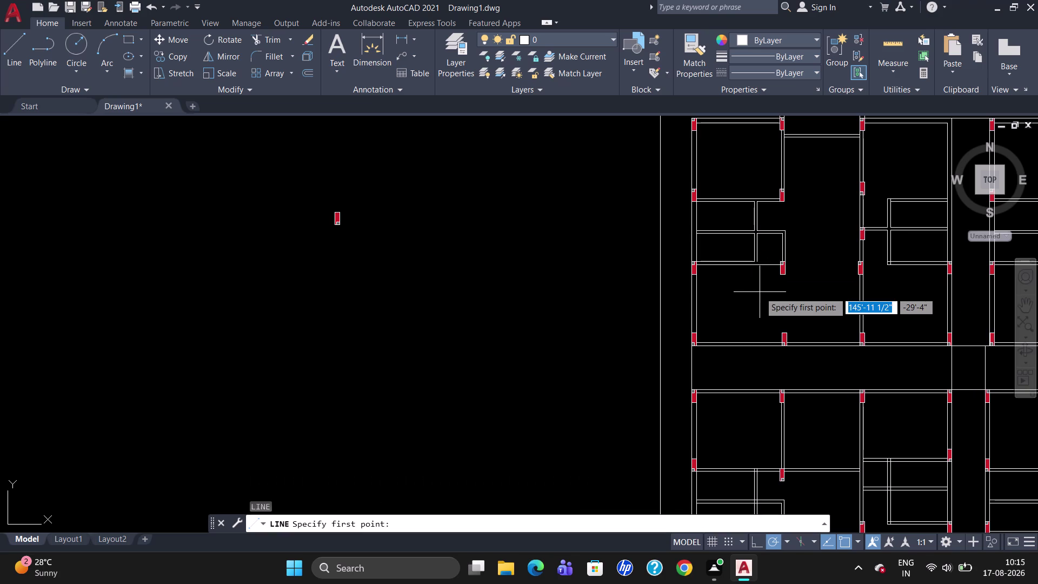
scroll(up, 3)
click(752, 212)
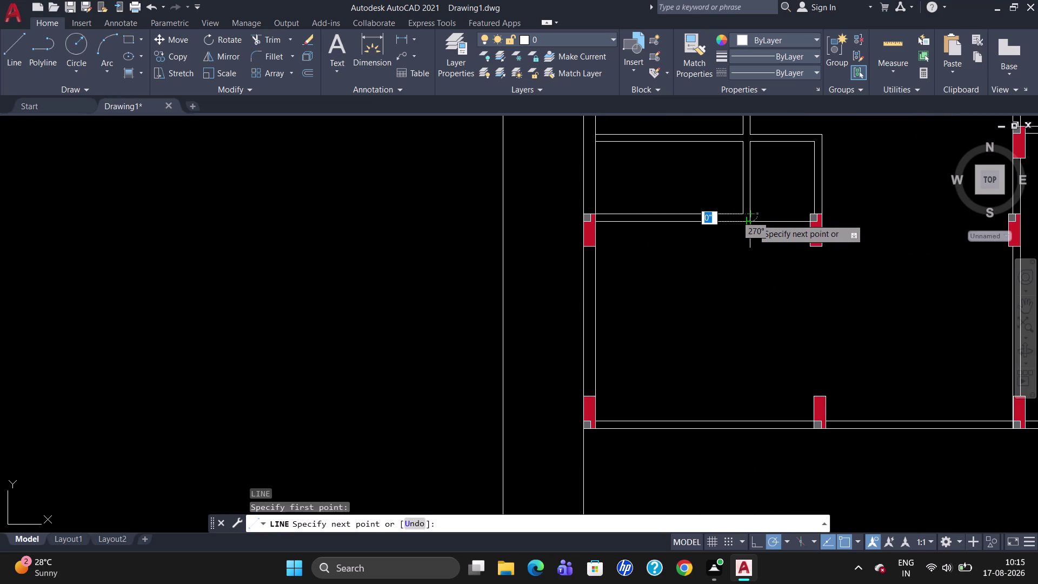
click(753, 221)
key(Escape)
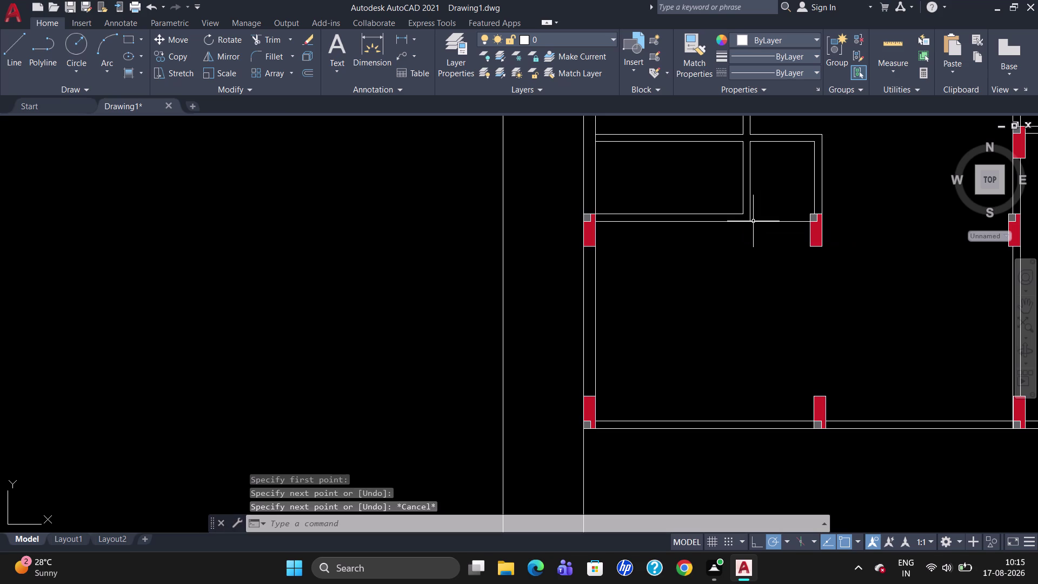
Trim the wall segment across the doorway, then zoom around to inspect.
text(TR)
key(Return)
key(Return)
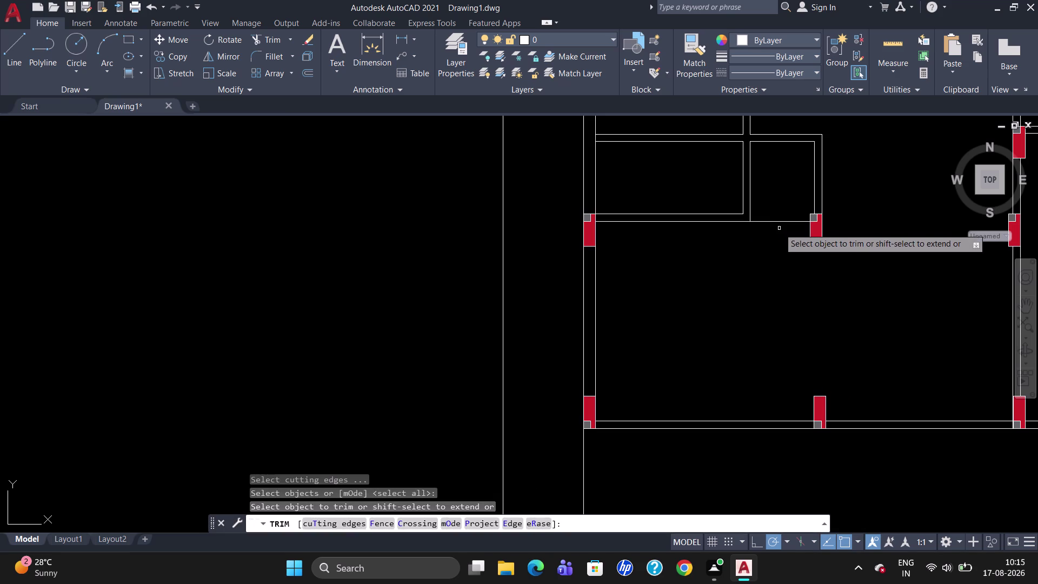
click(781, 221)
scroll(down, 3)
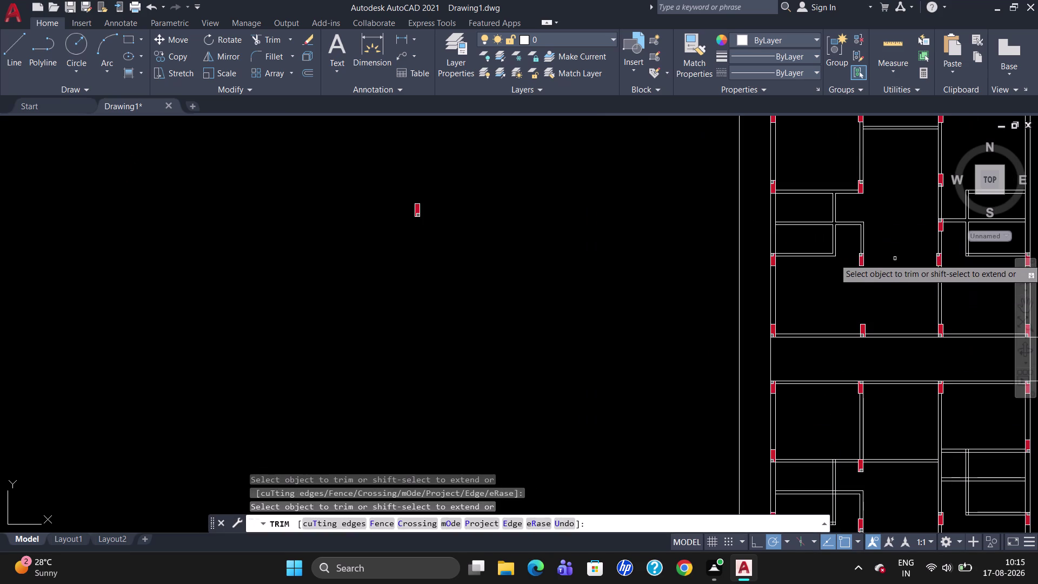
scroll(up, 3)
scroll(down, 3)
scroll(up, 3)
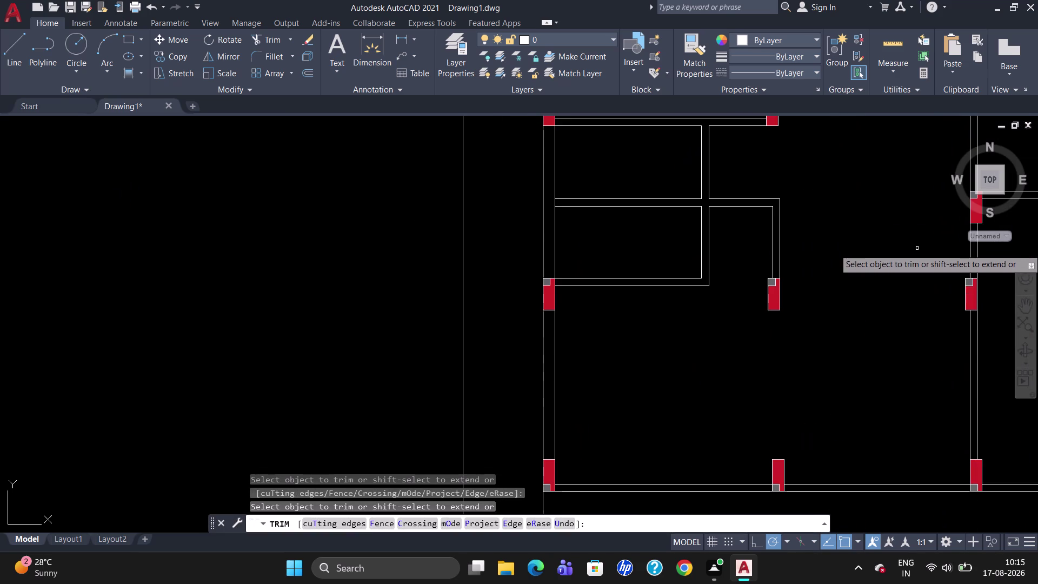
scroll(down, 3)
scroll(up, 3)
scroll(down, 3)
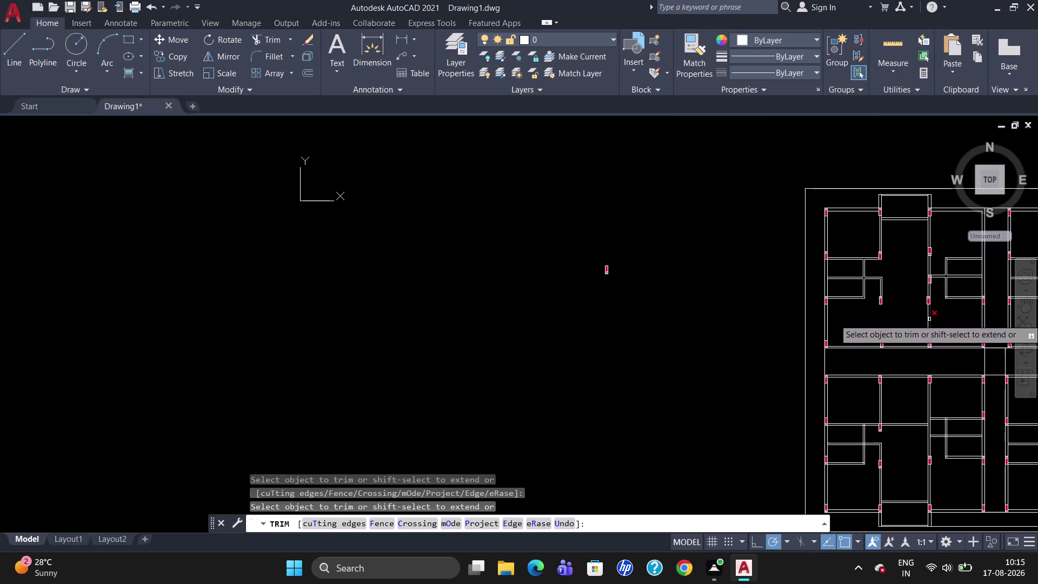
key(Escape)
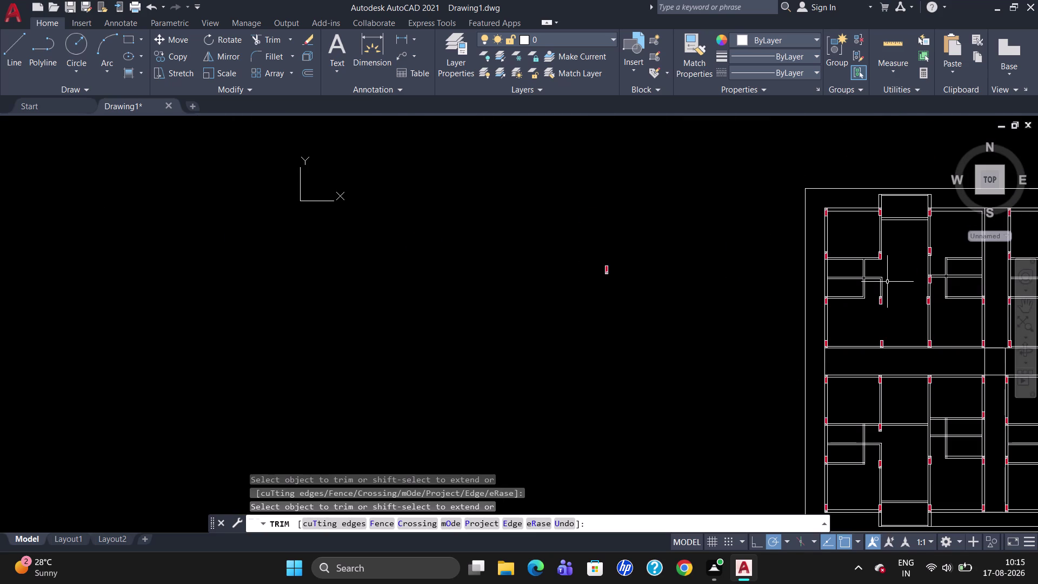
scroll(up, 3)
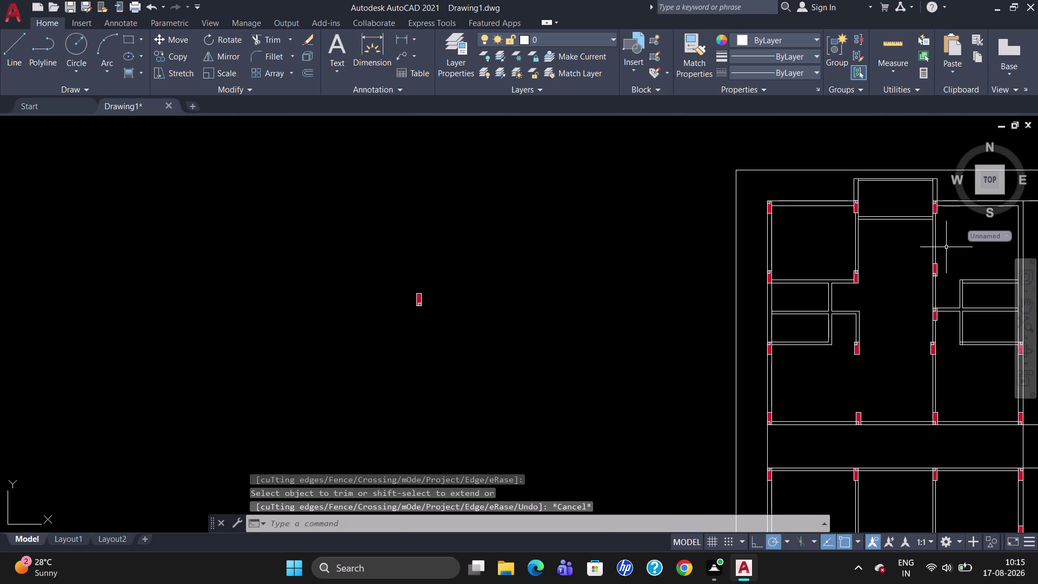
scroll(up, 3)
scroll(down, 3)
scroll(up, 3)
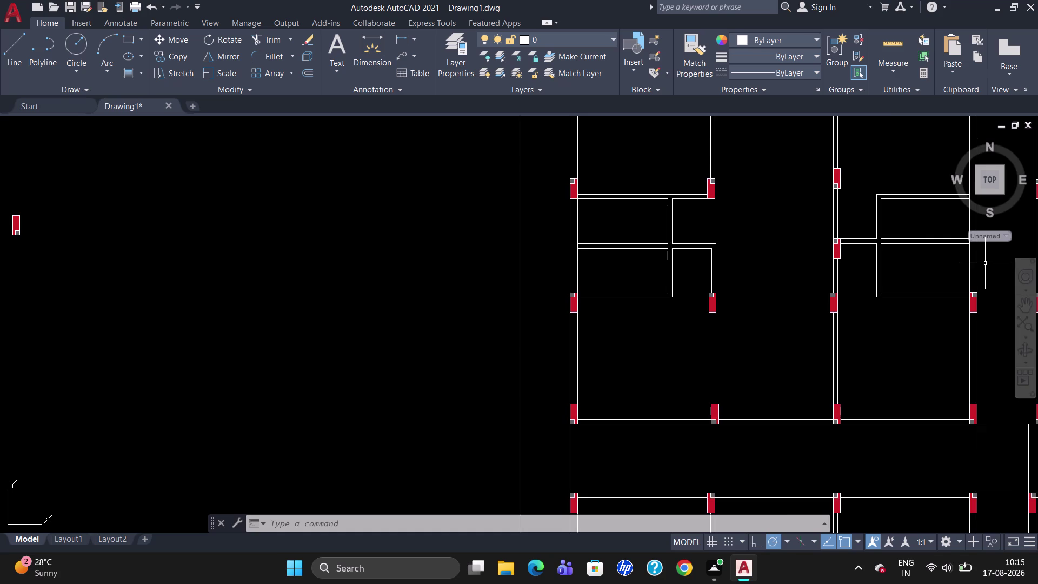
scroll(down, 3)
scroll(up, 3)
scroll(down, 3)
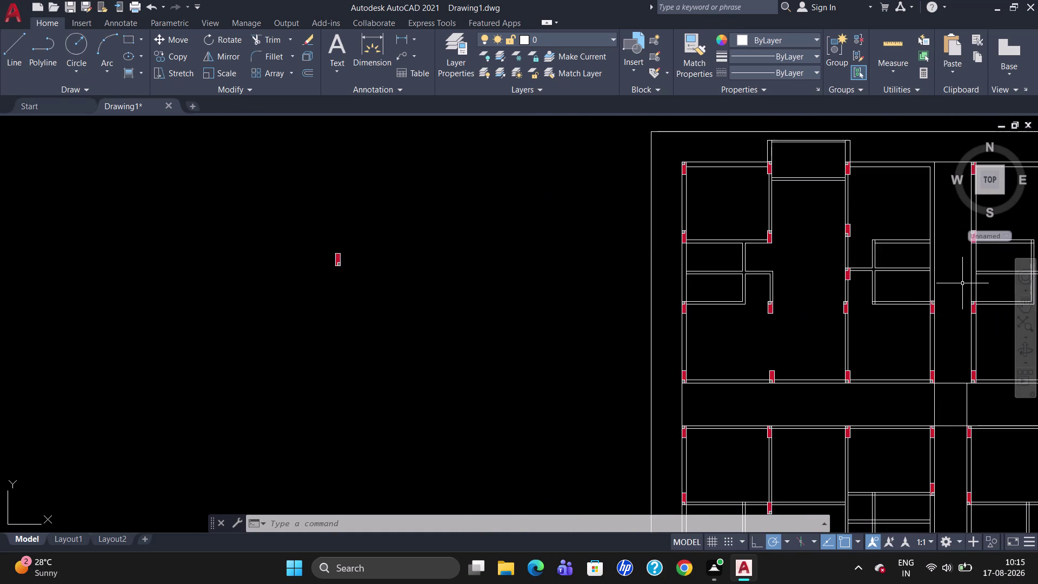
scroll(up, 3)
scroll(down, 3)
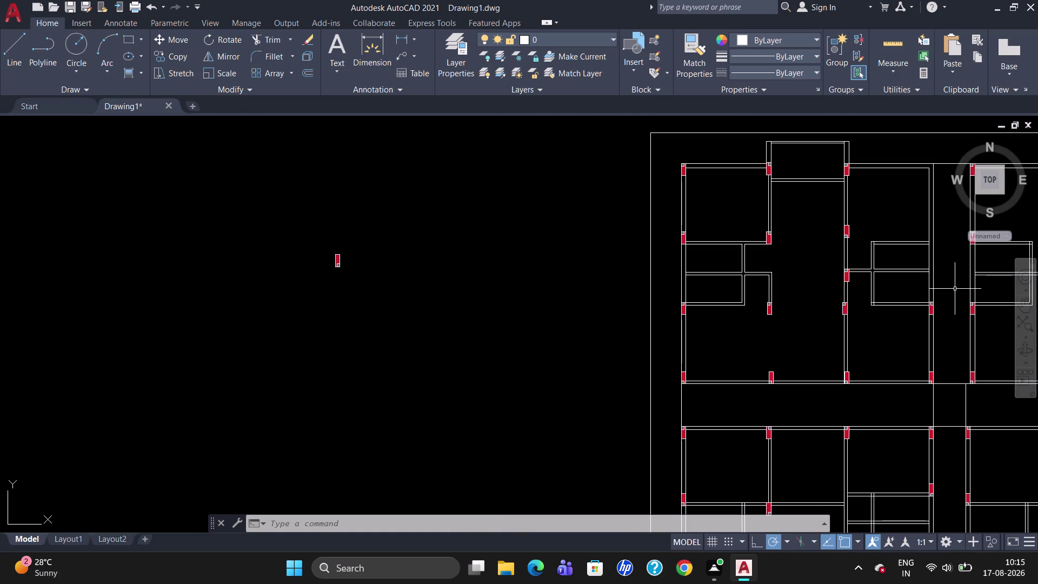
scroll(up, 3)
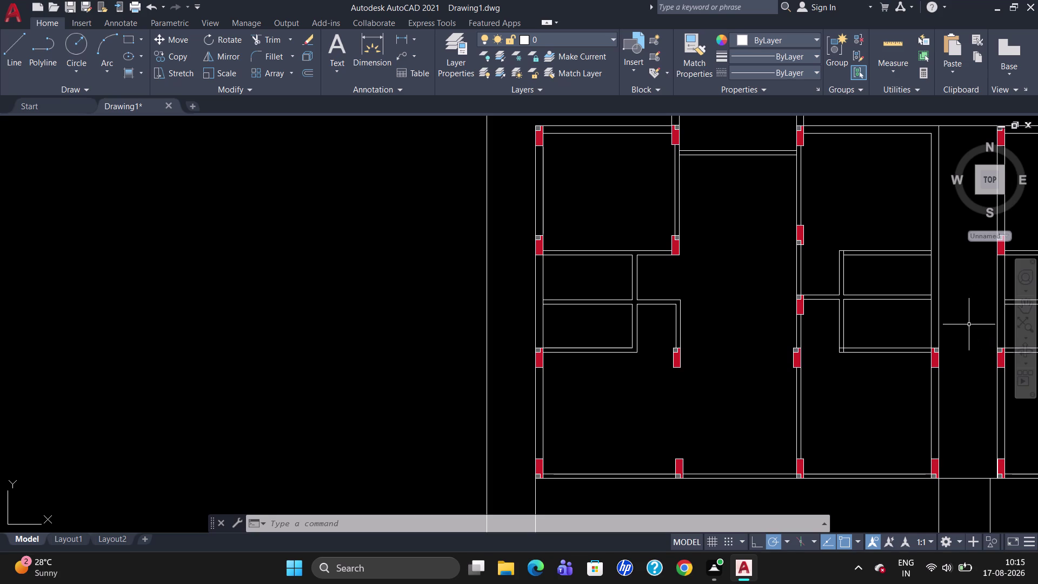
scroll(down, 3)
scroll(up, 3)
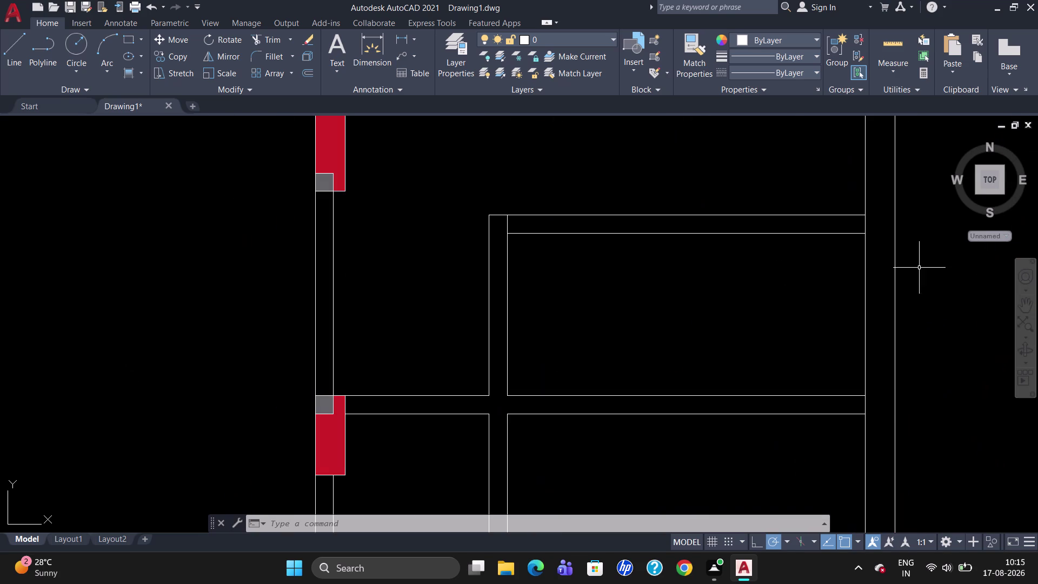
scroll(down, 3)
scroll(down, 3)
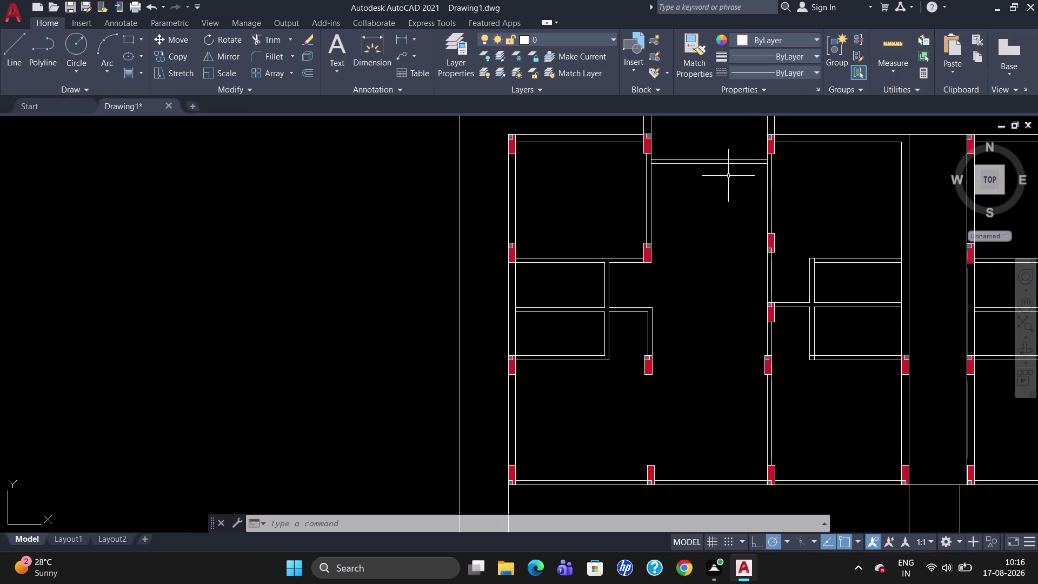
Copy the top-wall red column to the next wall junction along the top.
click(647, 144)
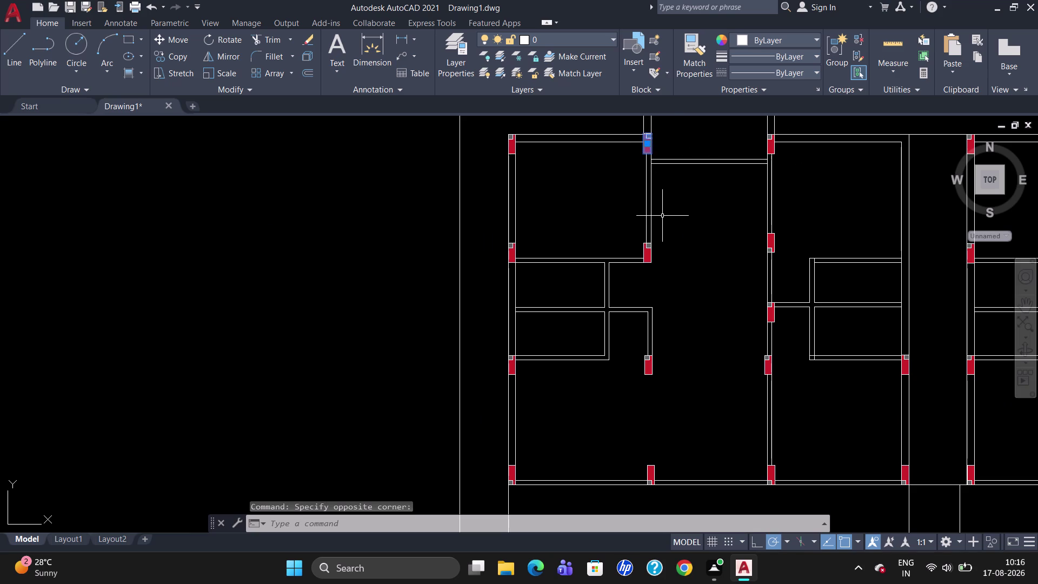
text(CO)
key(Return)
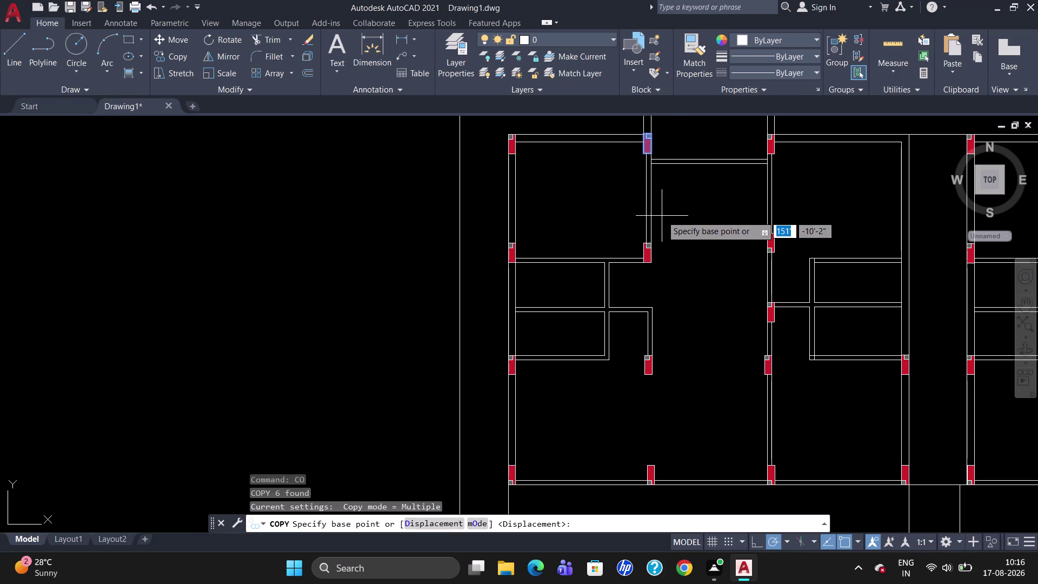
click(650, 133)
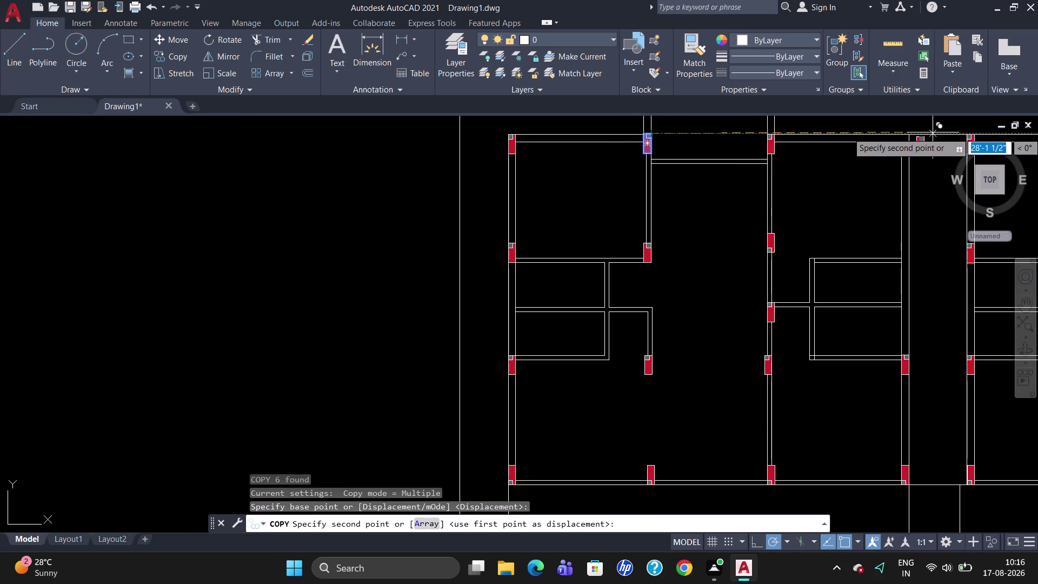
scroll(up, 3)
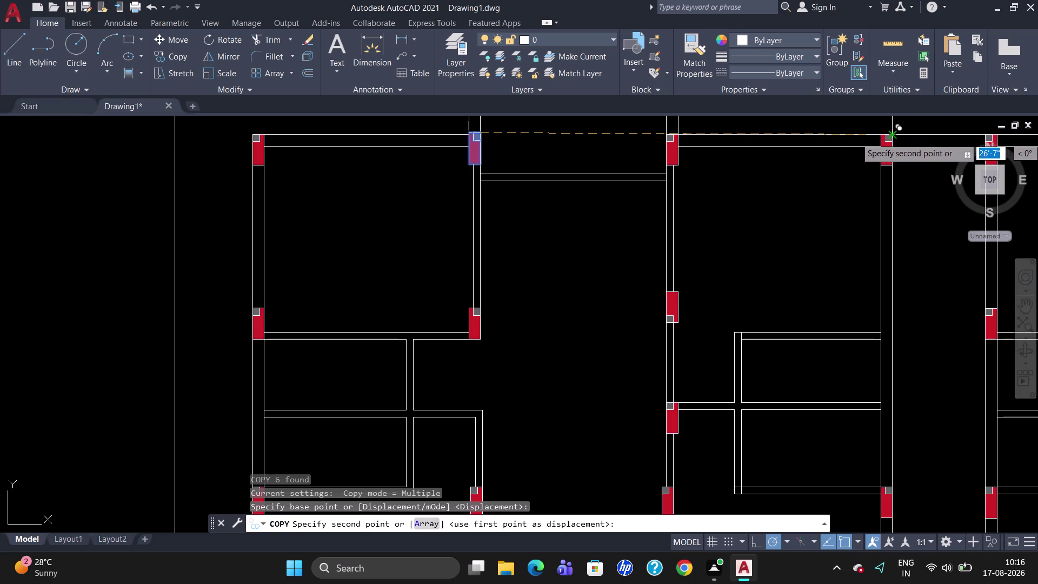
click(895, 138)
key(Escape)
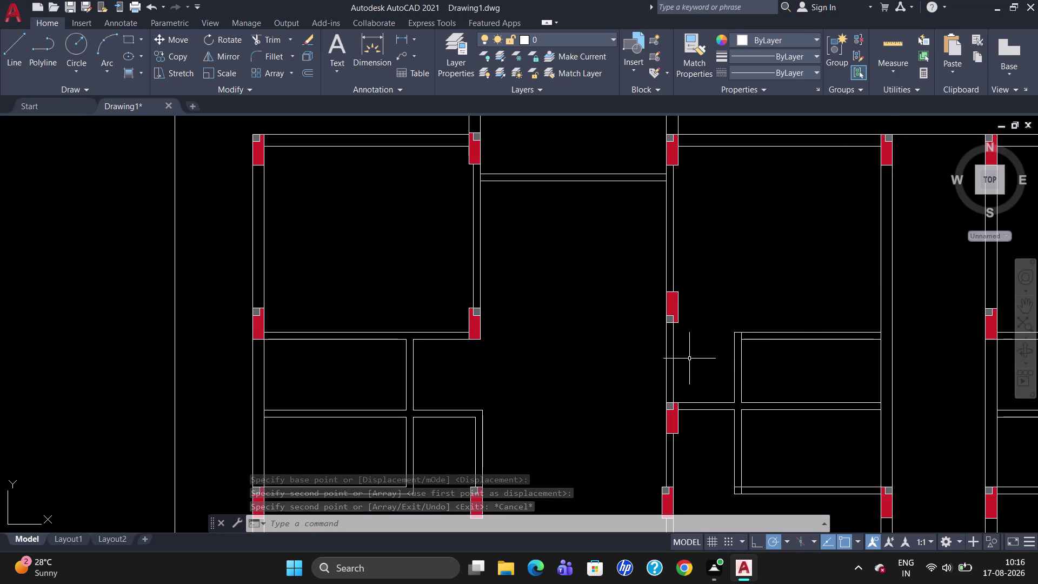
Zoom around the plan and select the red column on the bottom wall.
scroll(down, 3)
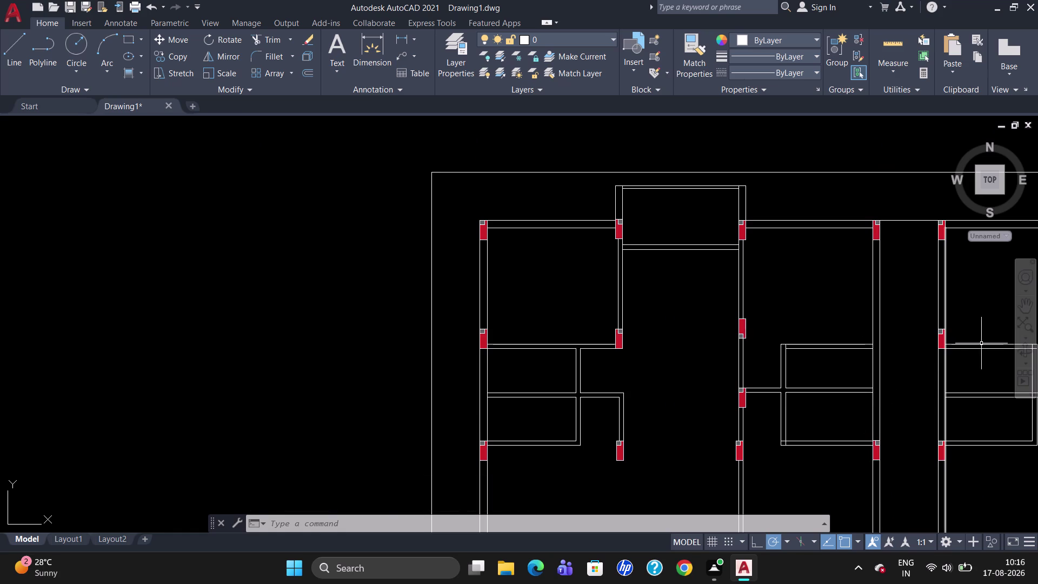
scroll(up, 3)
scroll(down, 3)
scroll(up, 3)
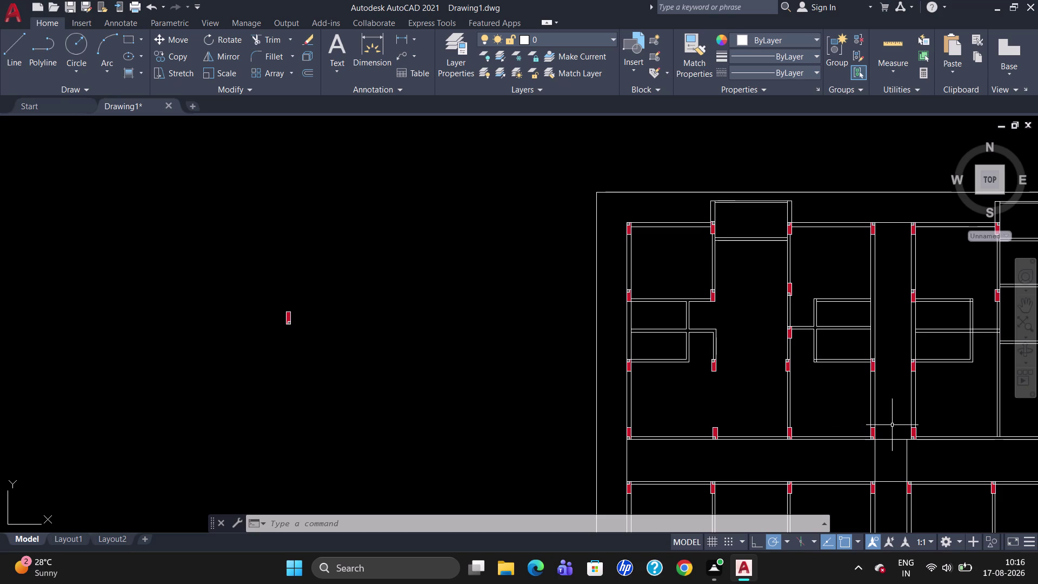
scroll(down, 3)
scroll(down, 3)
scroll(up, 3)
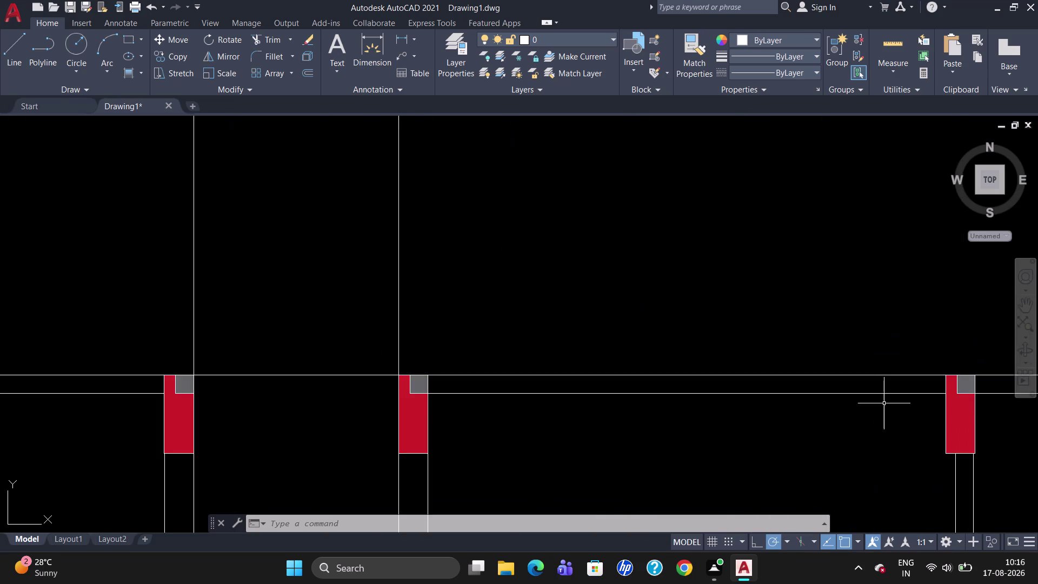
scroll(down, 3)
scroll(up, 3)
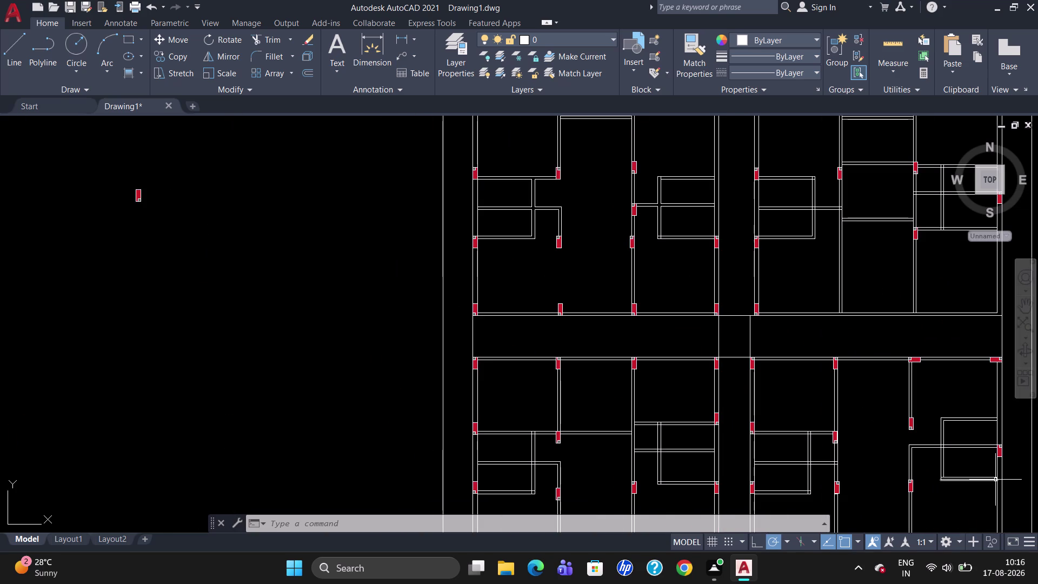
scroll(down, 3)
scroll(up, 3)
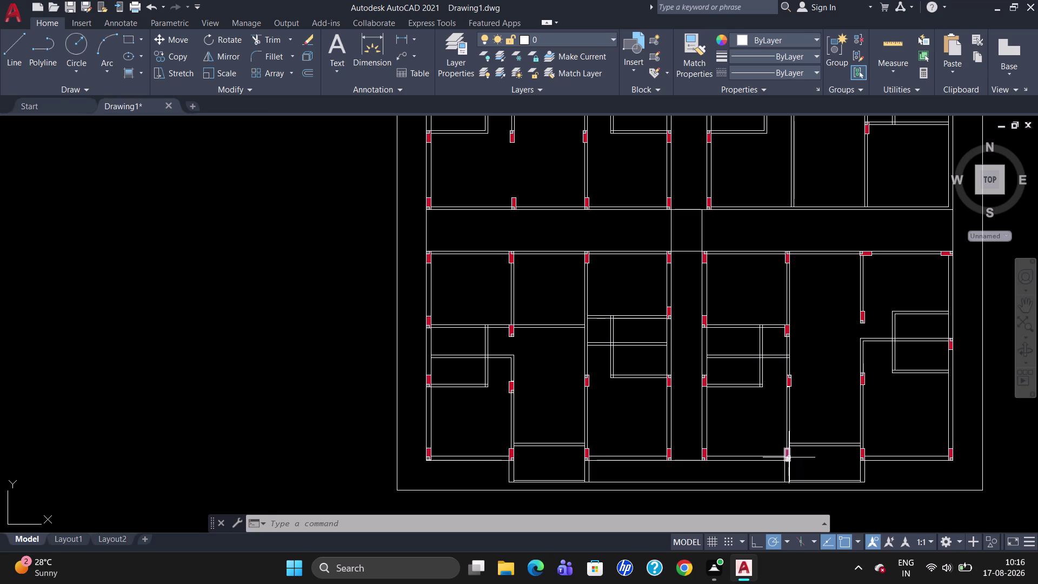
click(789, 457)
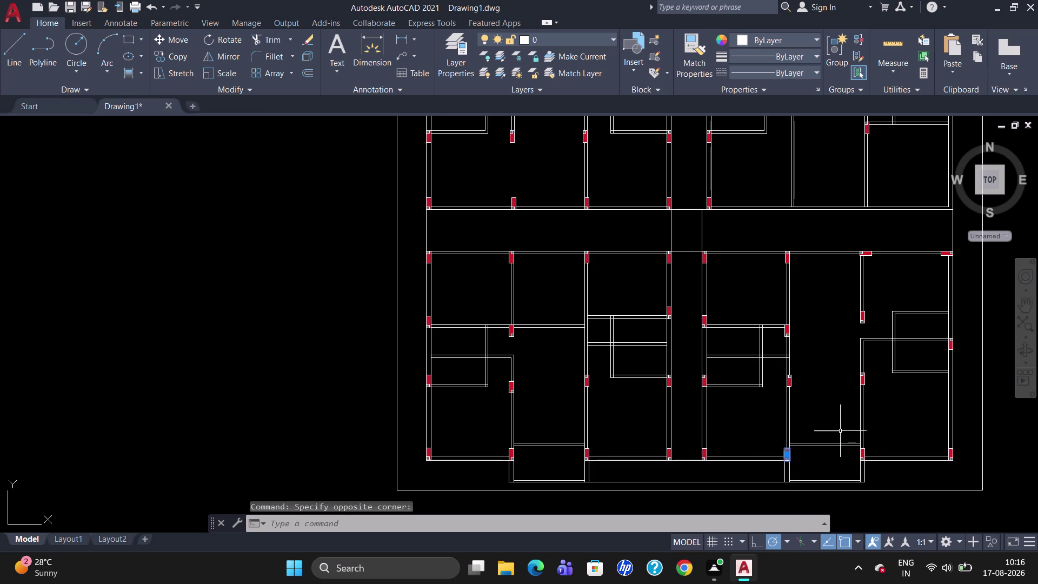
Copy the bottom-wall column to an interior wall junction and the right-side wall.
text(C)
text(O)
key(Return)
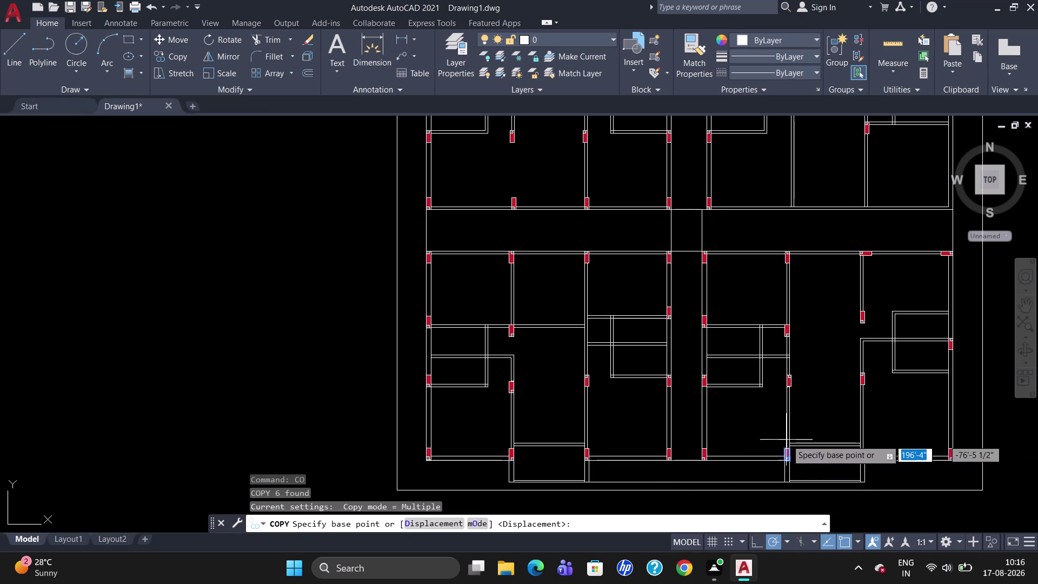
click(786, 451)
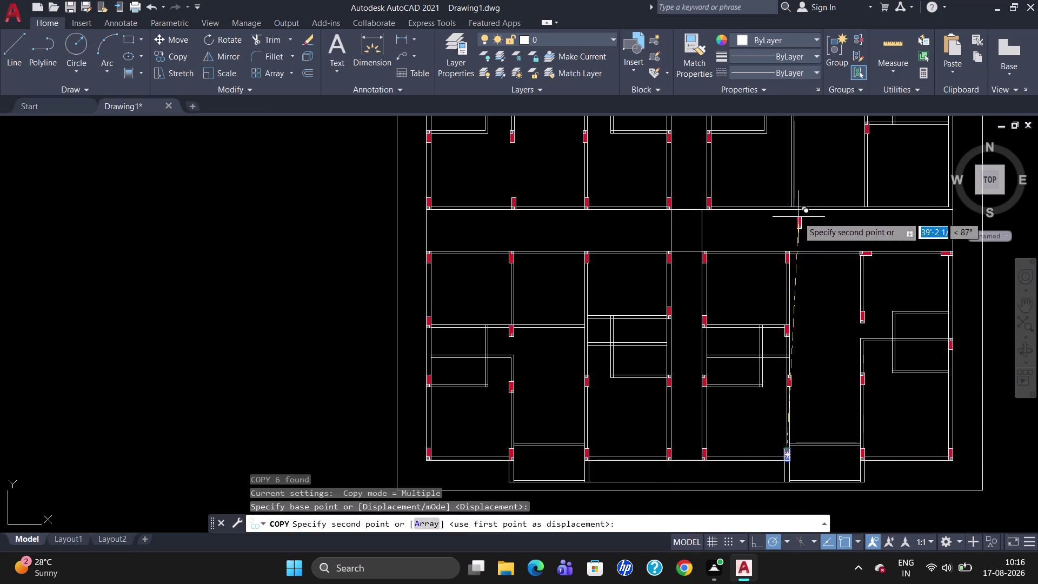
scroll(down, 3)
scroll(up, 3)
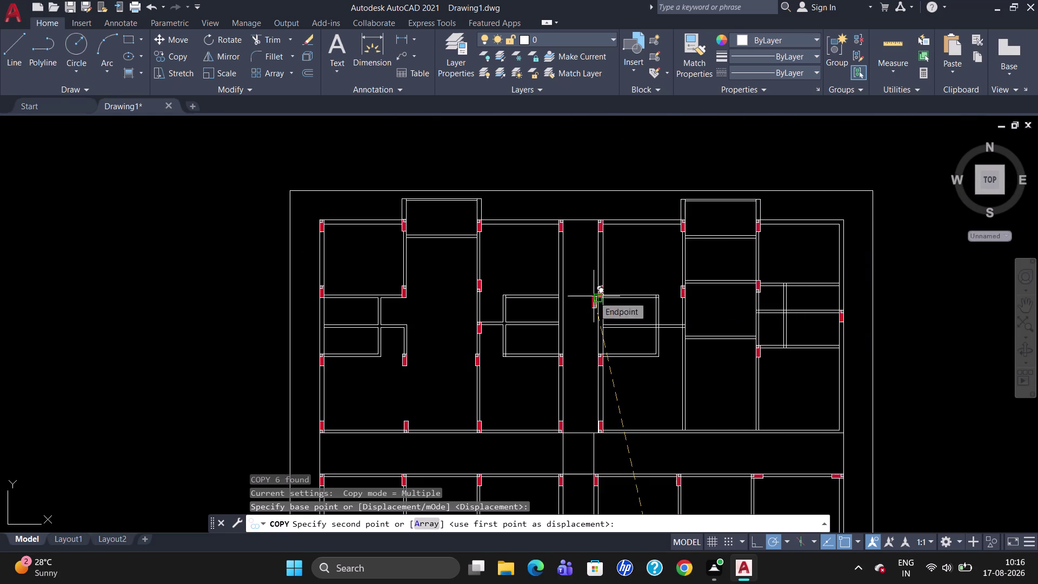
scroll(up, 3)
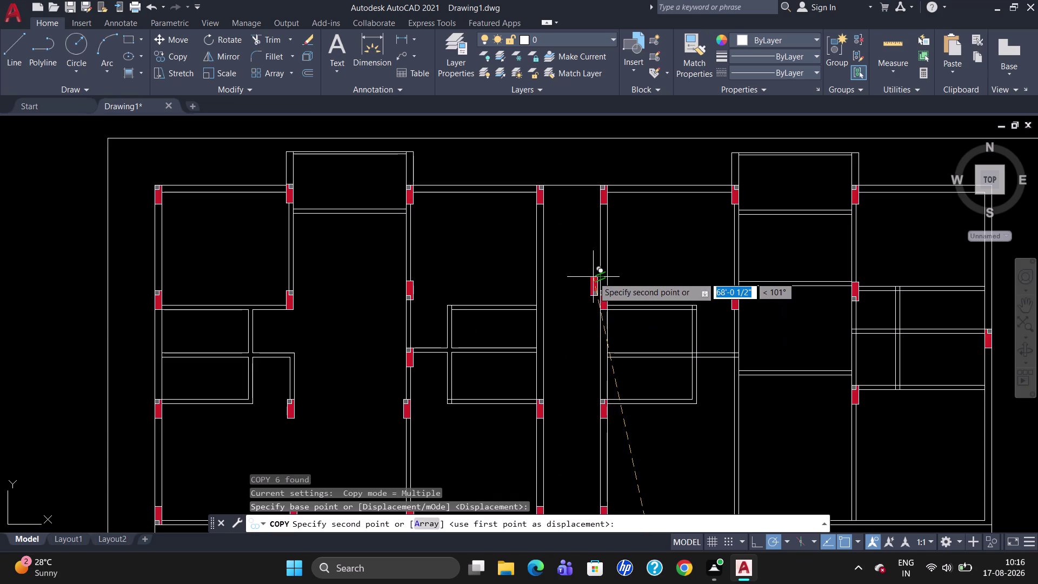
scroll(up, 3)
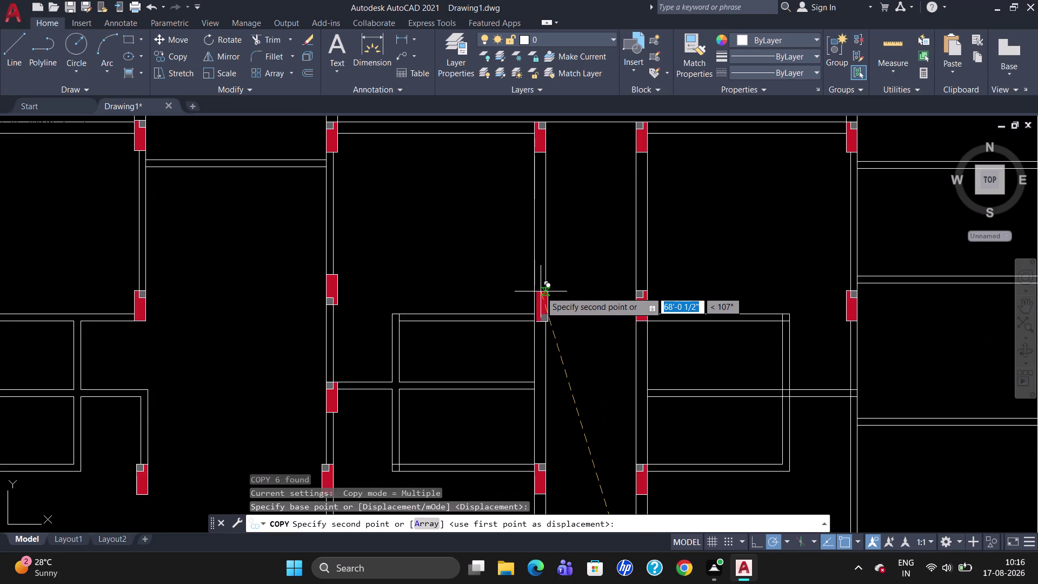
click(539, 291)
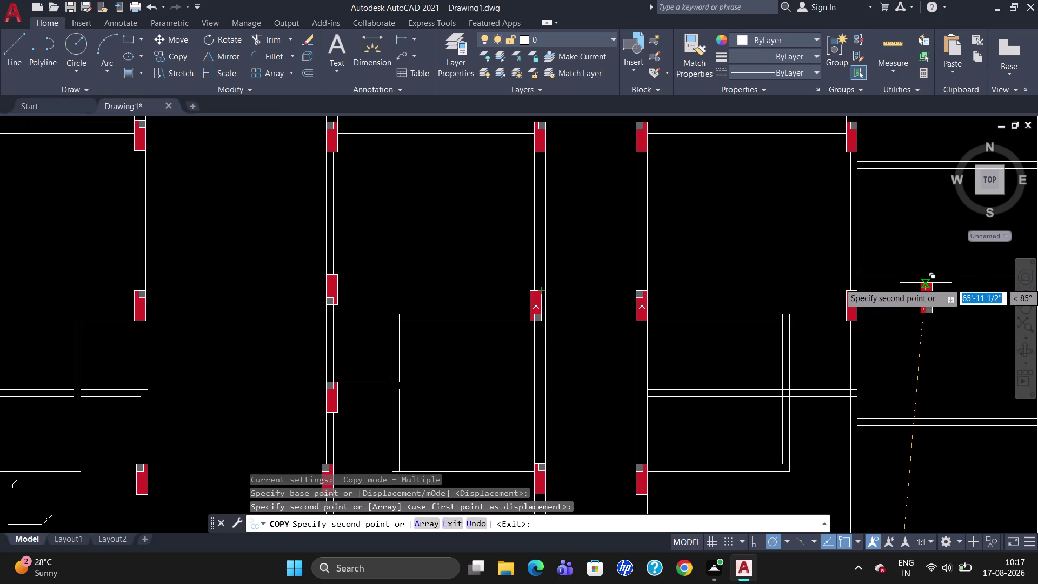
scroll(down, 3)
scroll(up, 3)
scroll(down, 3)
scroll(up, 3)
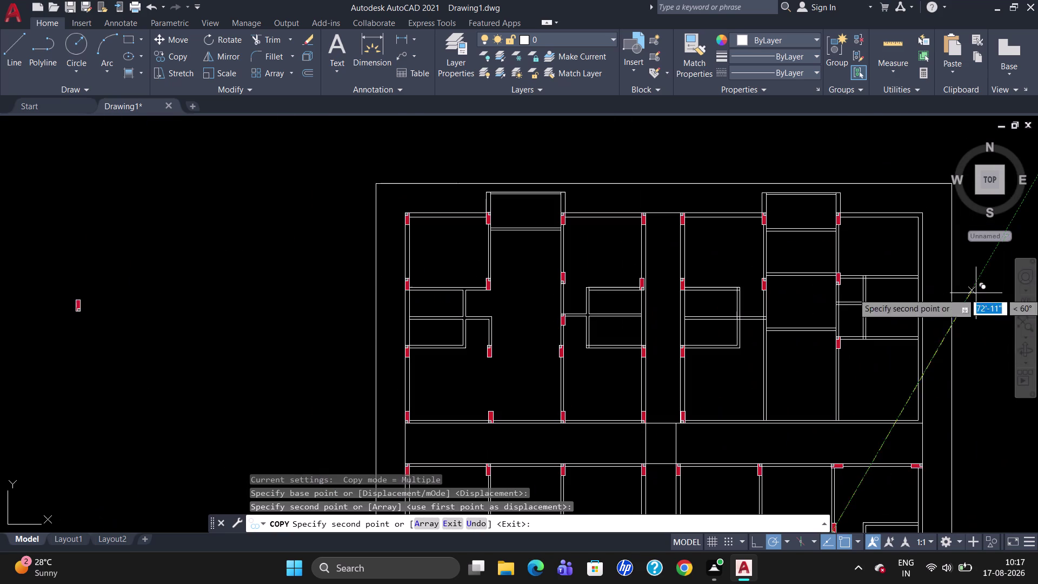
scroll(up, 3)
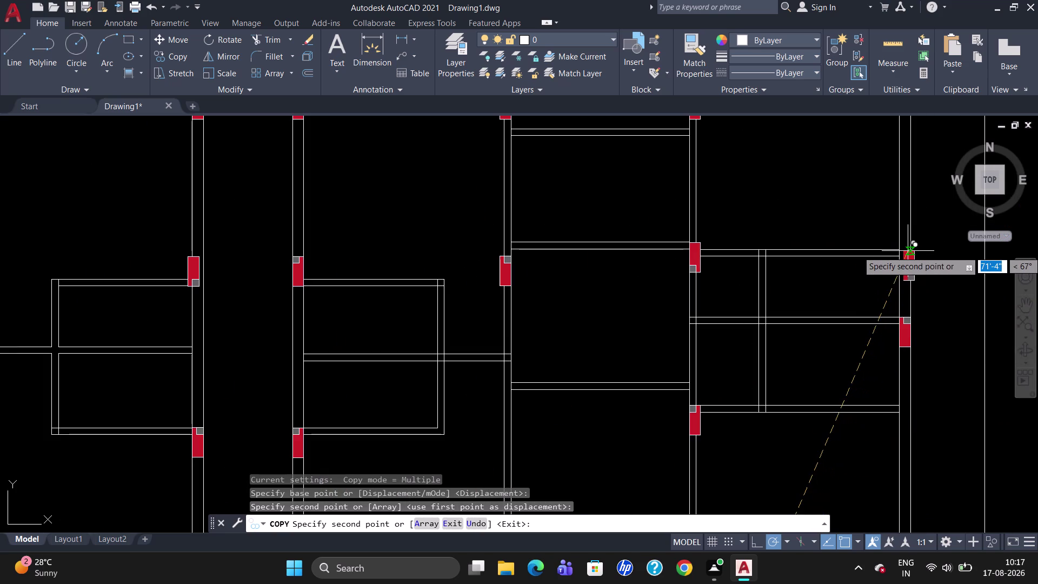
click(905, 247)
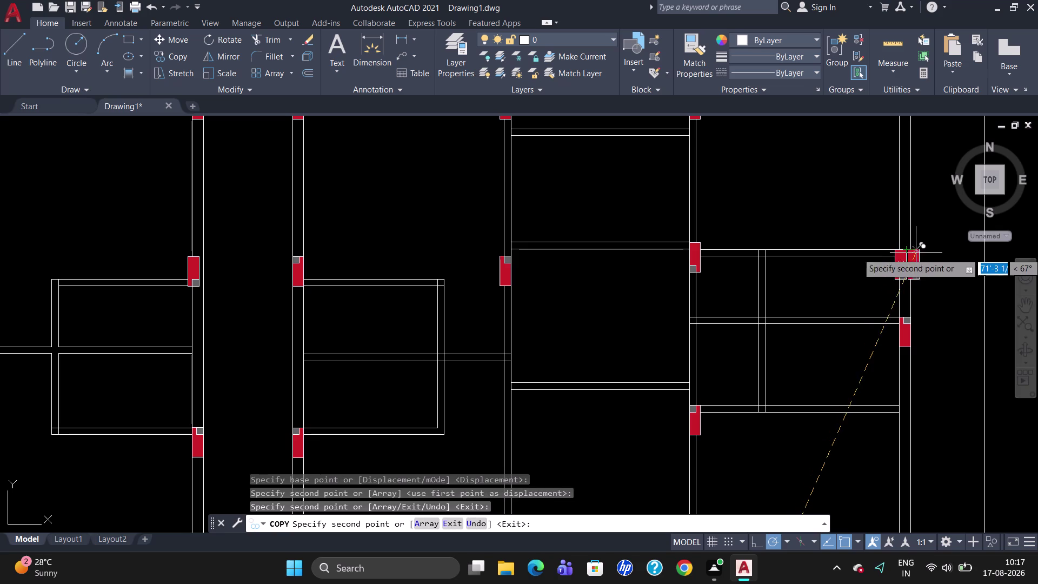
key(Escape)
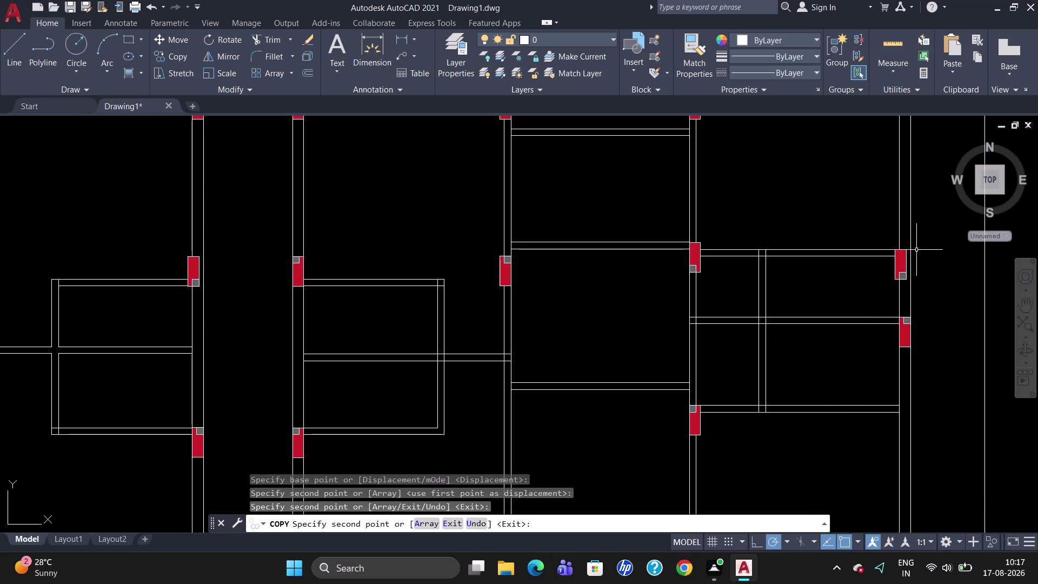
key(m)
key(Return)
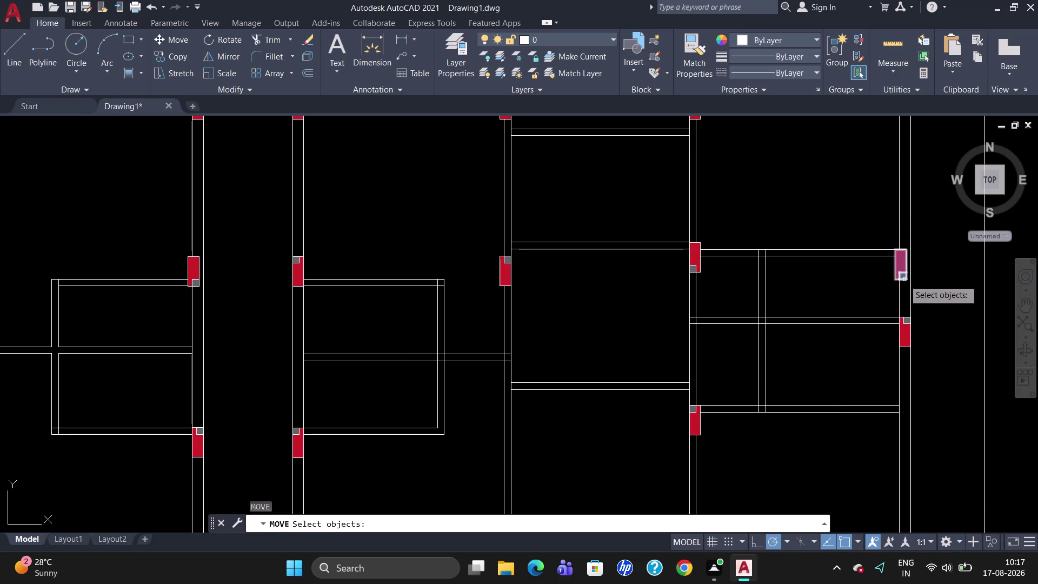
click(899, 256)
key(Return)
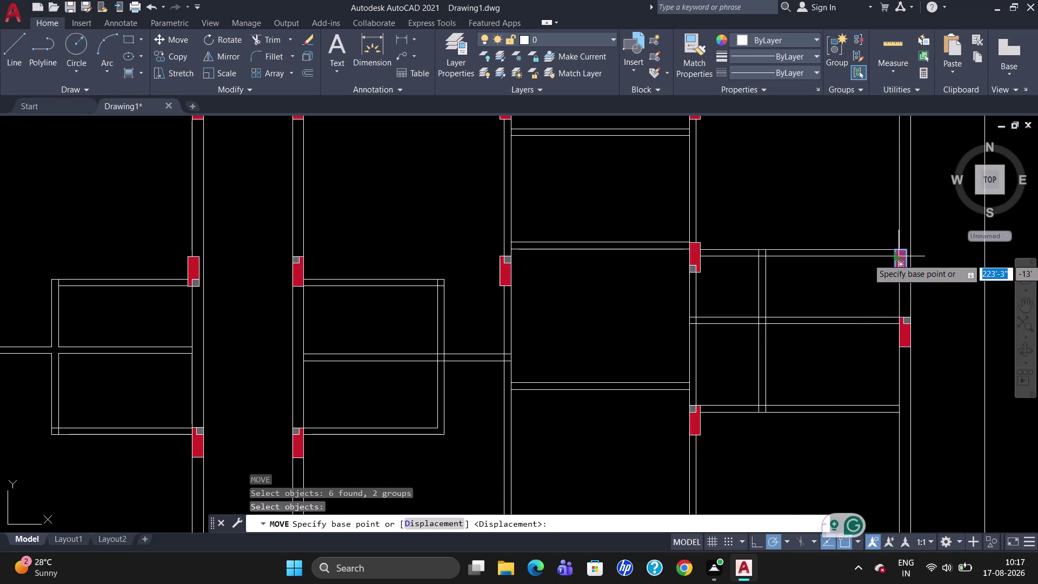
scroll(up, 3)
click(891, 243)
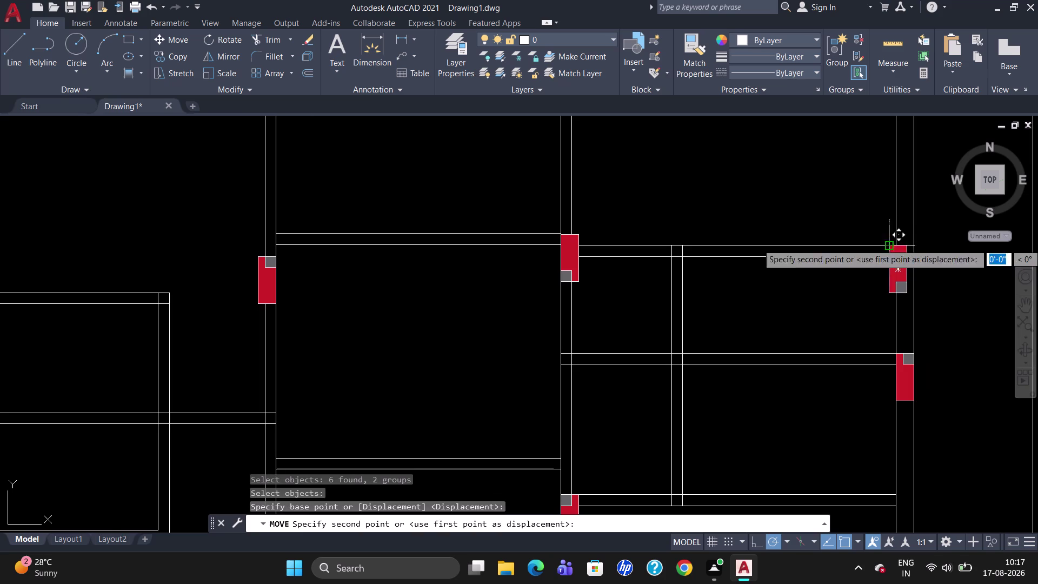
scroll(up, 3)
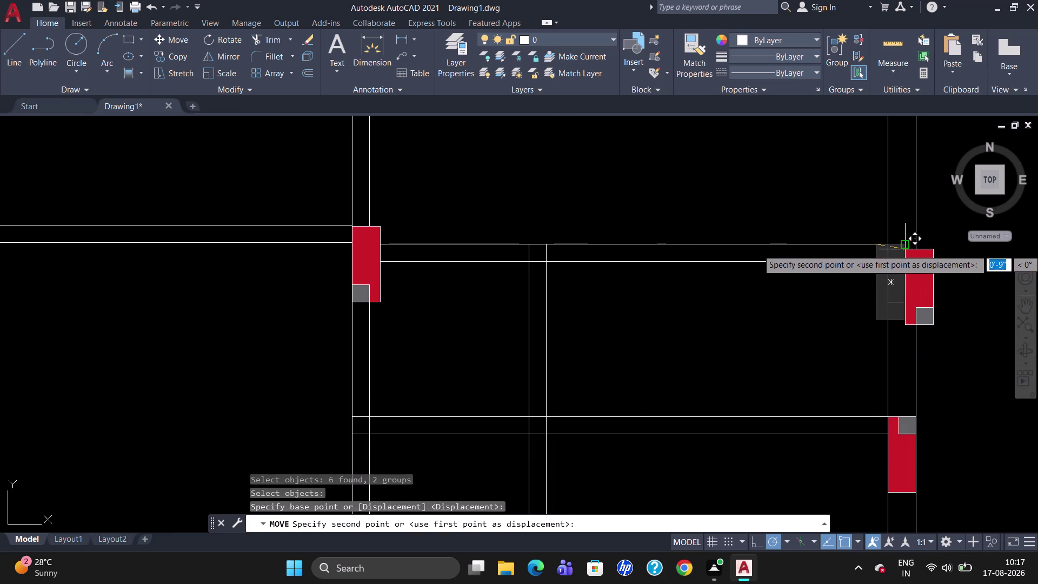
click(894, 245)
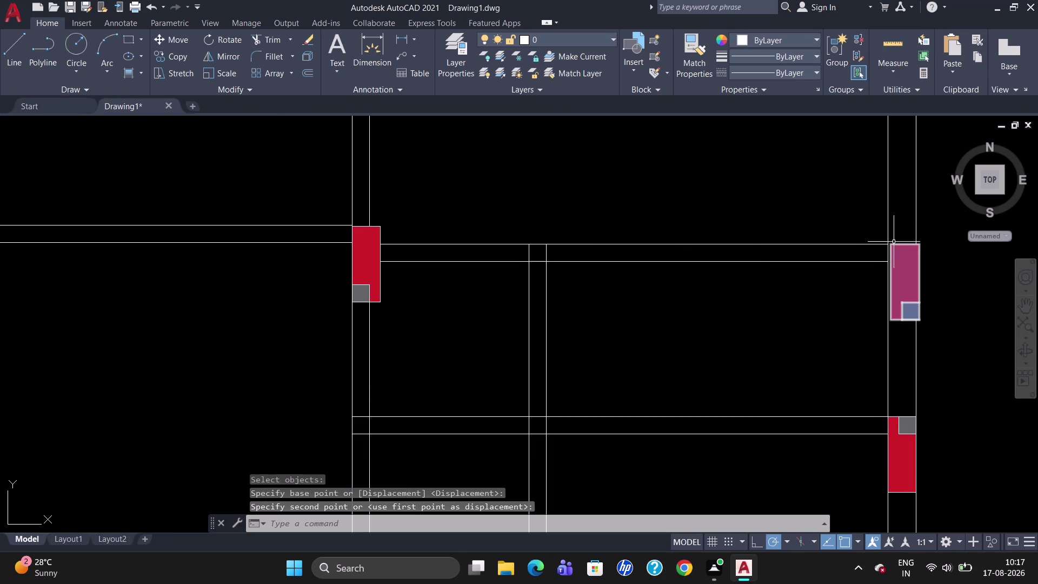
click(893, 248)
key(m)
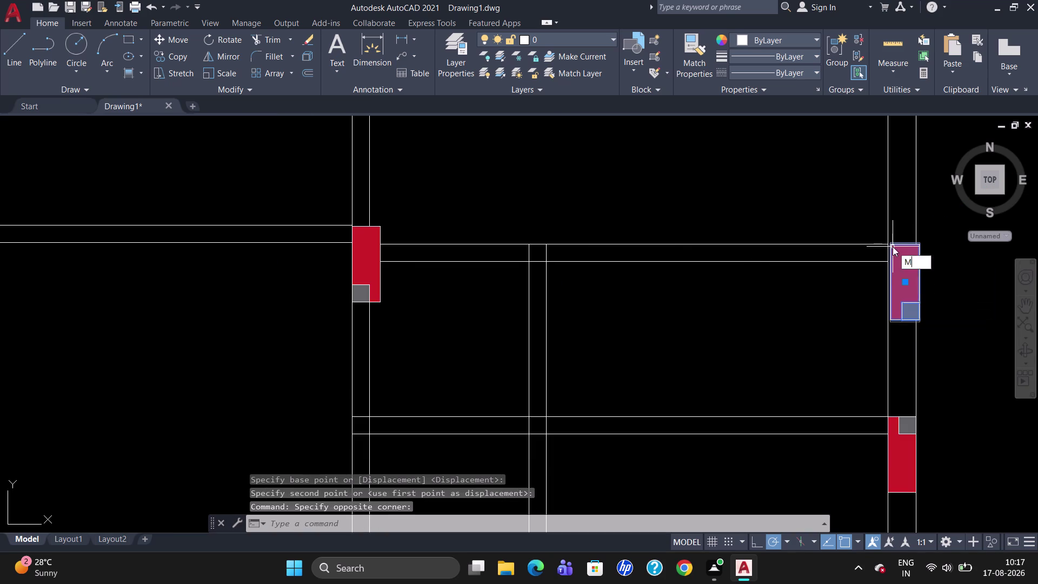
key(Return)
scroll(up, 3)
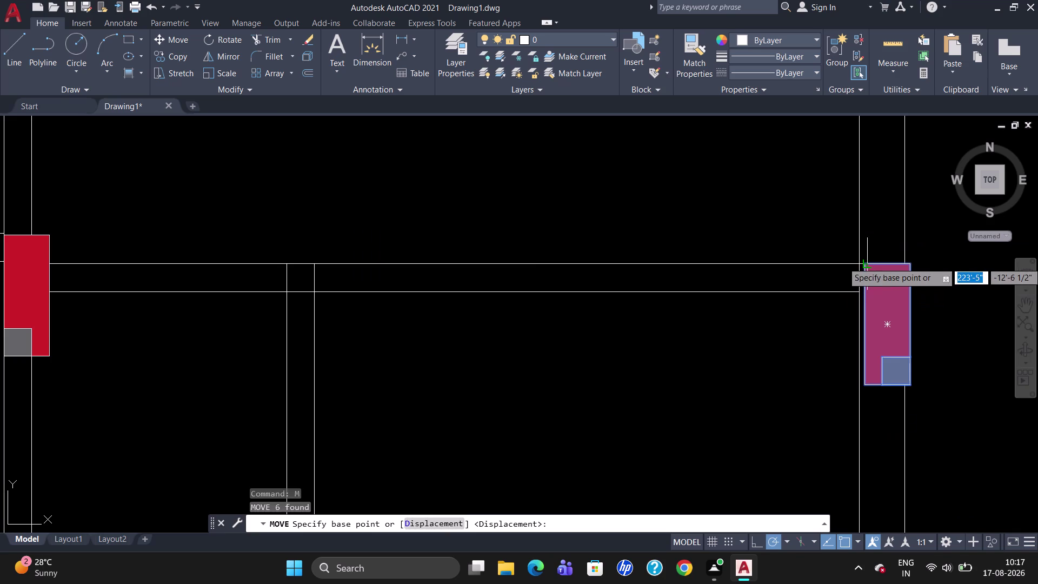
click(868, 262)
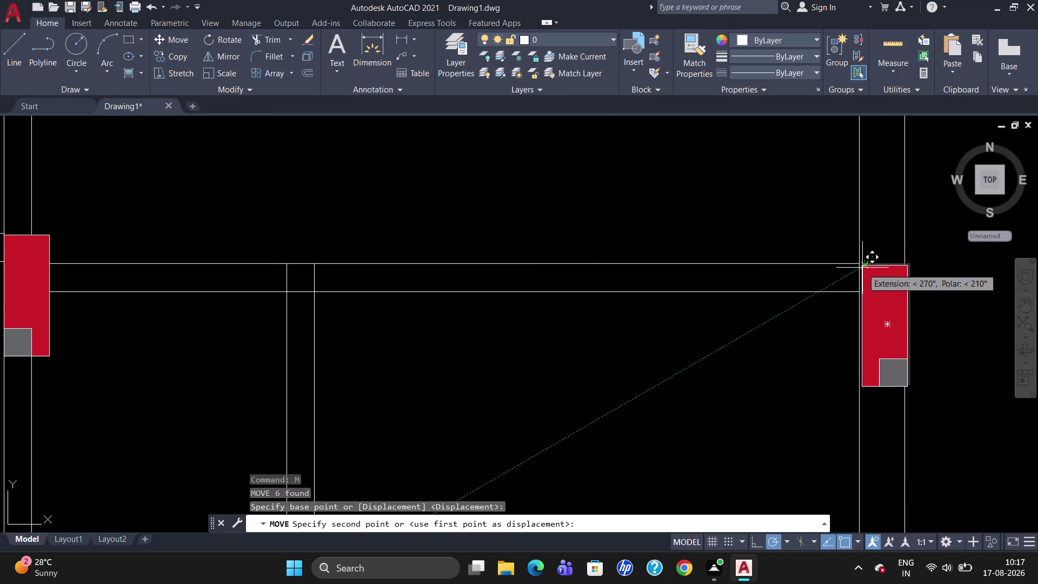
click(861, 264)
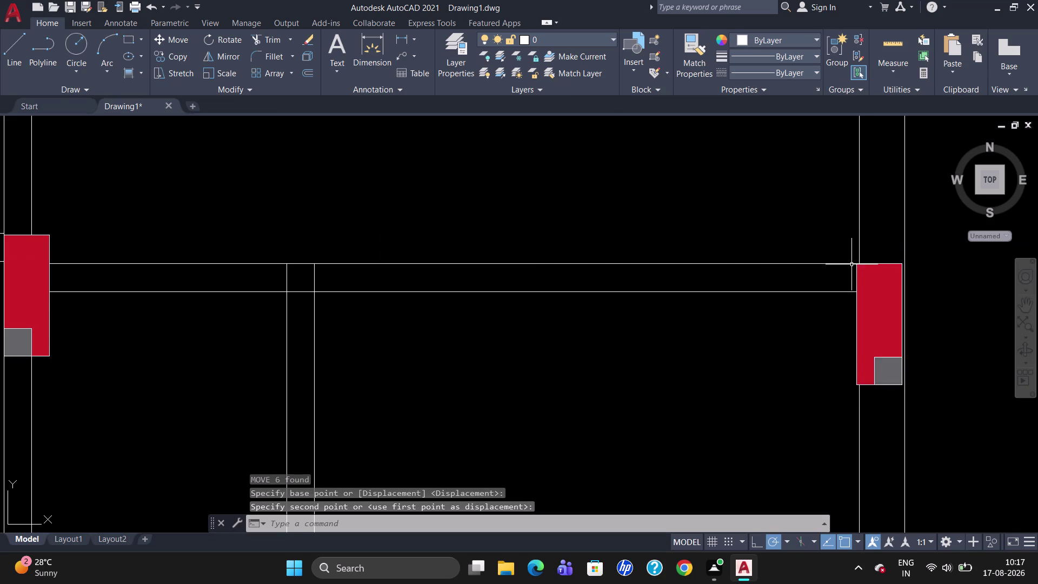
click(863, 264)
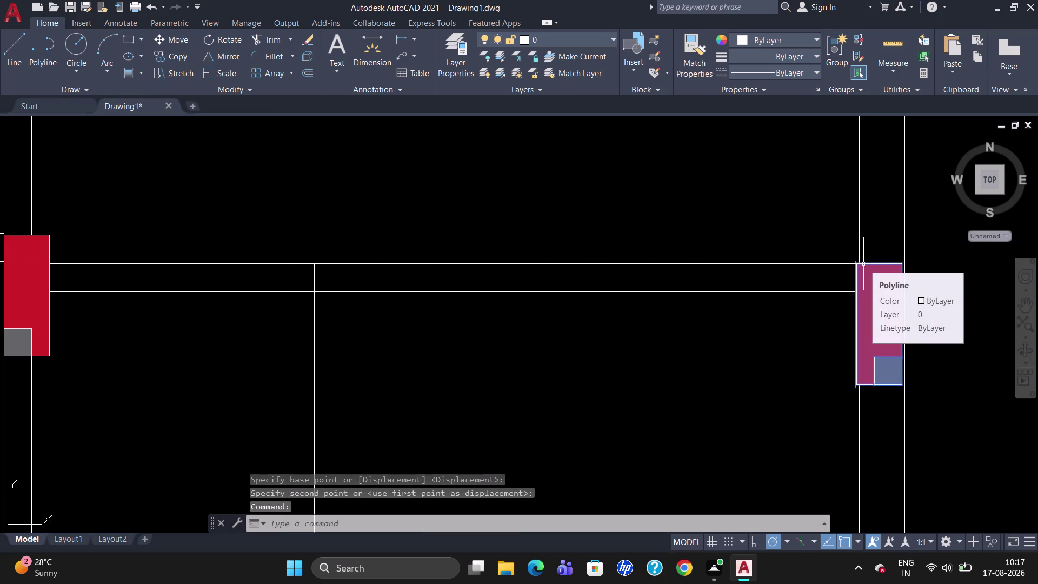
key(m)
key(Return)
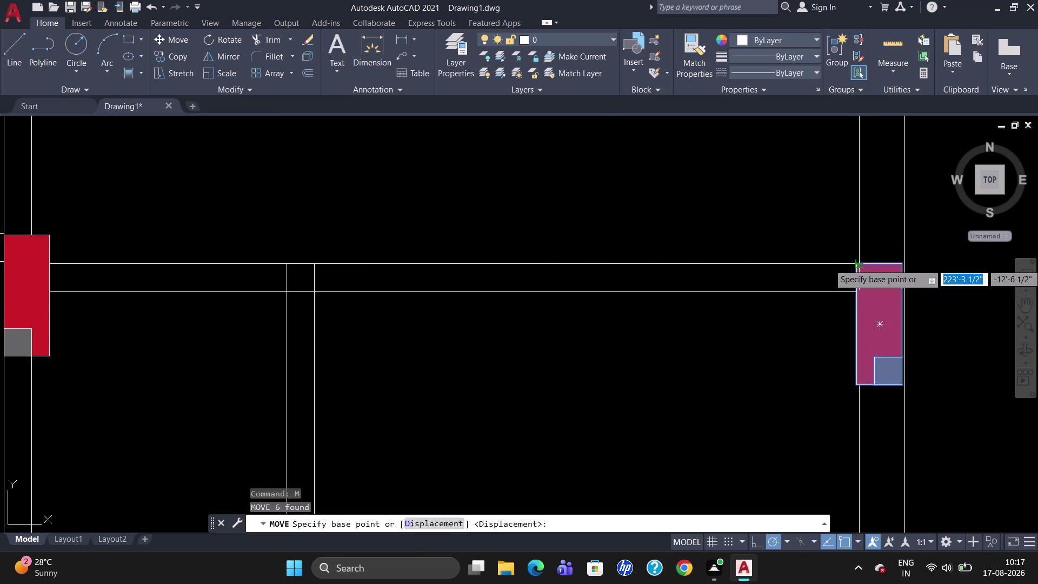
scroll(up, 3)
click(850, 269)
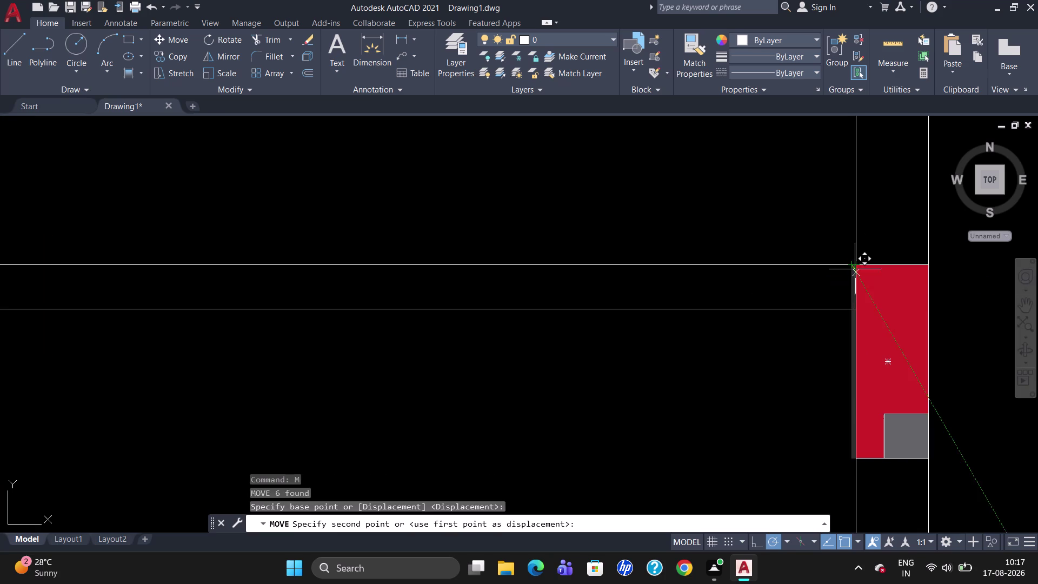
click(855, 266)
scroll(down, 3)
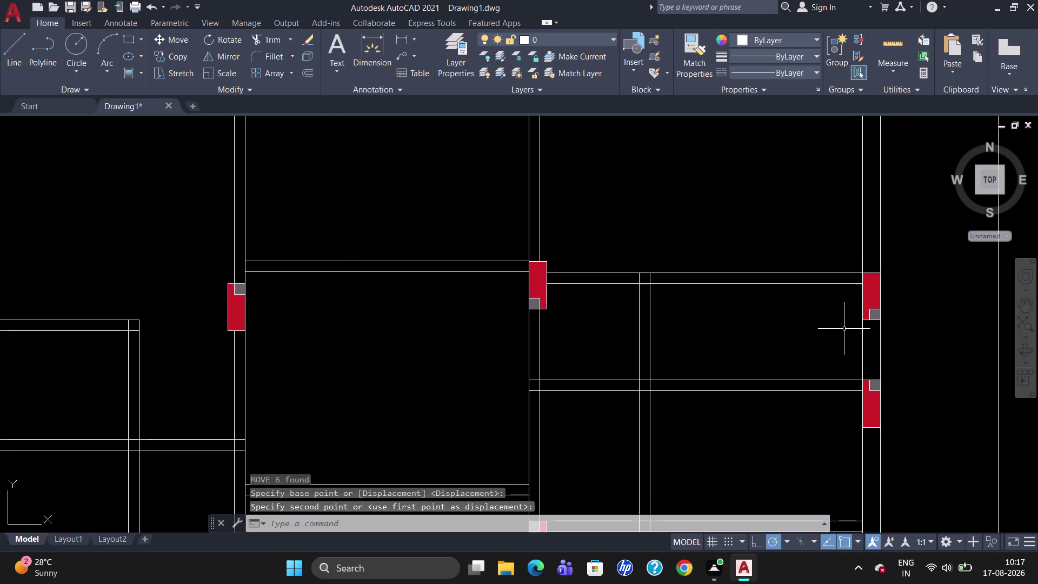
scroll(down, 3)
scroll(up, 3)
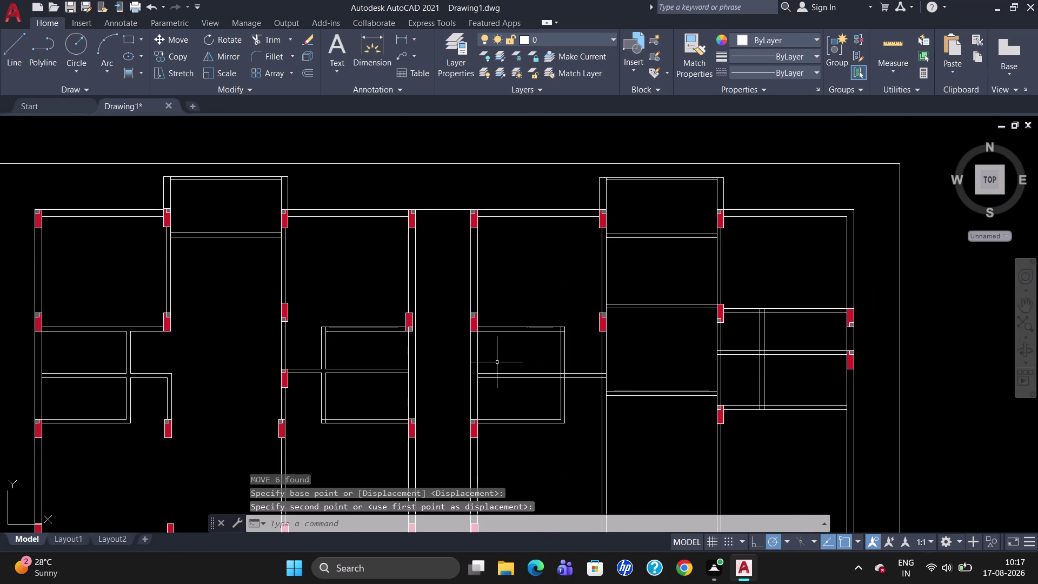
click(410, 315)
key(m)
key(Return)
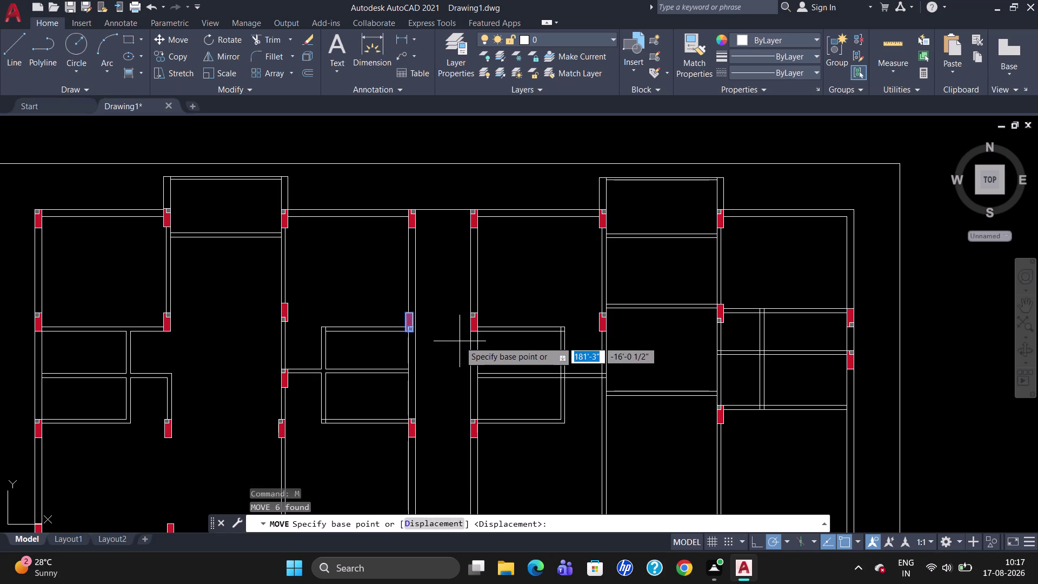
scroll(up, 3)
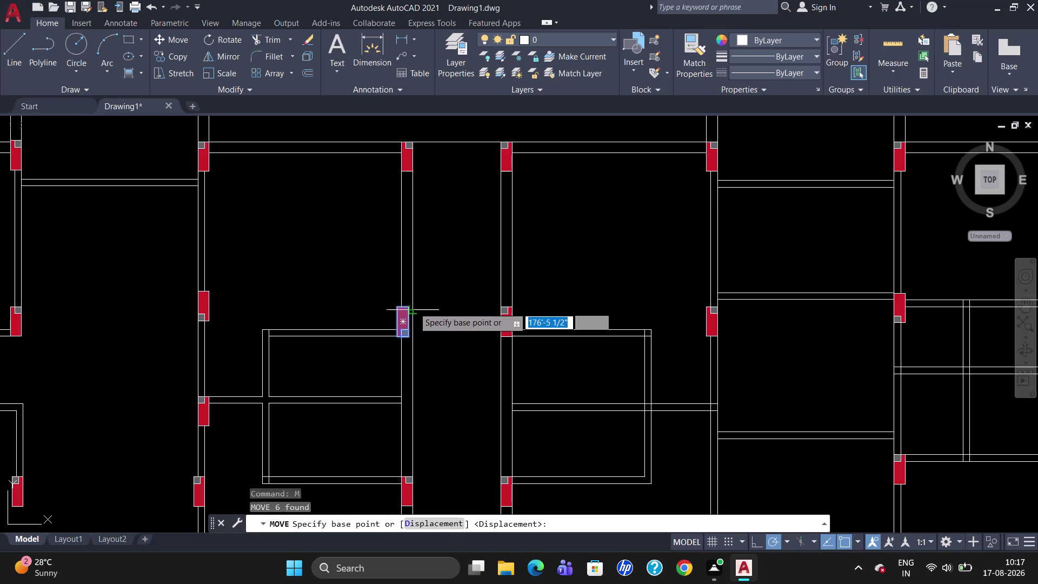
click(409, 303)
click(416, 305)
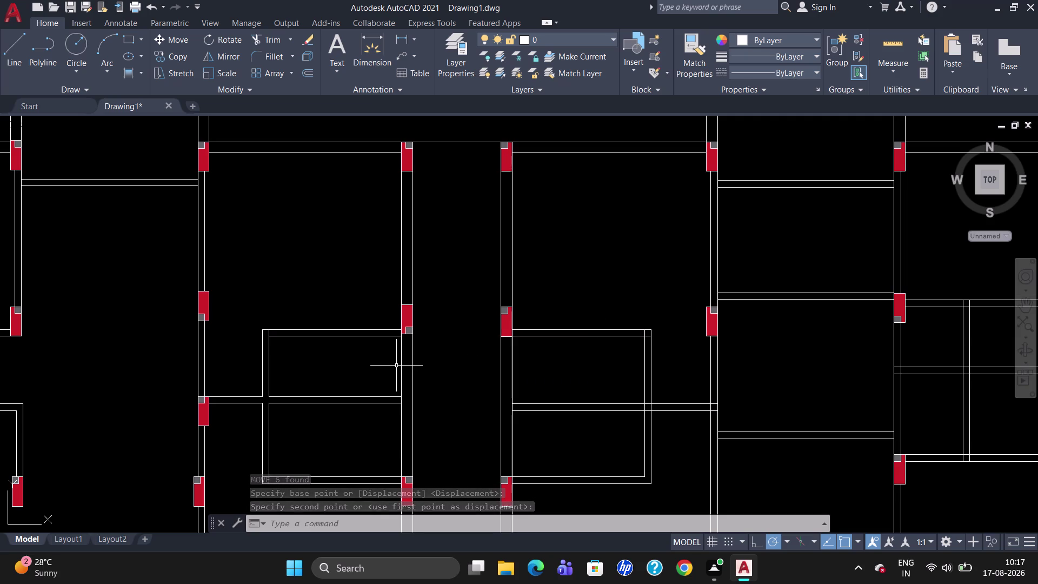
click(408, 315)
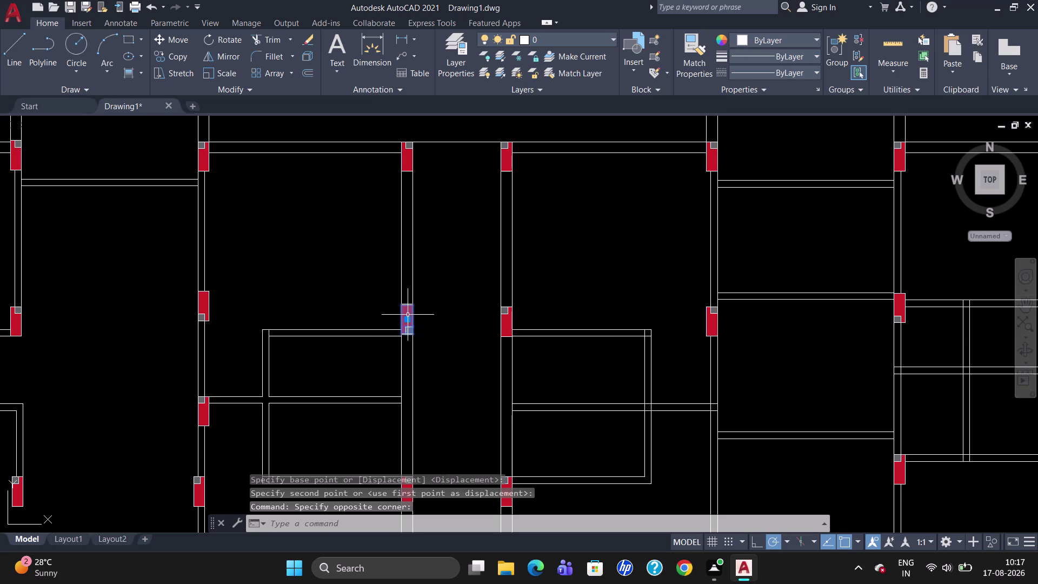
key(m)
key(Return)
click(418, 334)
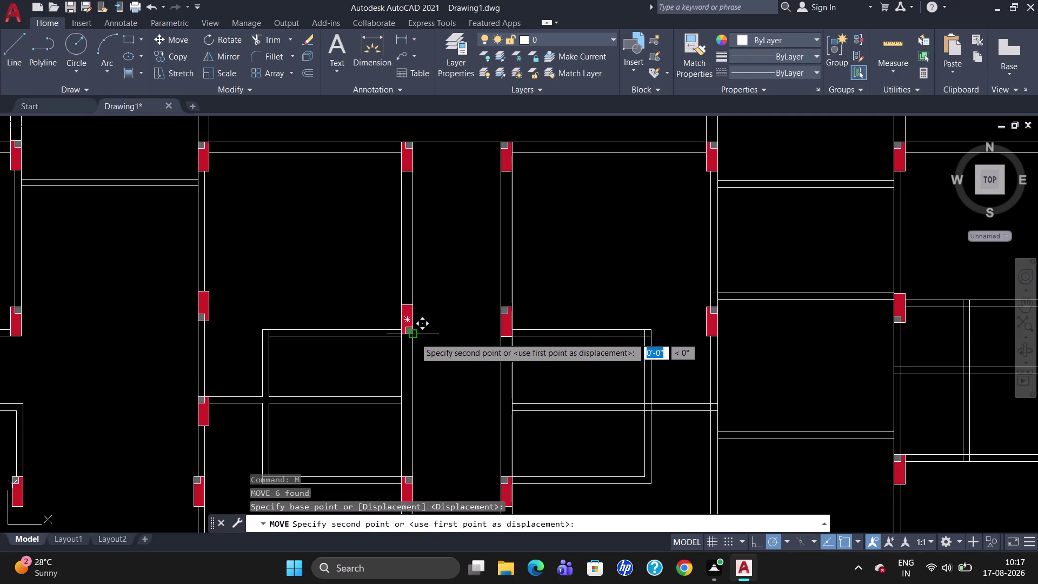
click(414, 338)
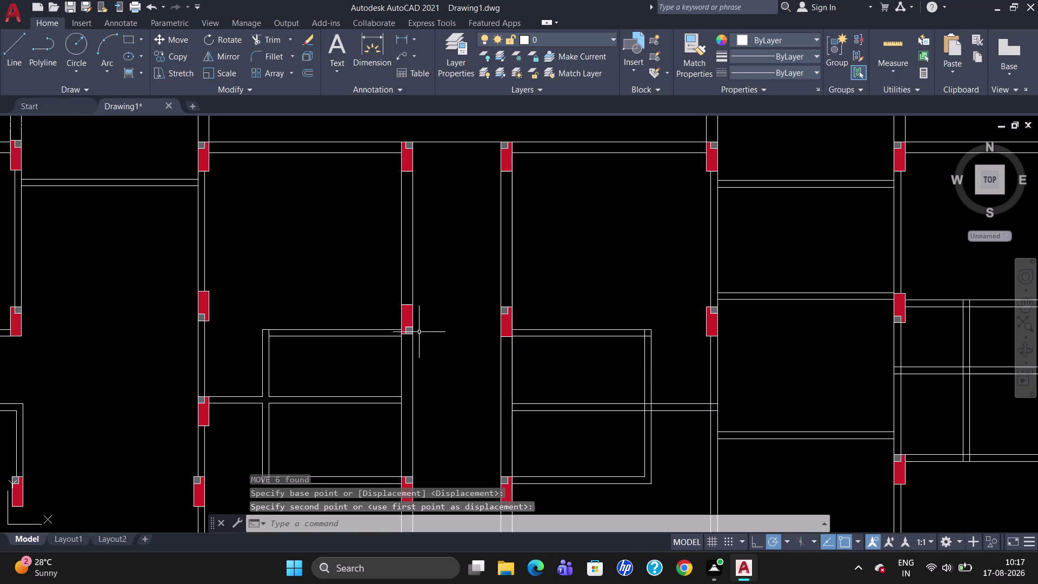
scroll(up, 3)
scroll(down, 3)
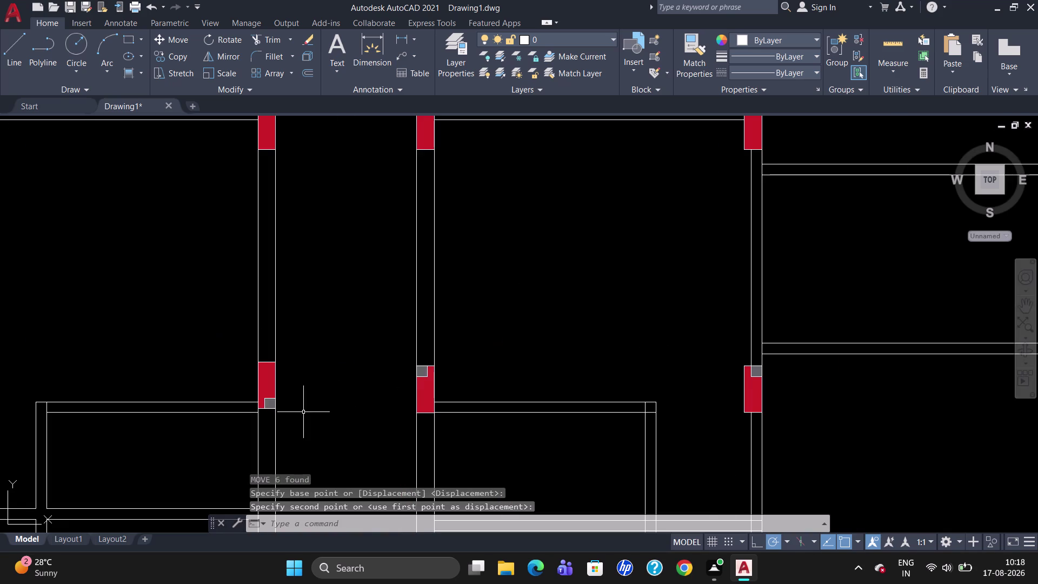
click(266, 361)
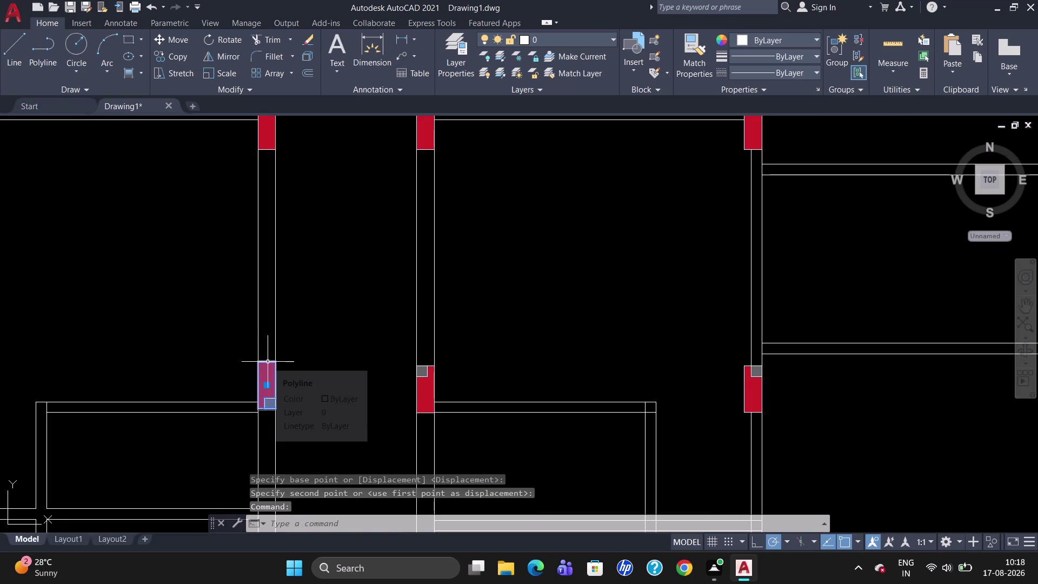
key(m)
key(Return)
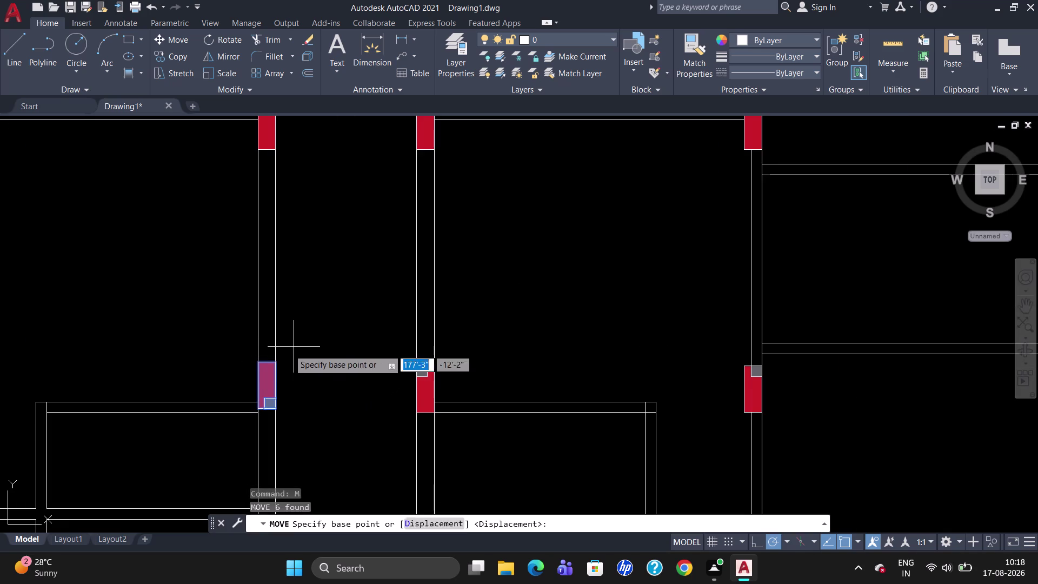
click(259, 360)
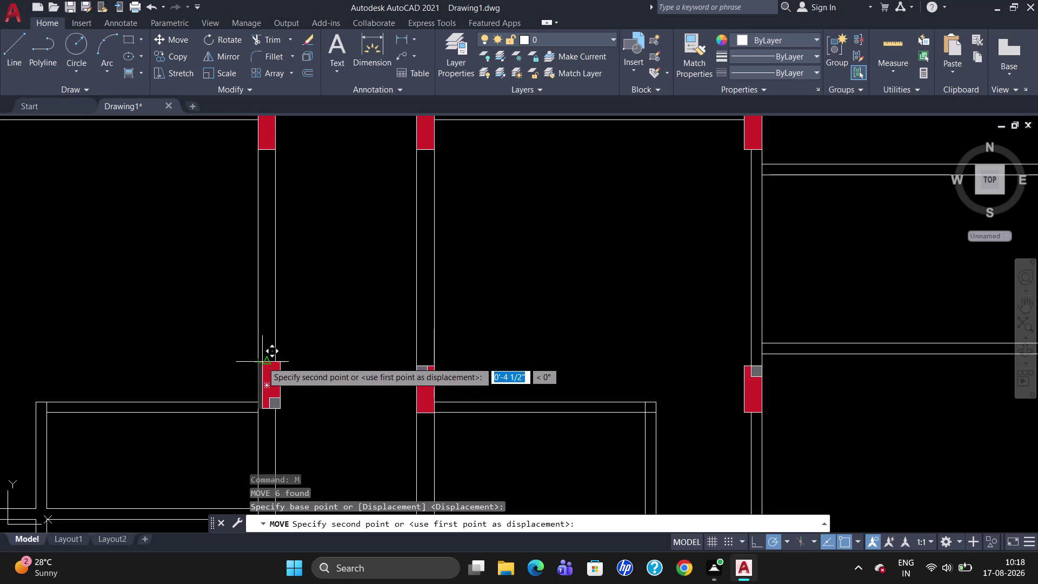
key(Escape)
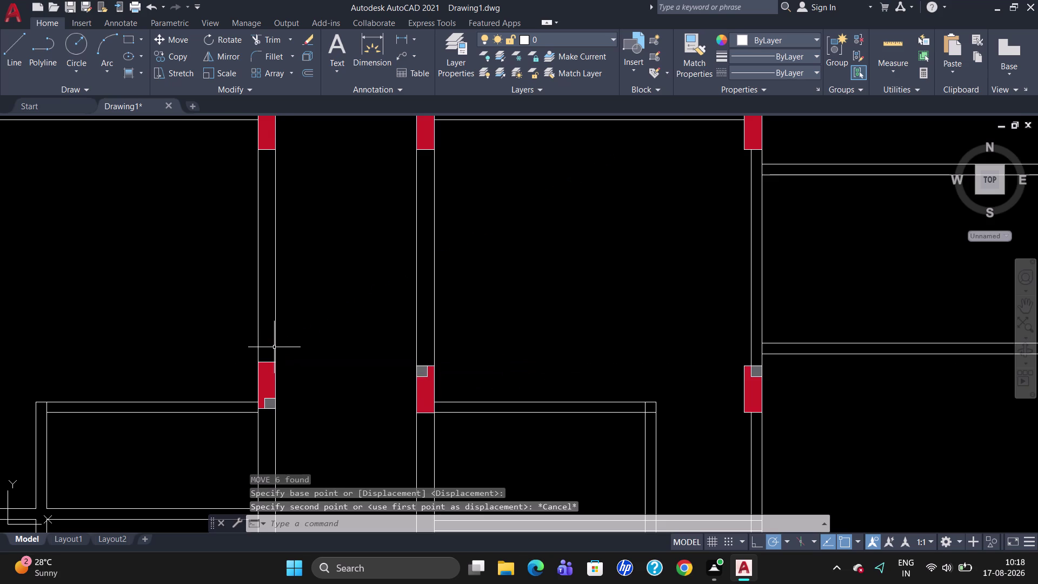
key(m)
key(Return)
click(261, 368)
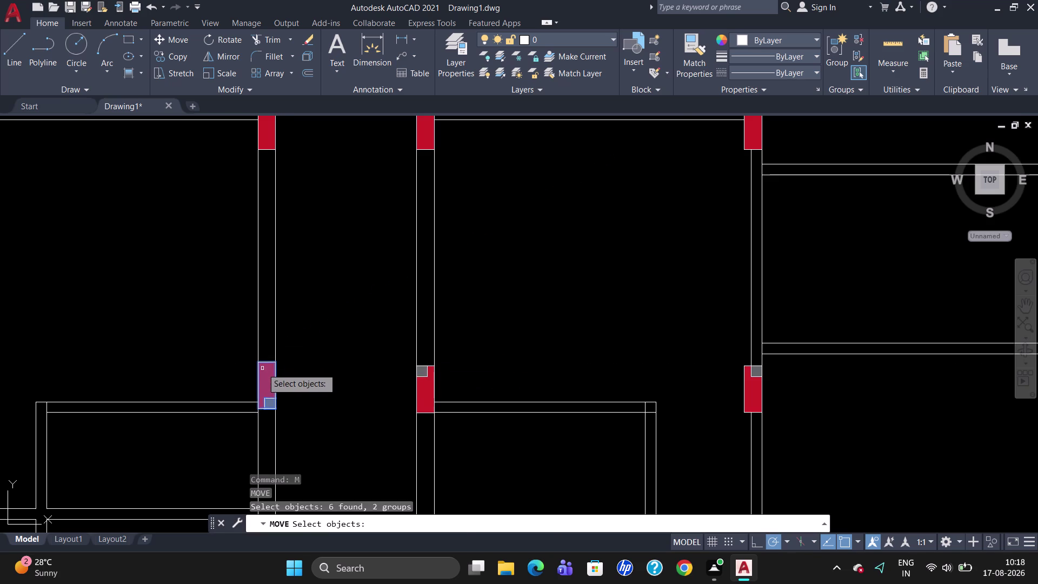
key(Return)
click(258, 409)
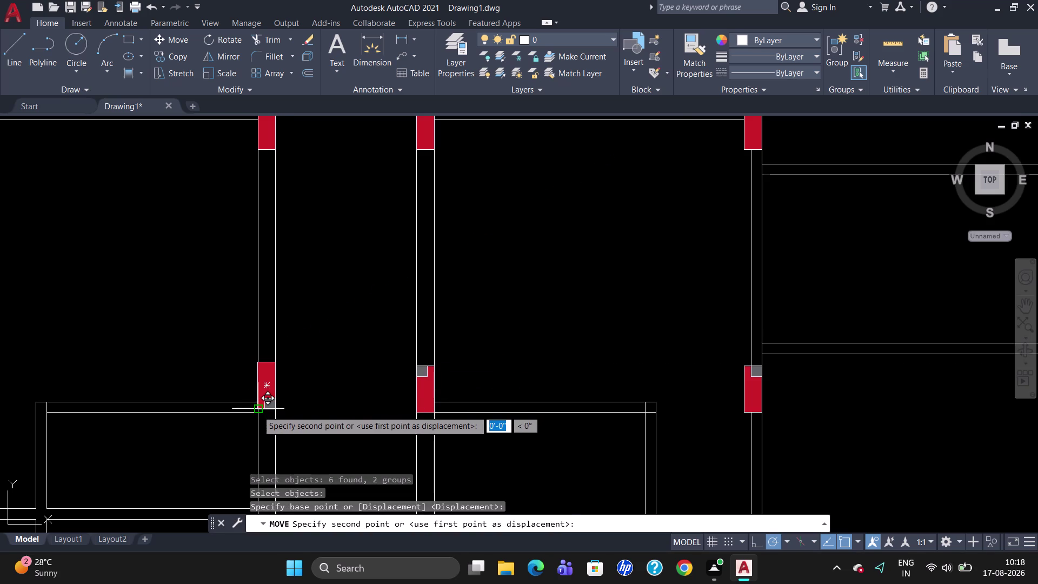
click(258, 416)
key(Escape)
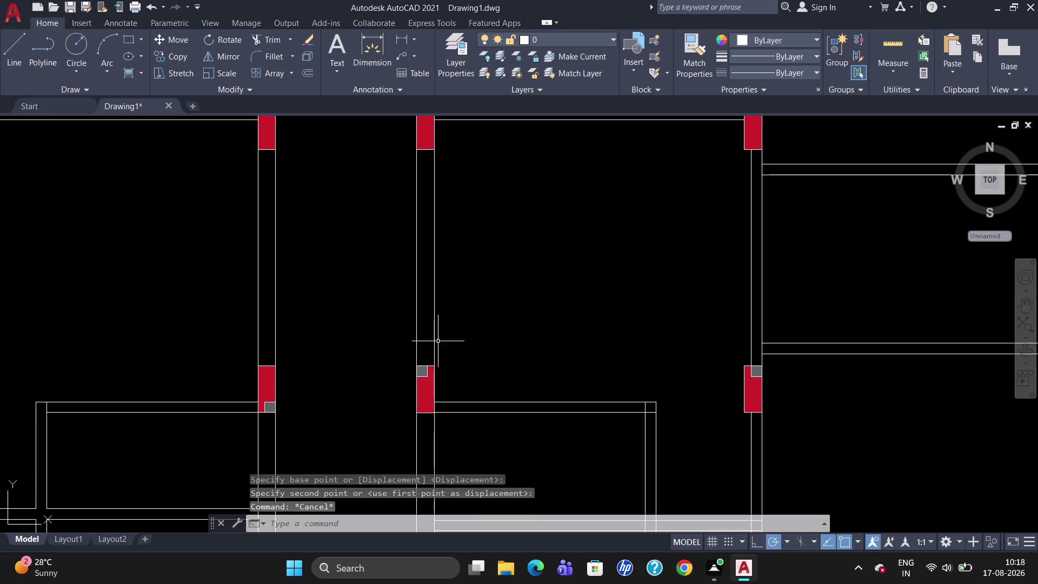
scroll(down, 3)
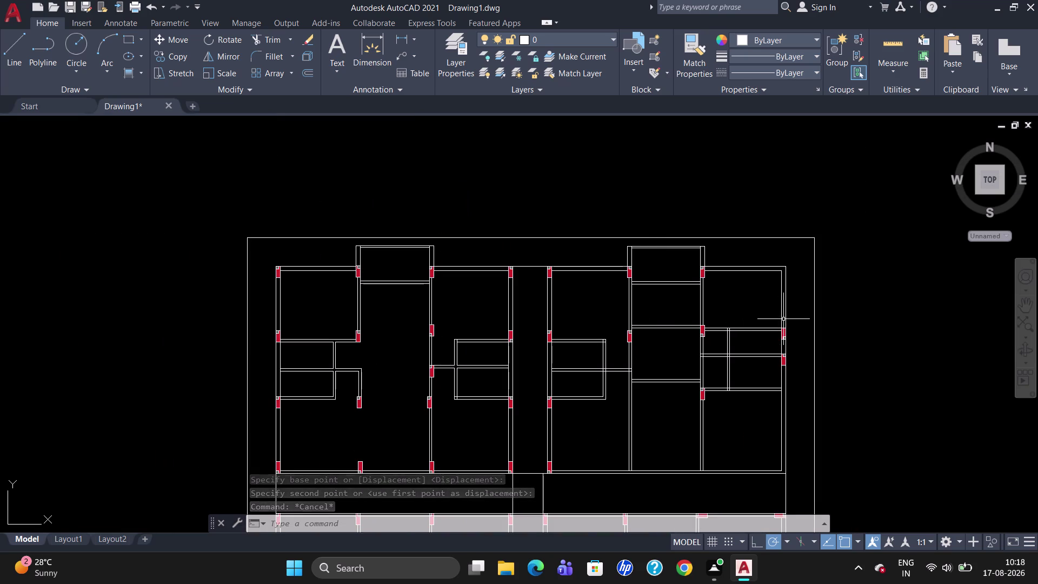
Copy the small central red column to the upper-right wall corner.
scroll(up, 3)
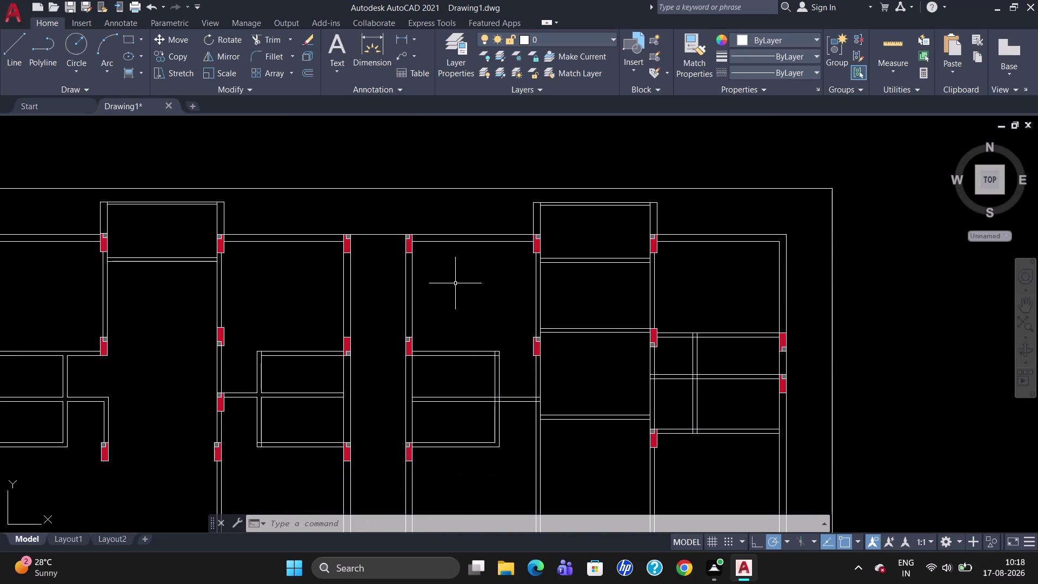
scroll(down, 3)
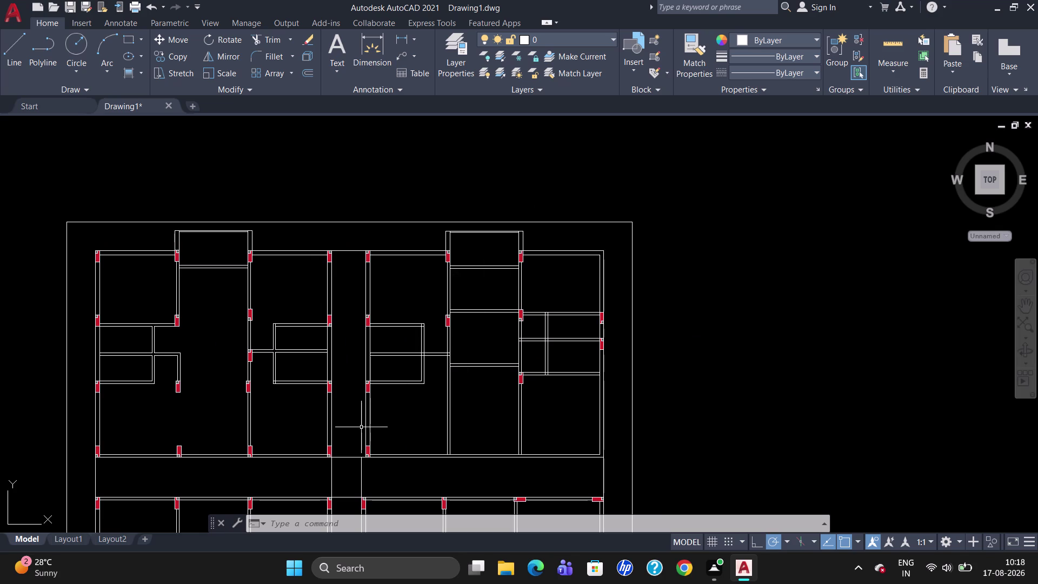
click(331, 387)
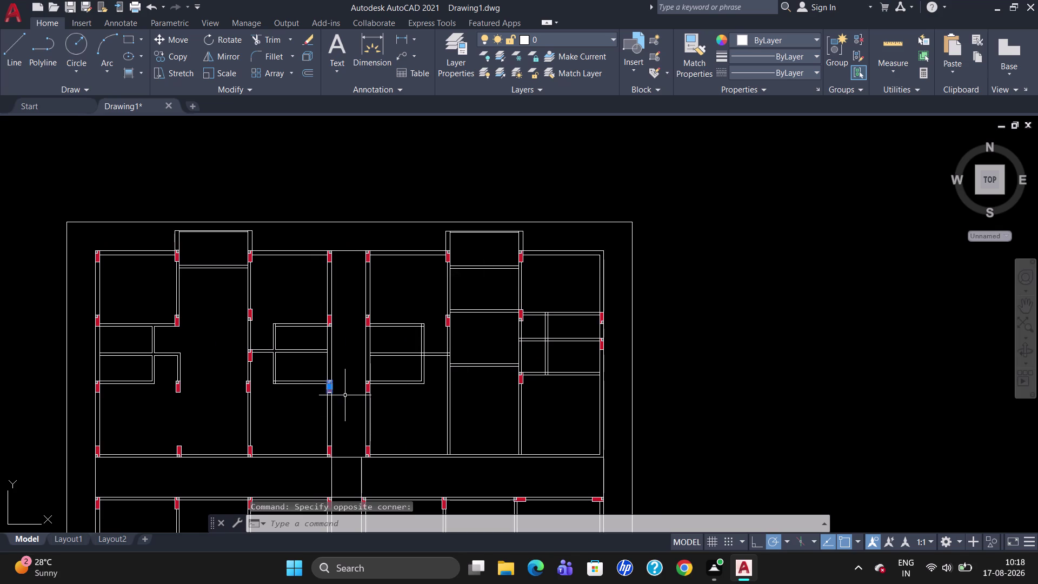
text(CO)
key(Return)
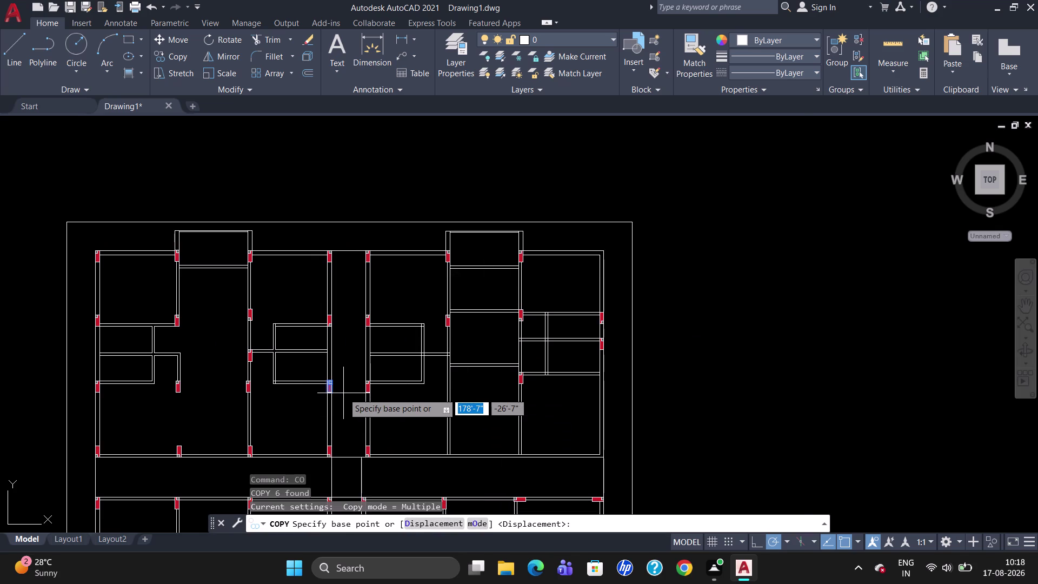
scroll(up, 3)
click(323, 373)
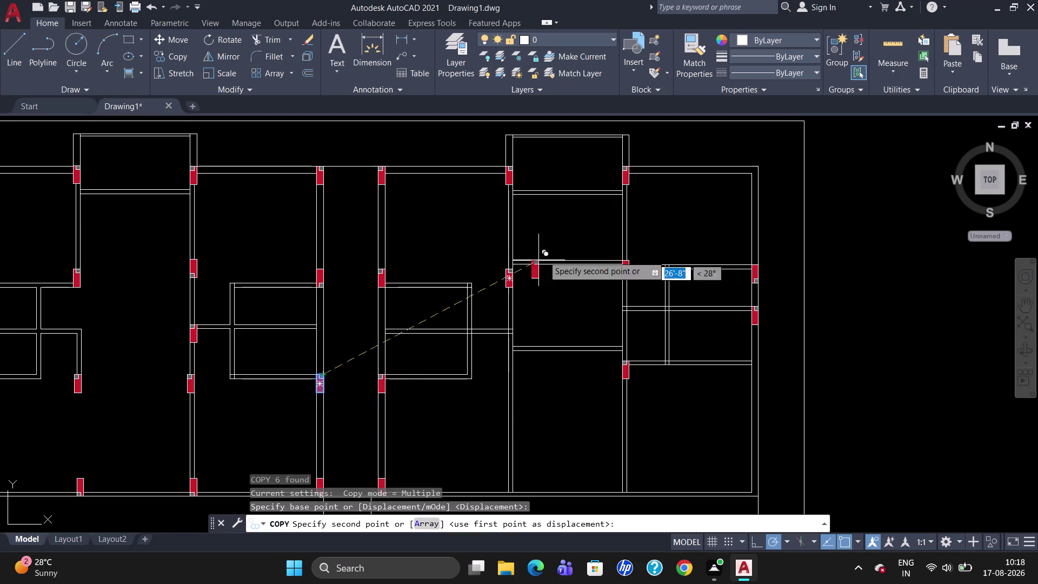
scroll(up, 3)
scroll(up, 3)
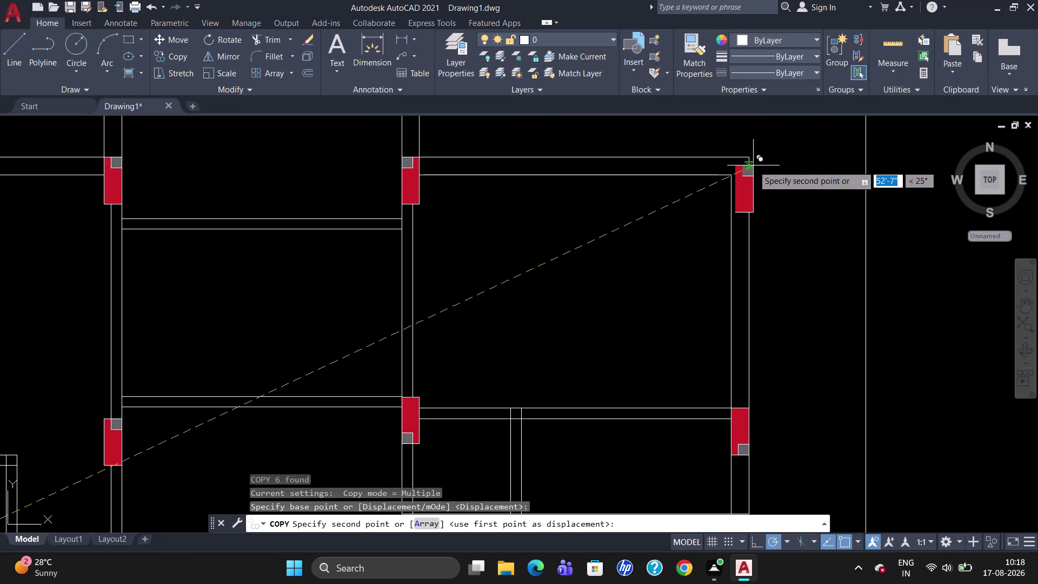
click(748, 160)
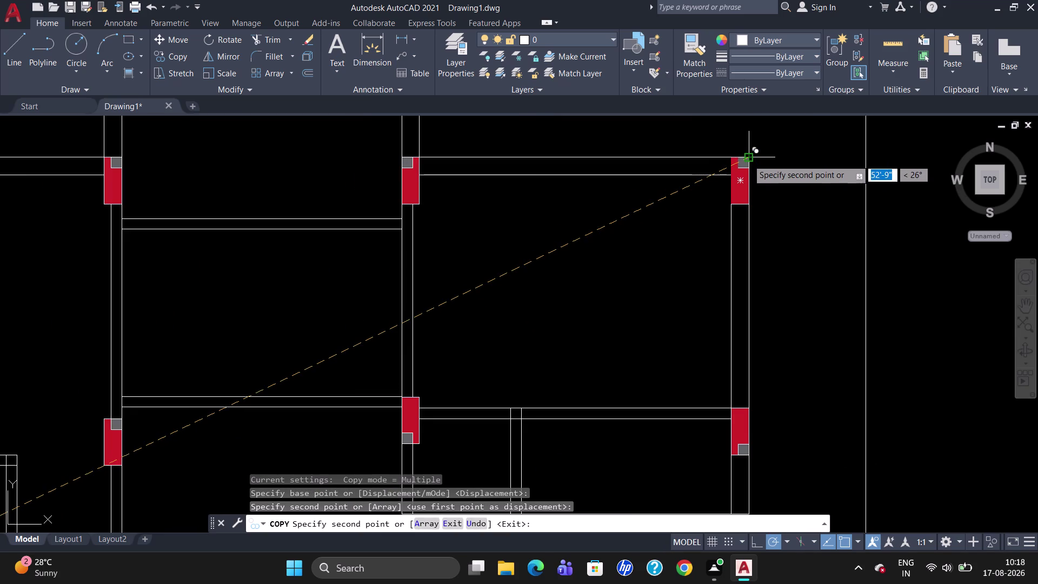
key(Escape)
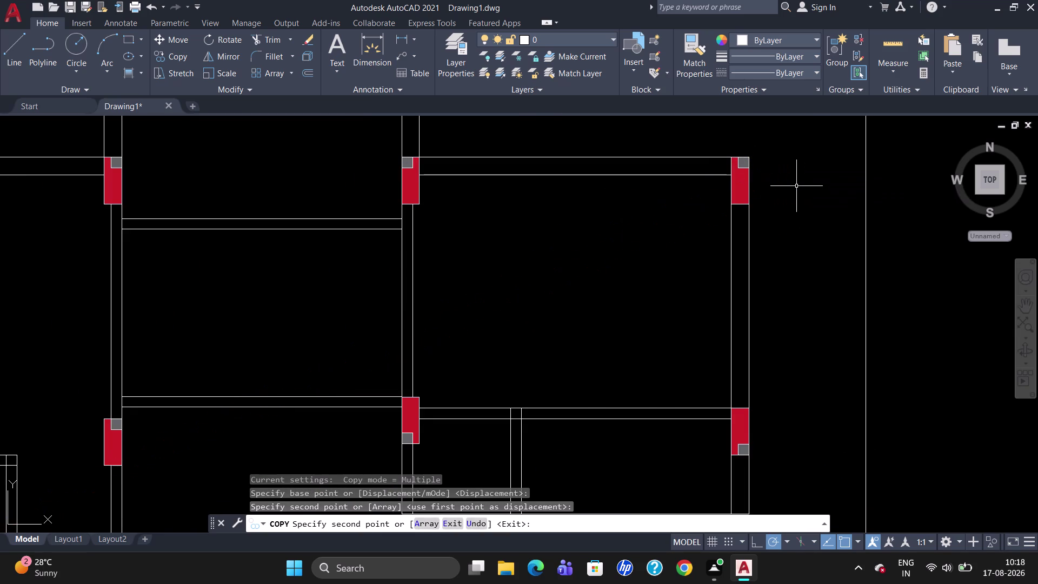
scroll(down, 3)
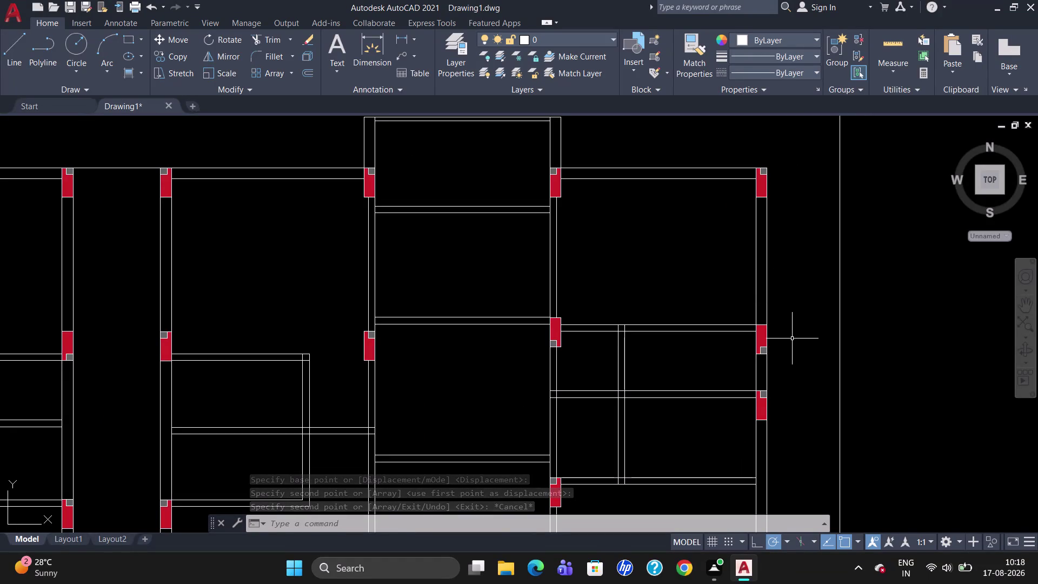
Trim the short wall line stubs beside the right-side columns using TR.
text(T)
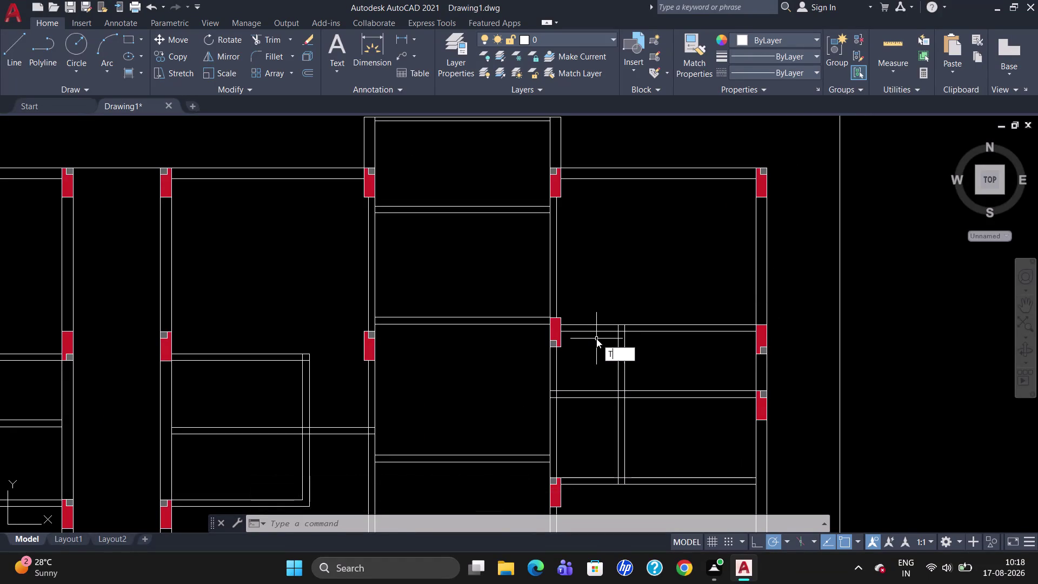
text(R)
key(Return)
key(Return)
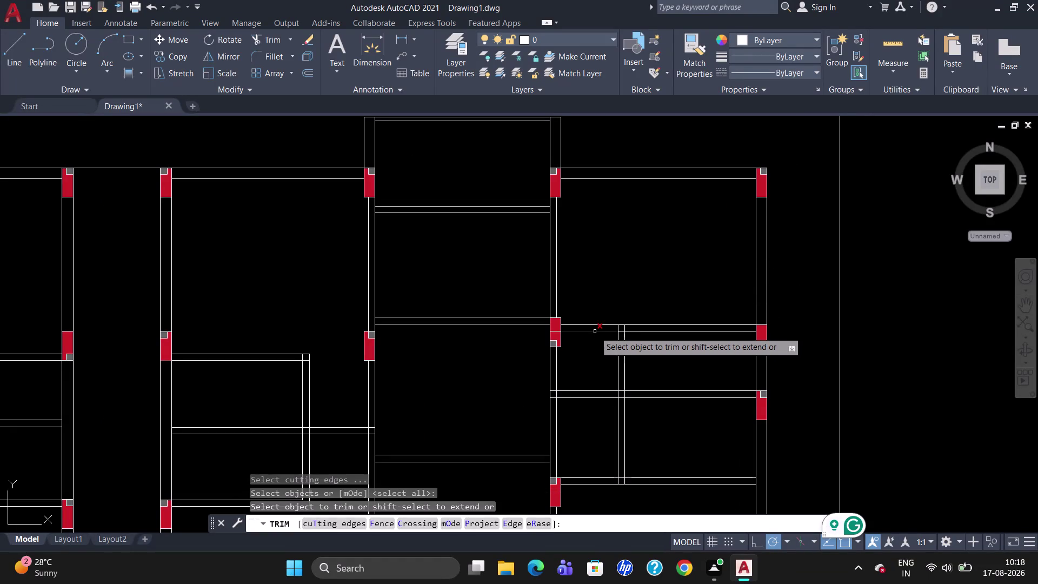
click(595, 332)
click(595, 326)
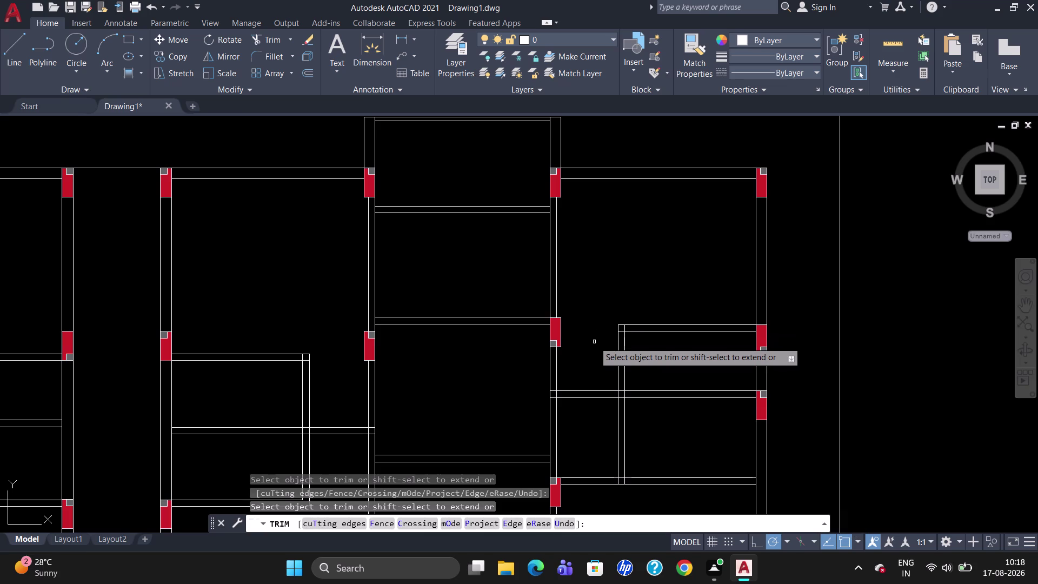
scroll(up, 3)
click(626, 324)
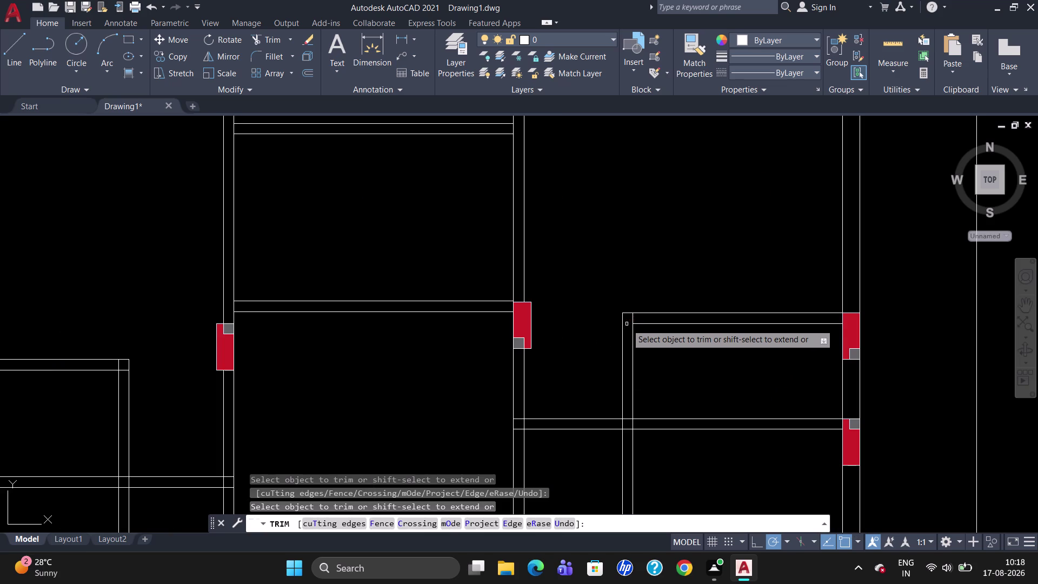
click(632, 321)
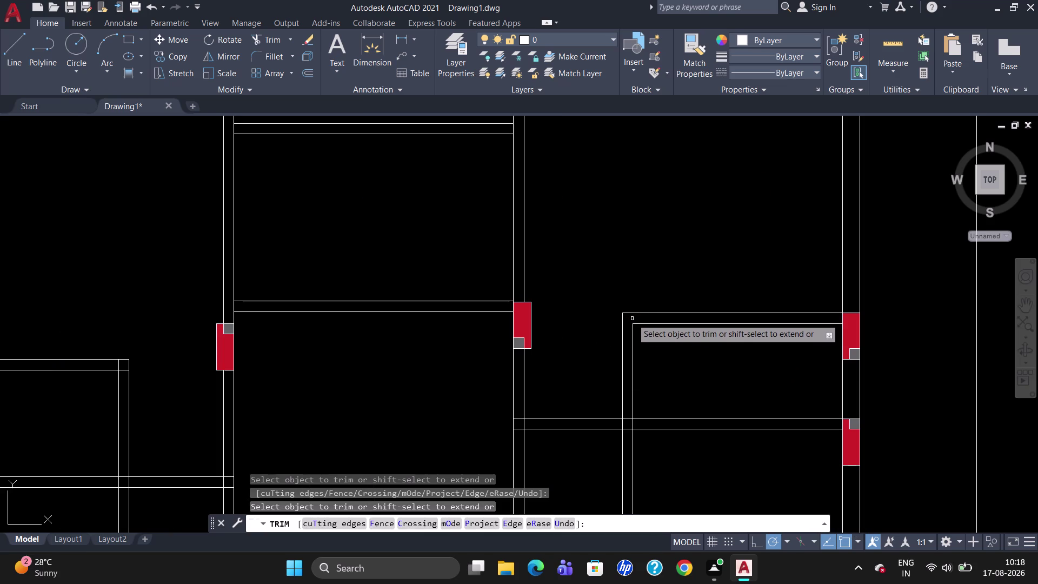
scroll(down, 3)
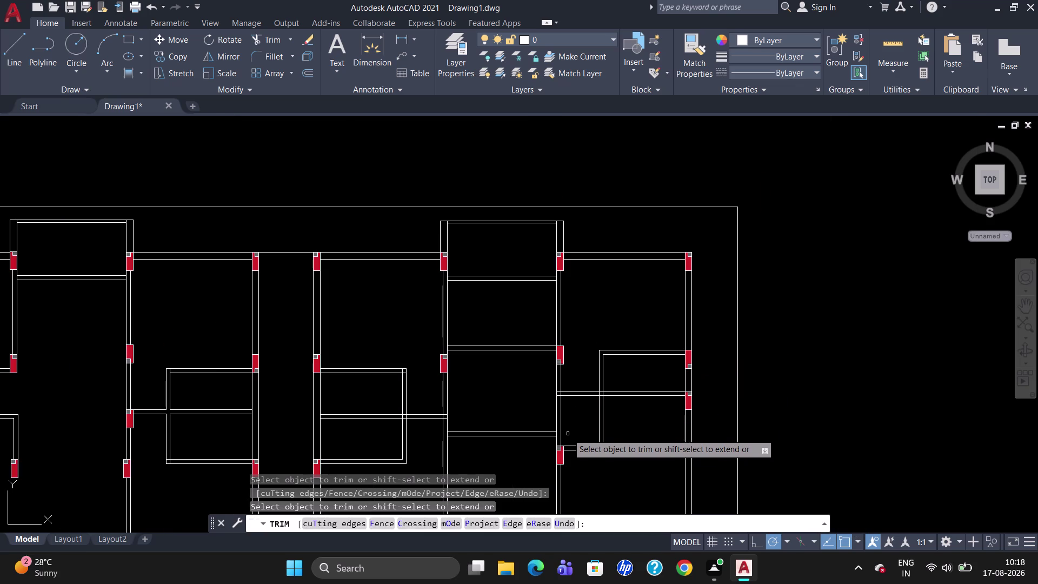
scroll(up, 3)
click(560, 392)
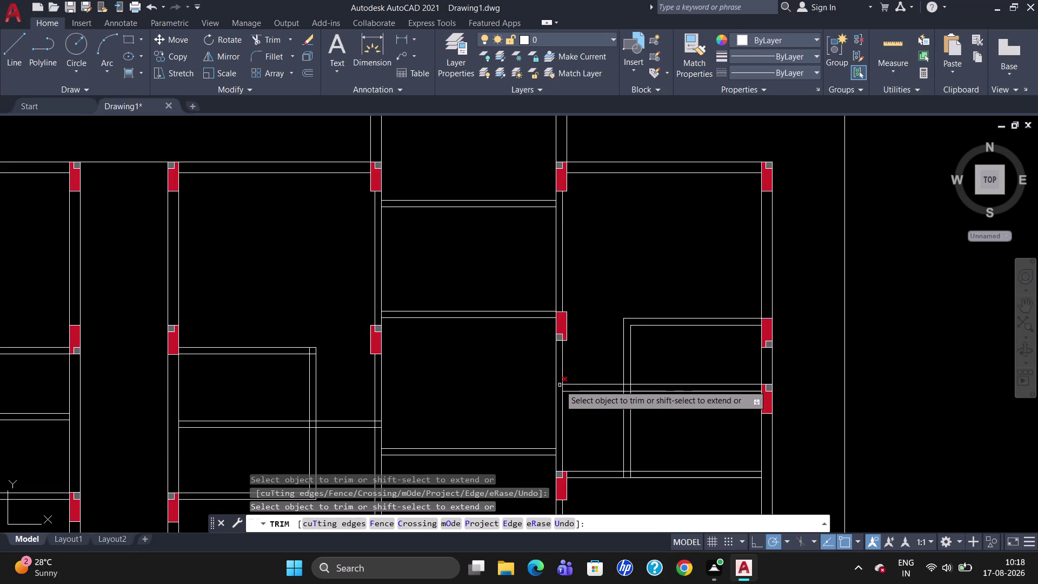
click(560, 385)
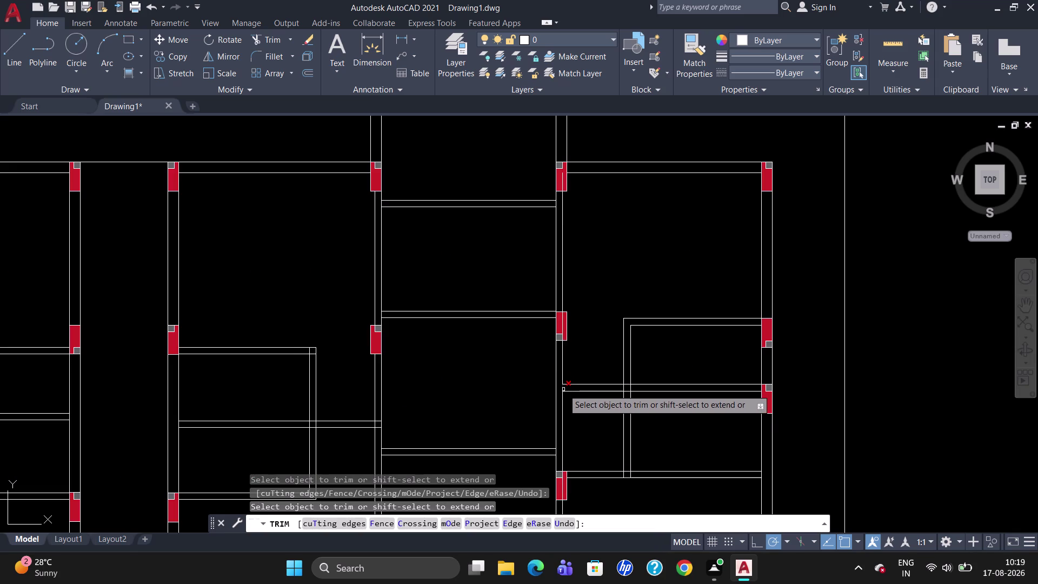
click(563, 390)
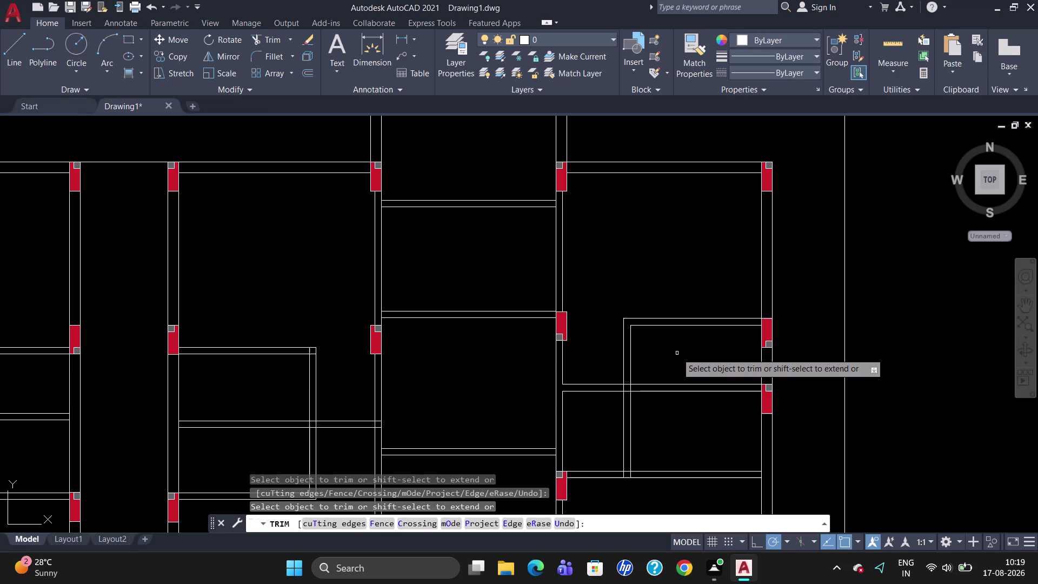
Undo the last trims and cancel the Trim command.
key(u)
key(Return)
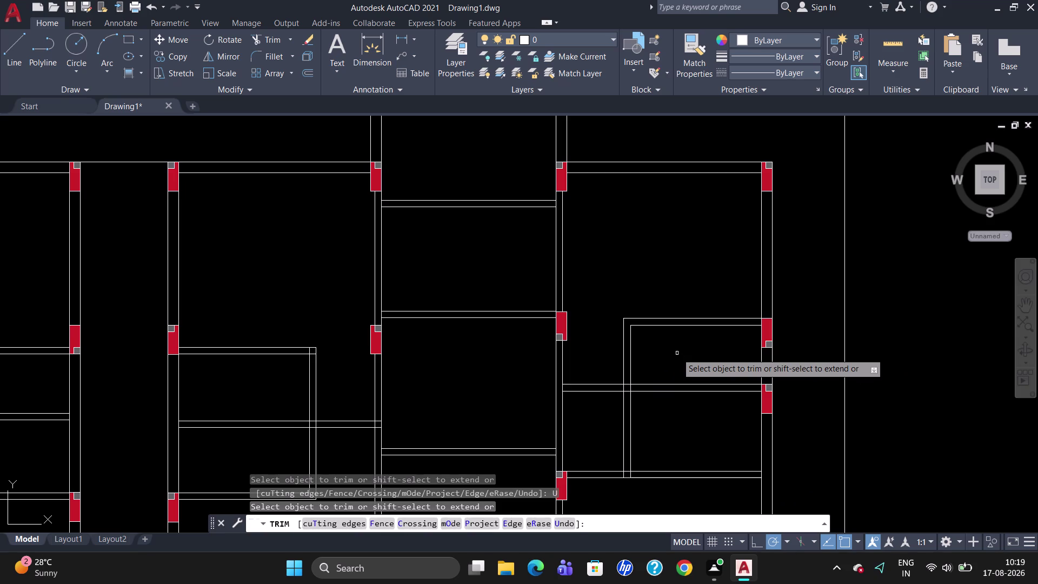
key(u)
key(Return)
key(Escape)
scroll(down, 3)
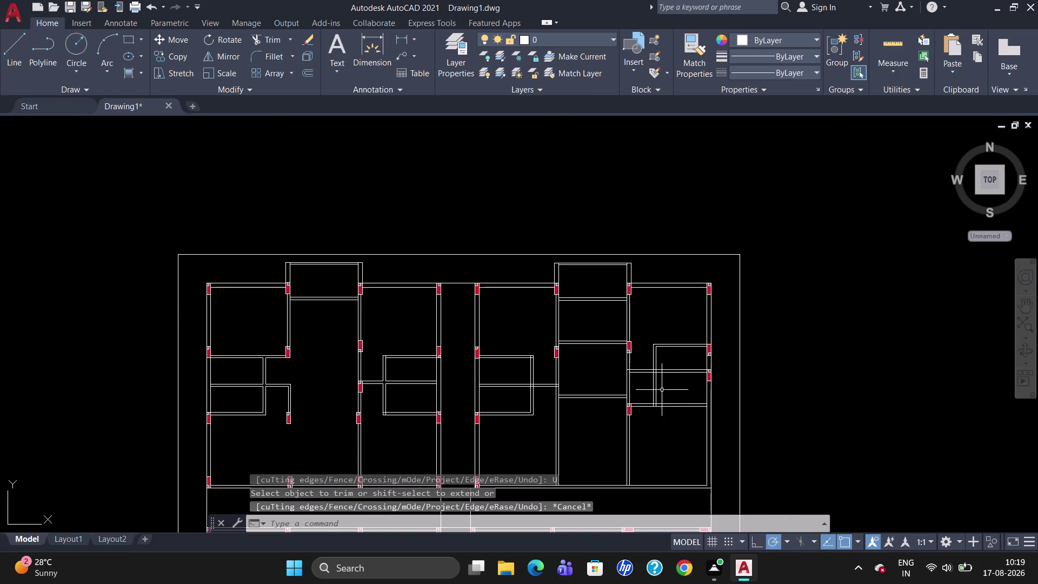
scroll(up, 3)
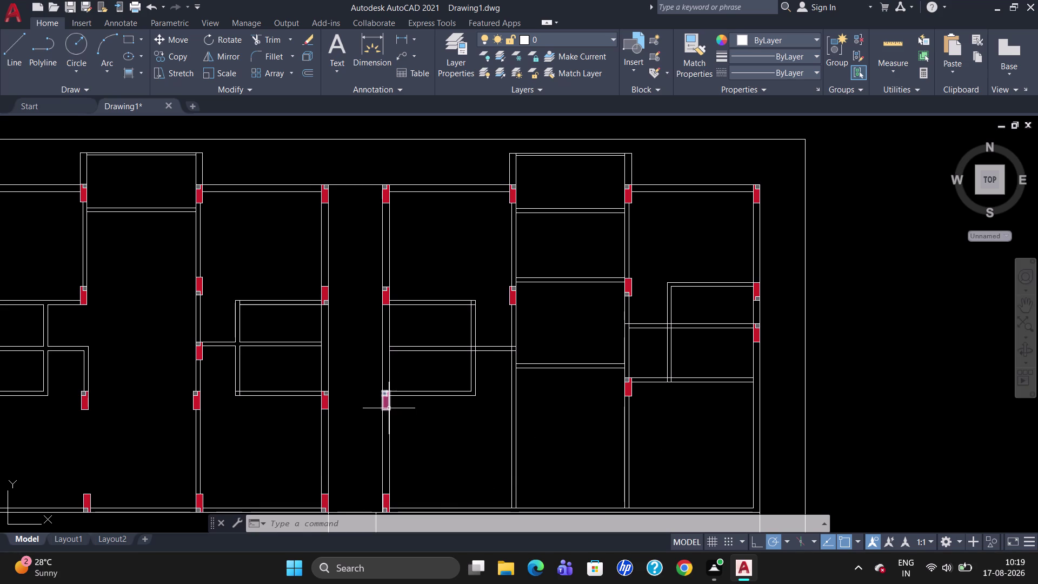
Copy the column at the wall opening to the wall junction on the right.
click(386, 405)
text(CO)
key(Return)
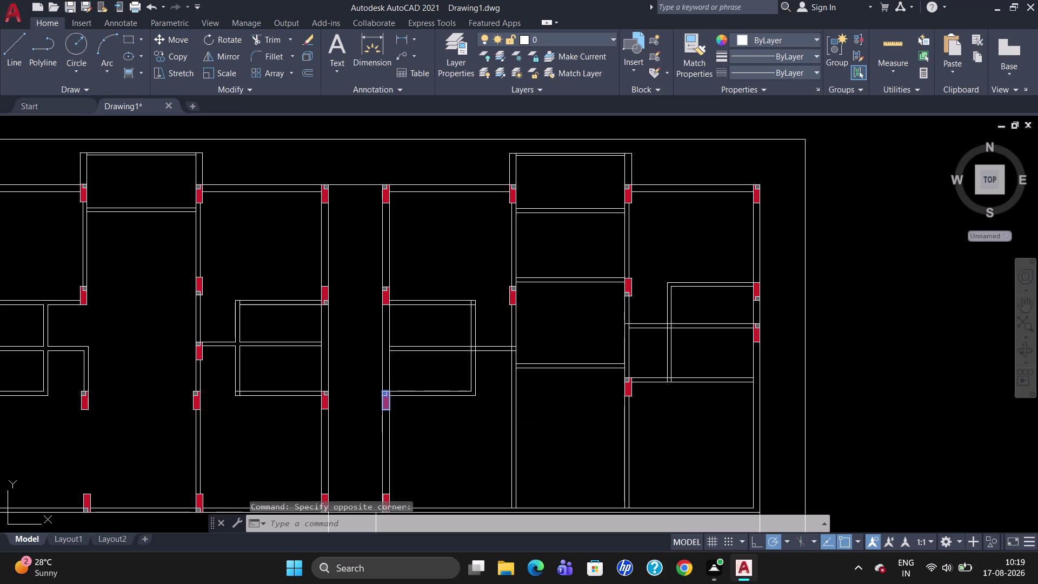
click(390, 390)
scroll(up, 3)
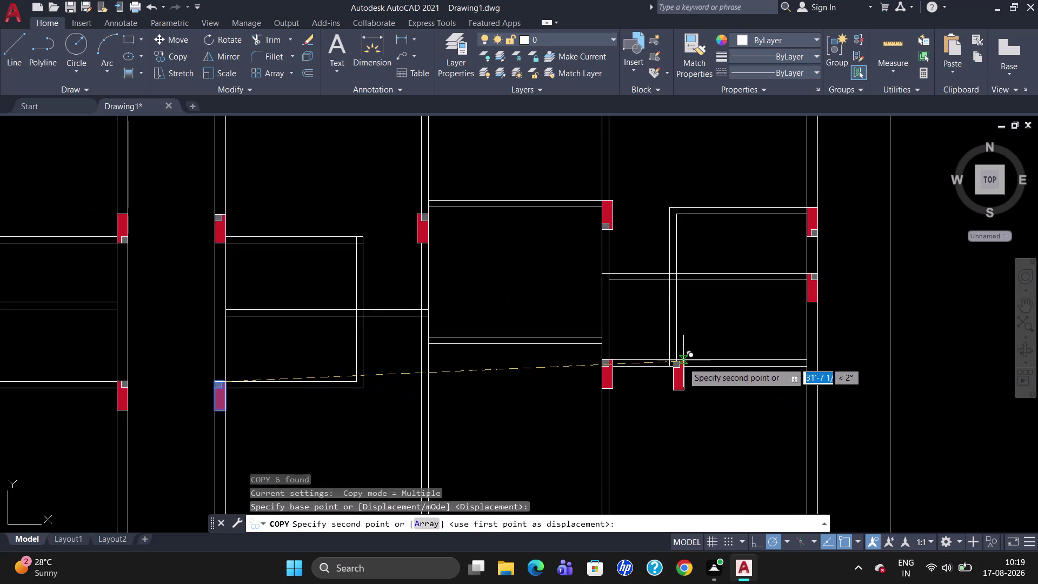
scroll(up, 3)
click(673, 360)
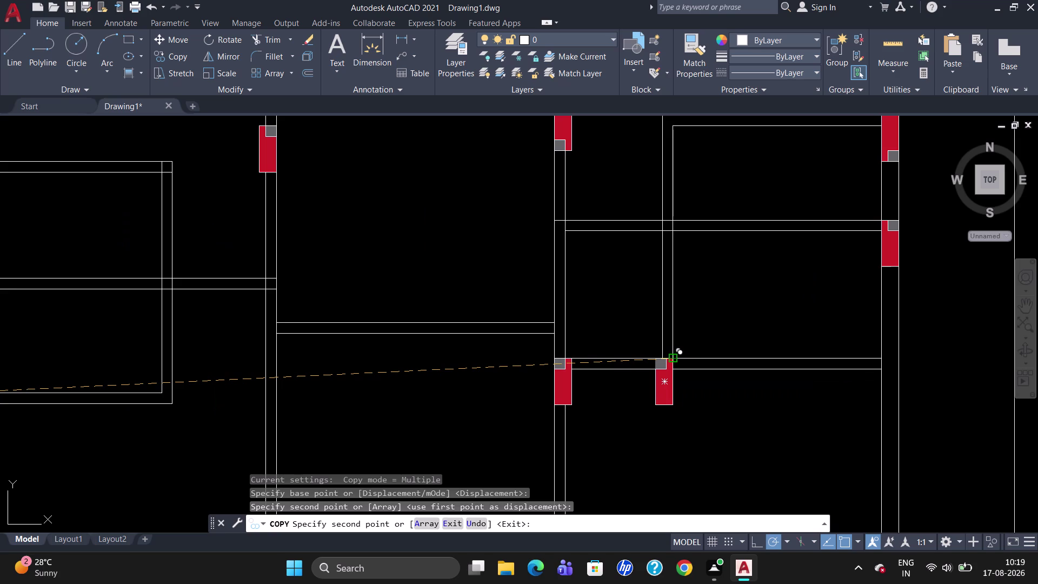
key(Escape)
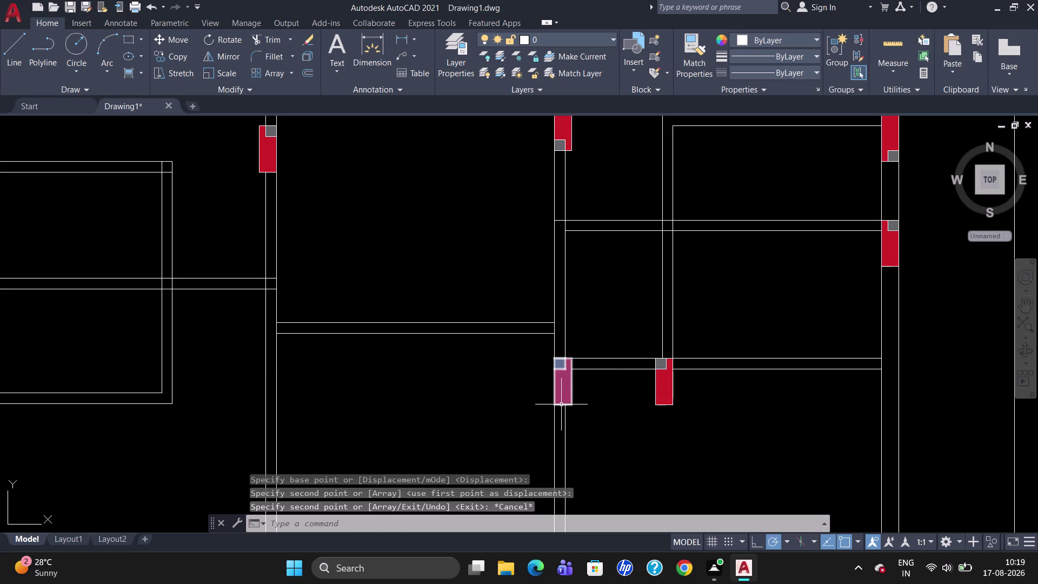
Move the copied column so its corner sits on the wall junction.
key(m)
key(Return)
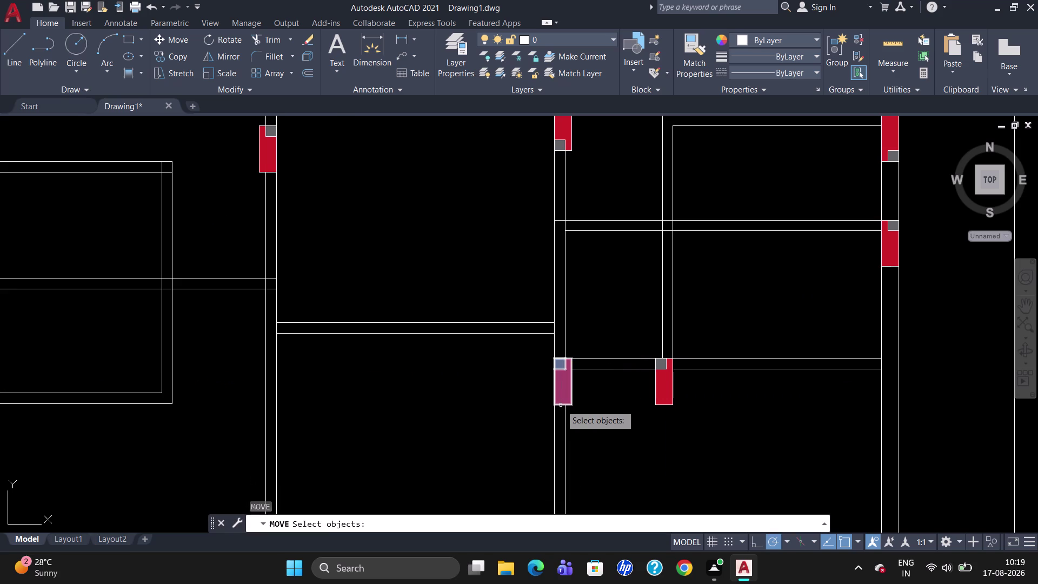
click(671, 397)
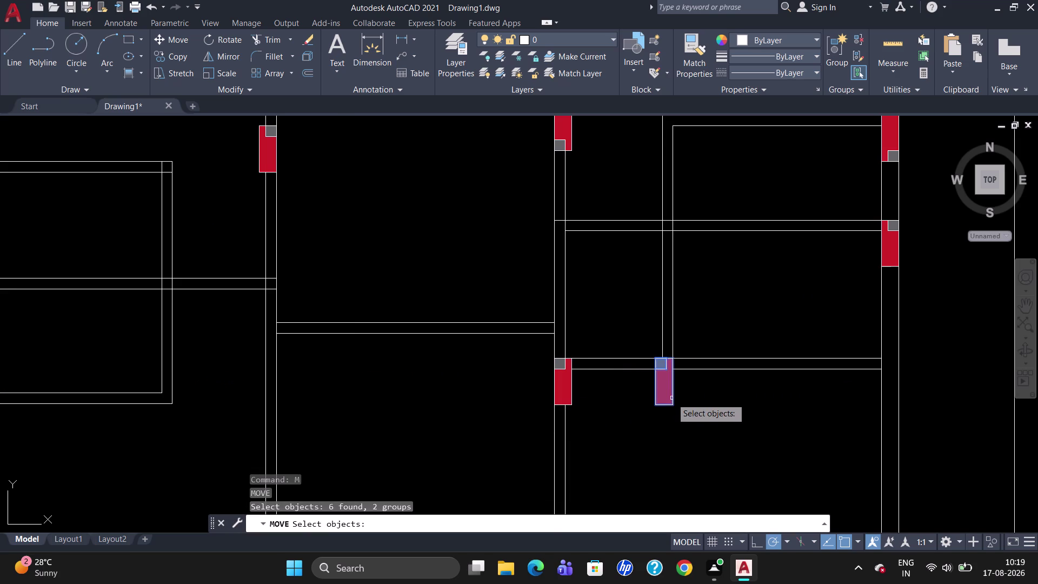
key(Return)
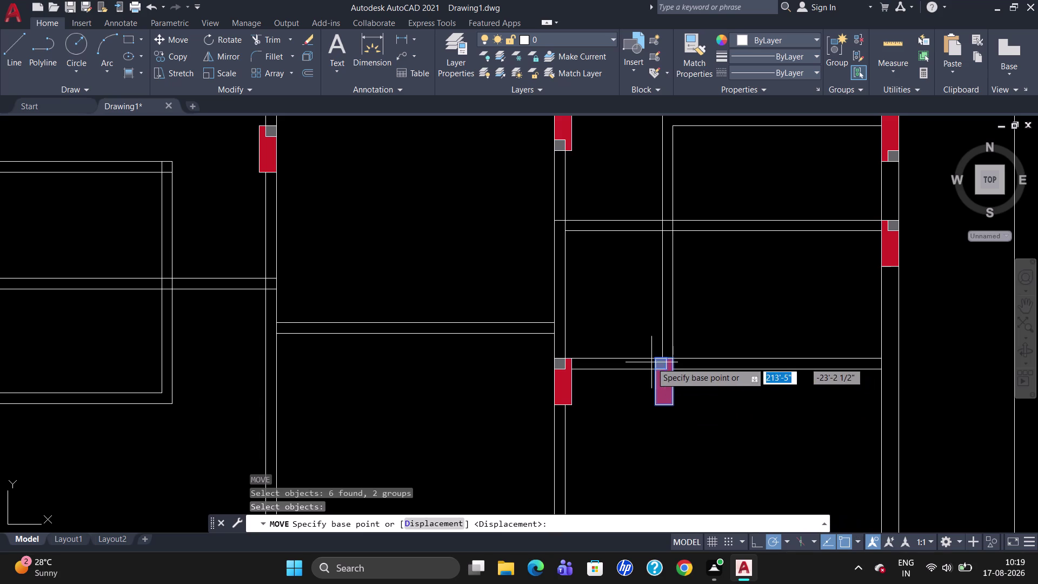
click(653, 360)
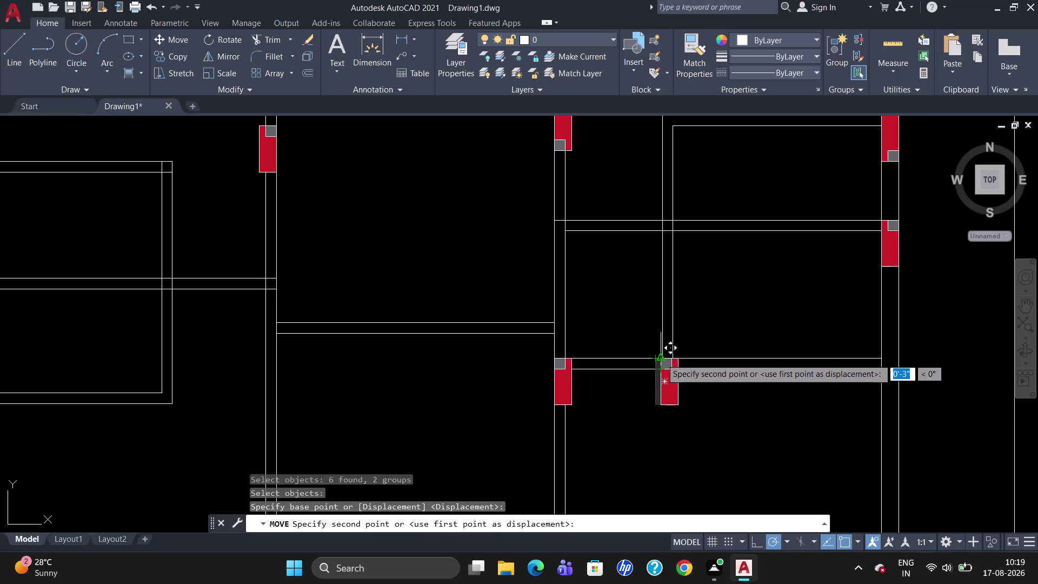
scroll(up, 3)
click(662, 359)
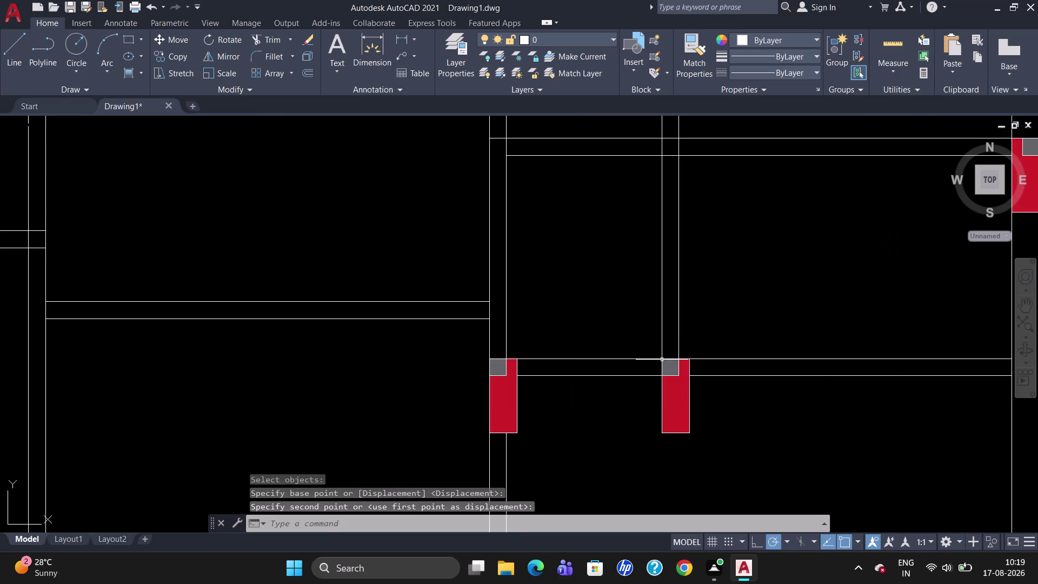
Zoom out to review the plan and select the corridor-corner column.
scroll(down, 3)
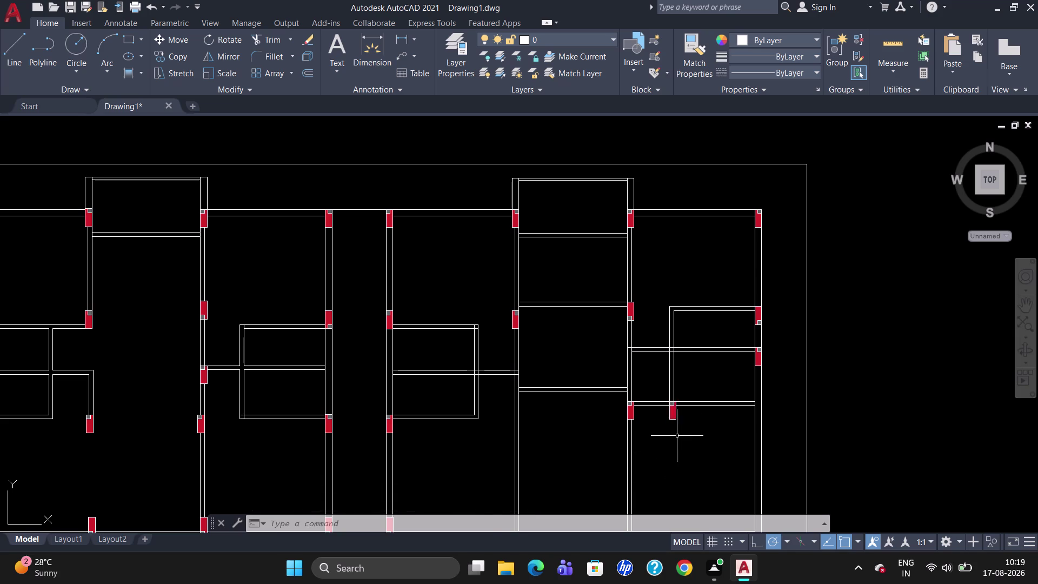
scroll(down, 3)
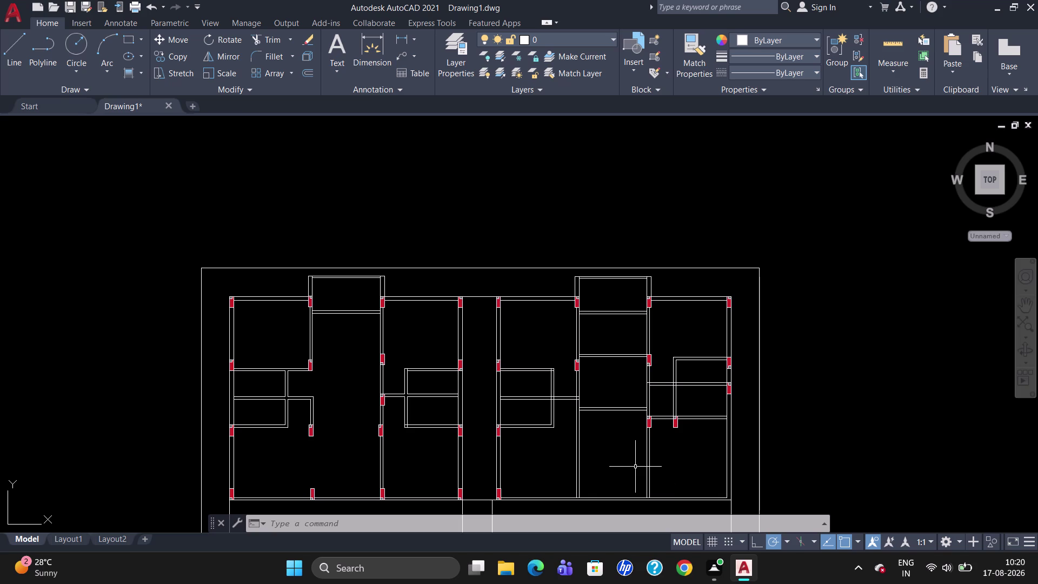
scroll(down, 3)
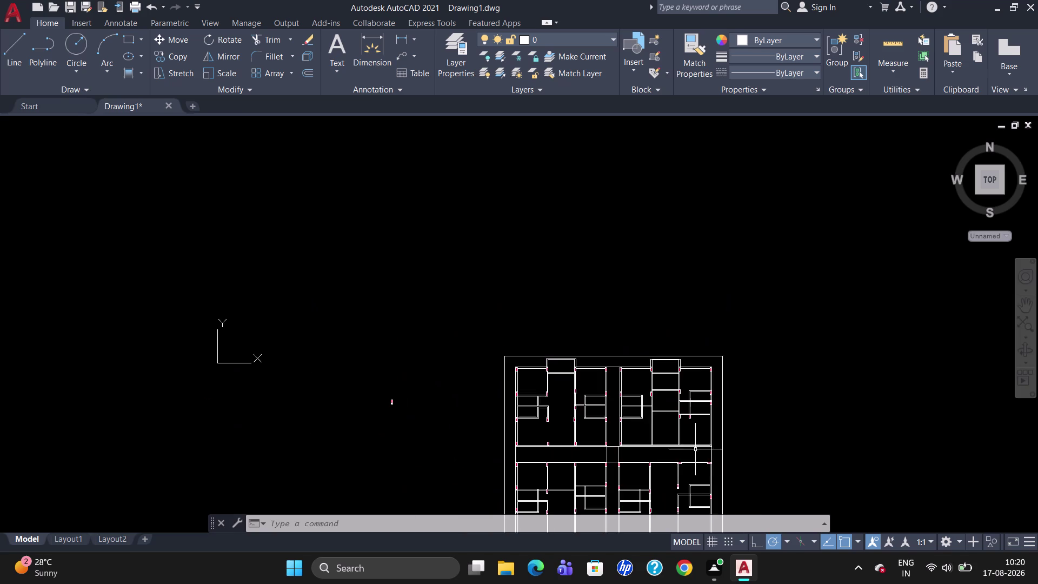
scroll(up, 3)
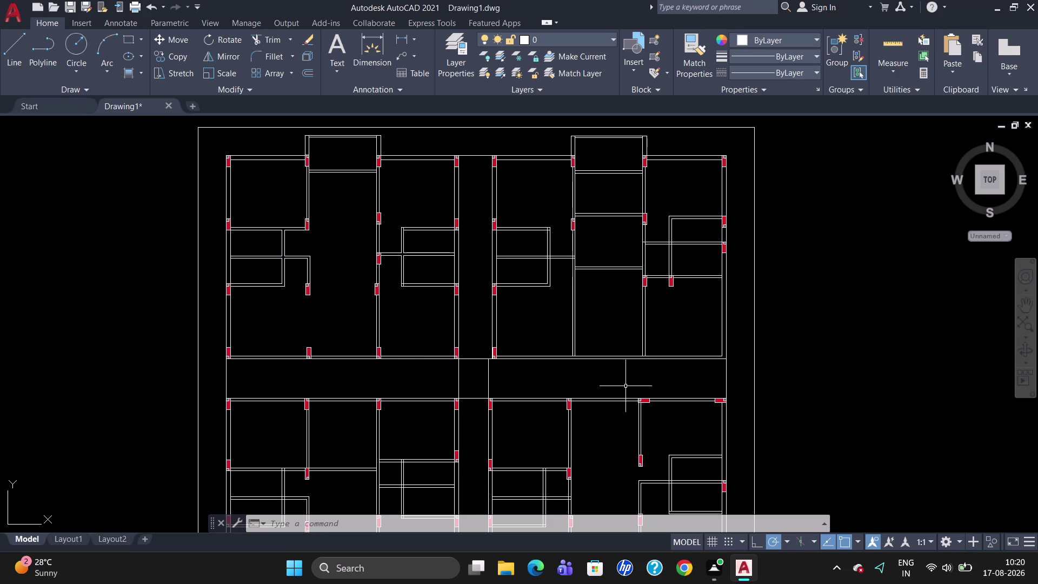
scroll(down, 3)
scroll(up, 3)
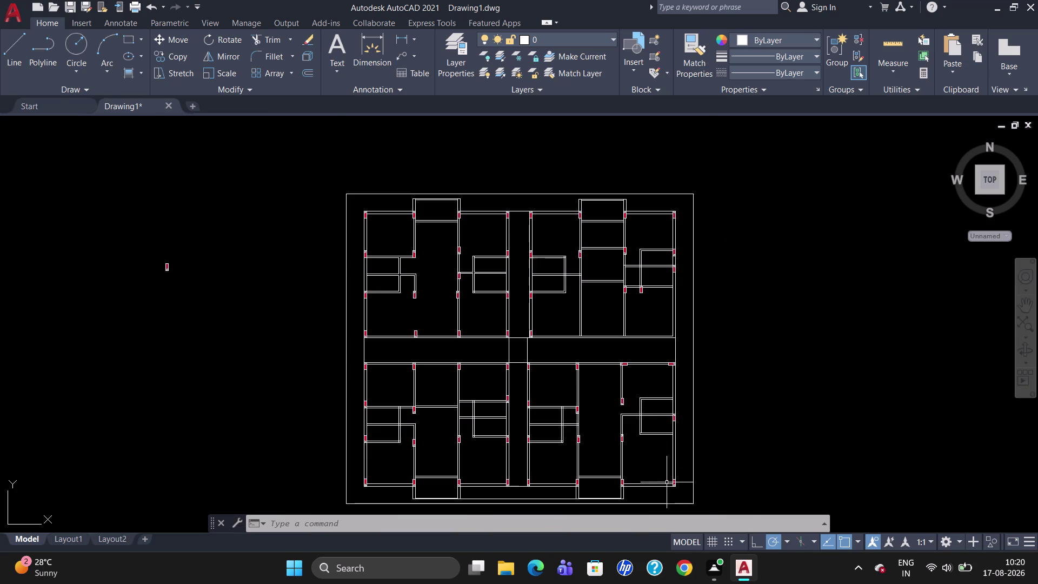
scroll(up, 3)
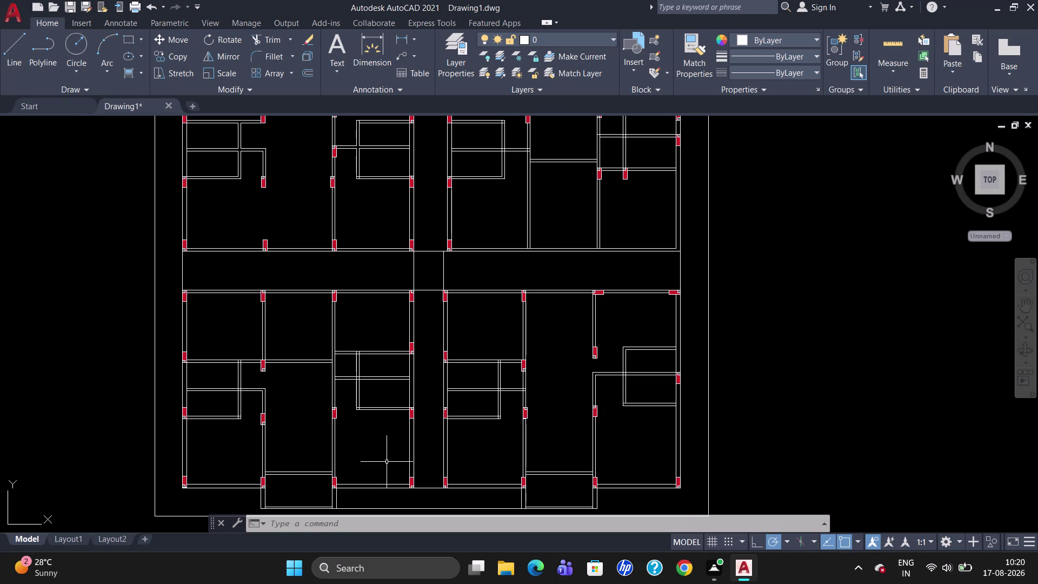
click(673, 292)
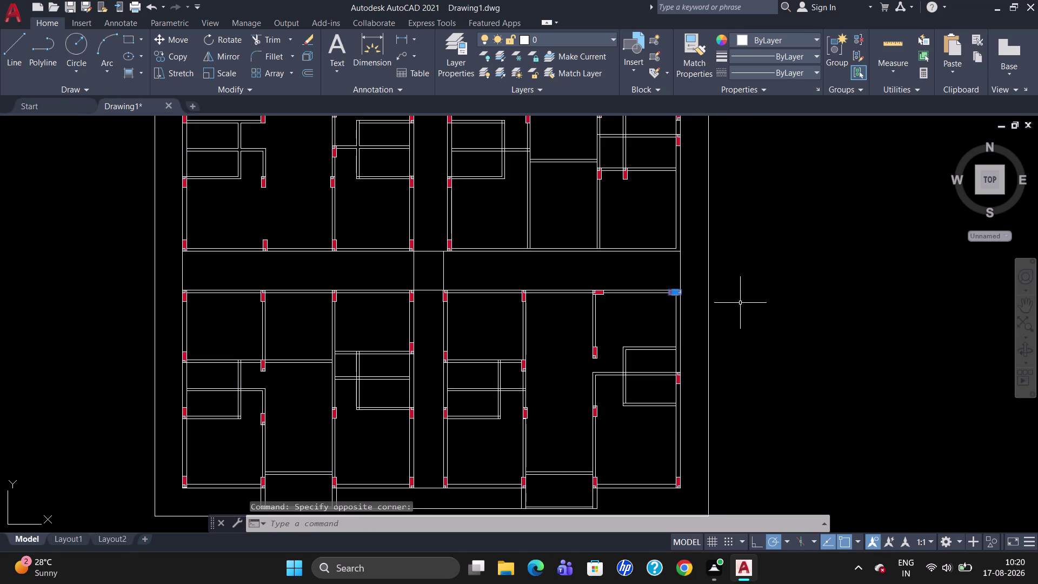
Copy the corridor column to empty space right of the plan.
text(CO)
key(Return)
click(677, 294)
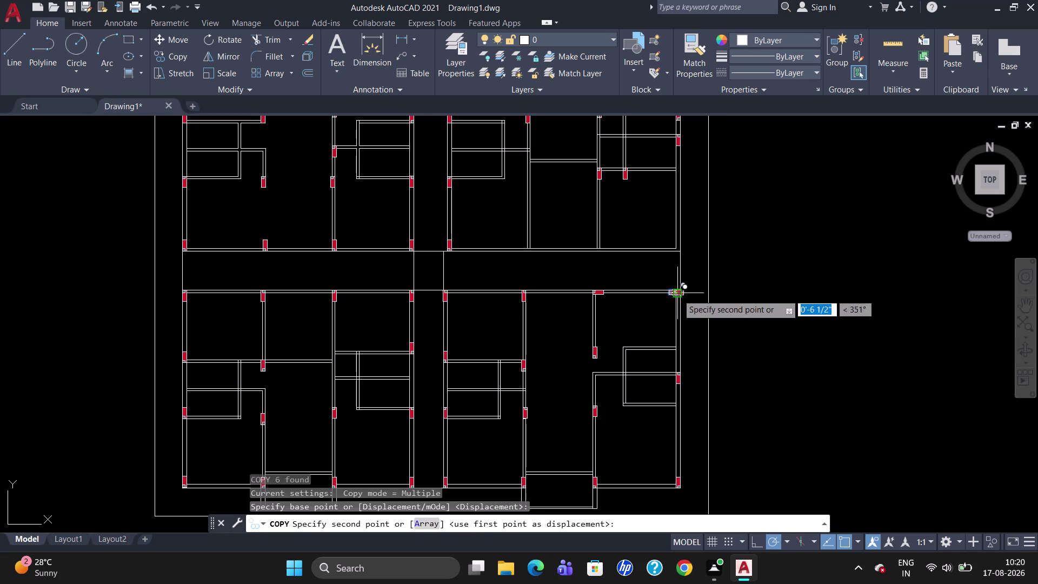
click(790, 271)
key(Escape)
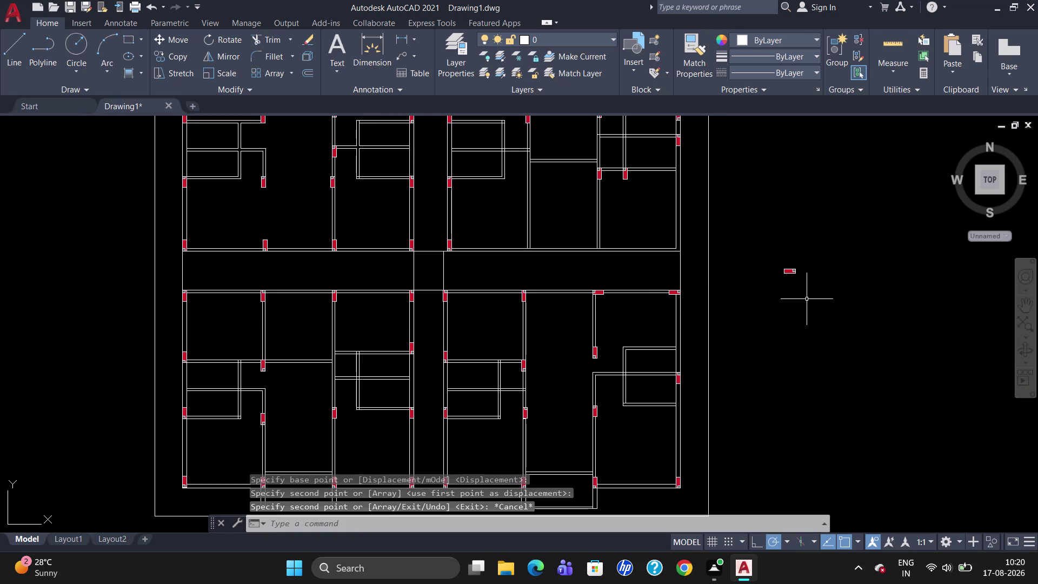
Mirror the copied column with the source erased, then select the mirrored column.
key(m)
key(i)
key(Return)
scroll(up, 3)
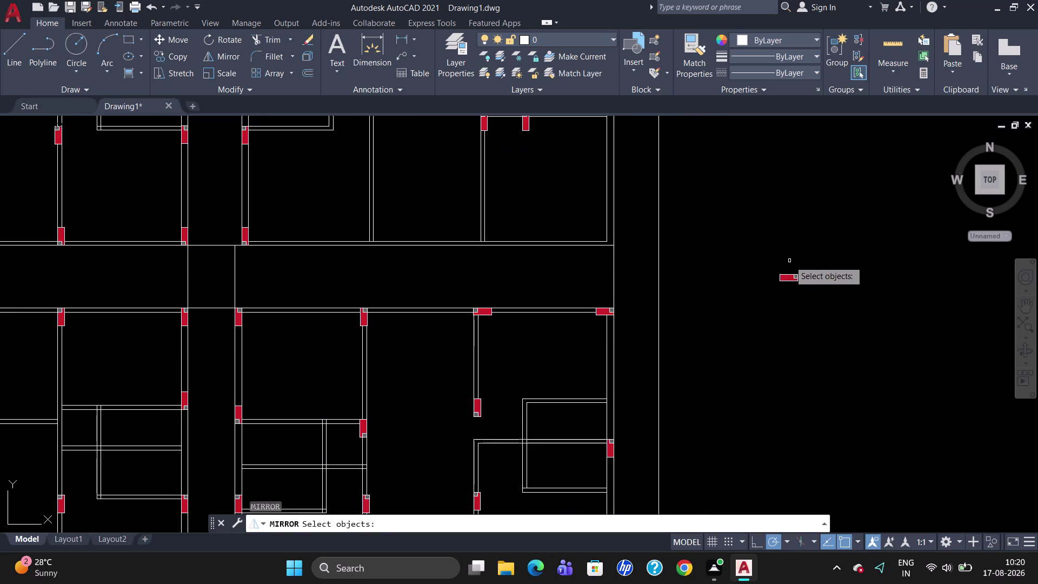
click(795, 286)
click(790, 278)
key(Return)
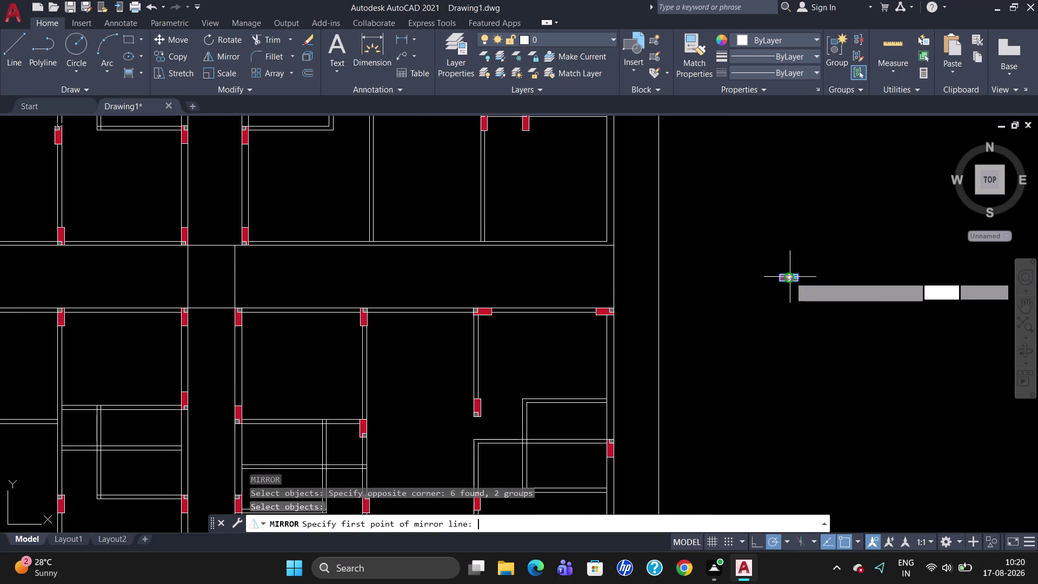
drag(762, 252, 812, 257)
click(812, 256)
drag(832, 289, 812, 257)
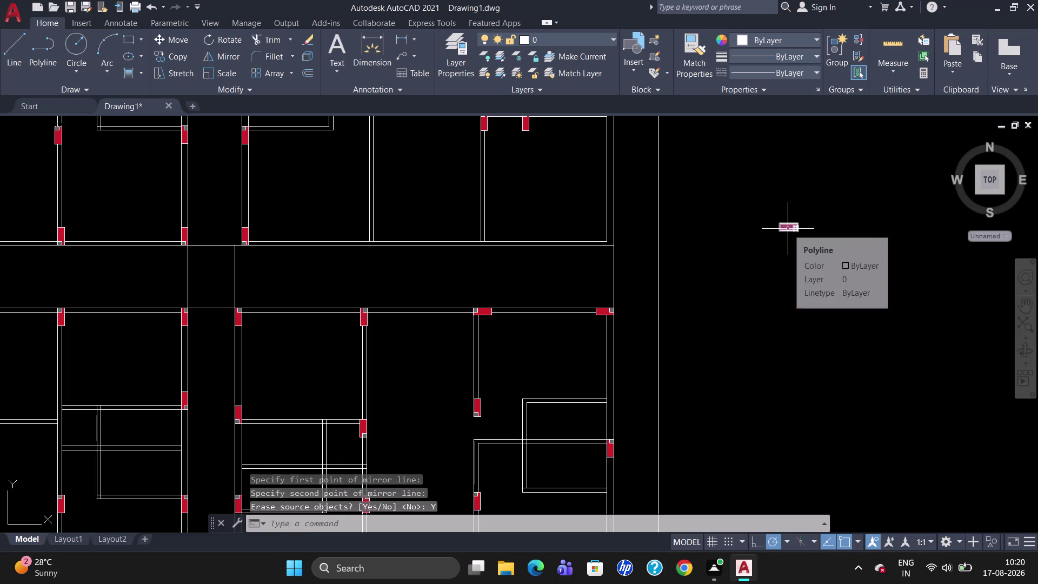
click(788, 229)
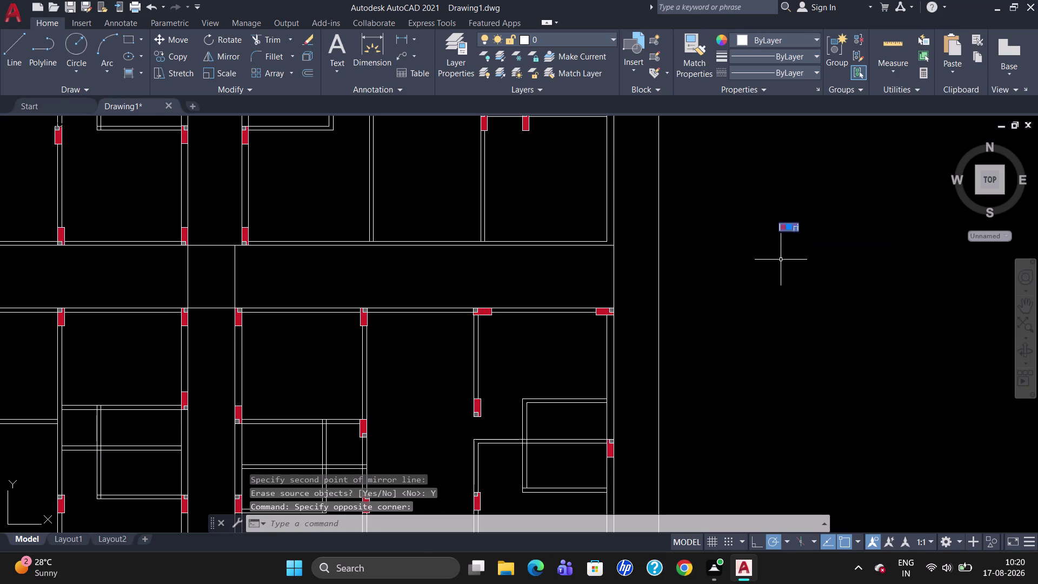
key(m)
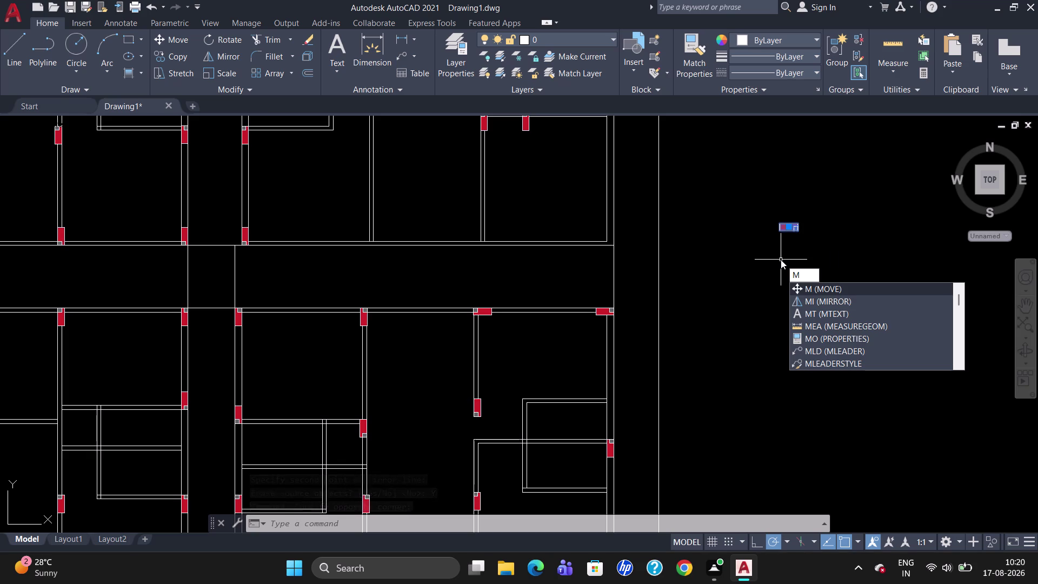
key(BackSpace)
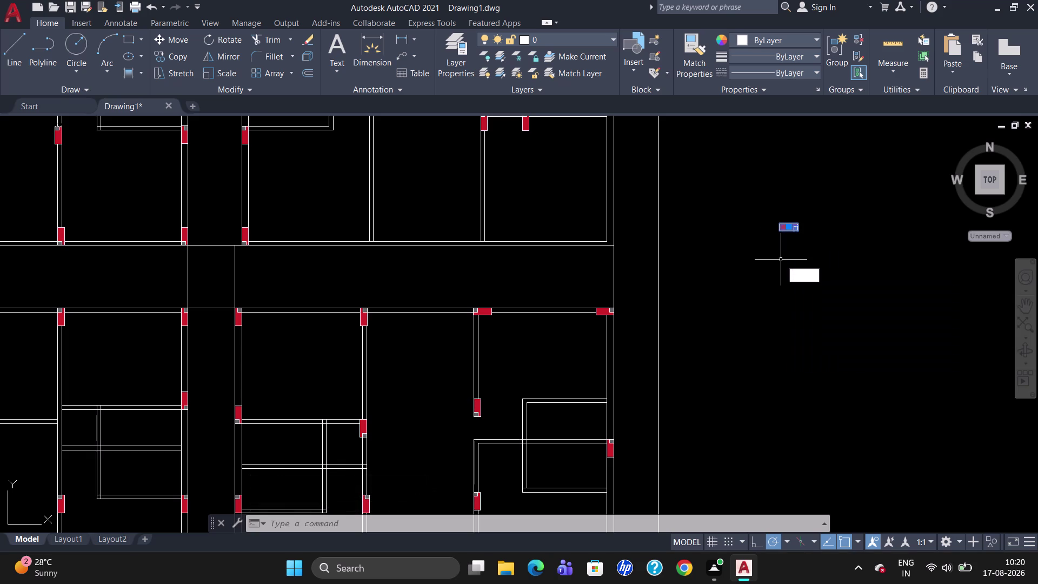
Move the mirrored column to the end of the corridor's upper wall.
key(m)
key(Return)
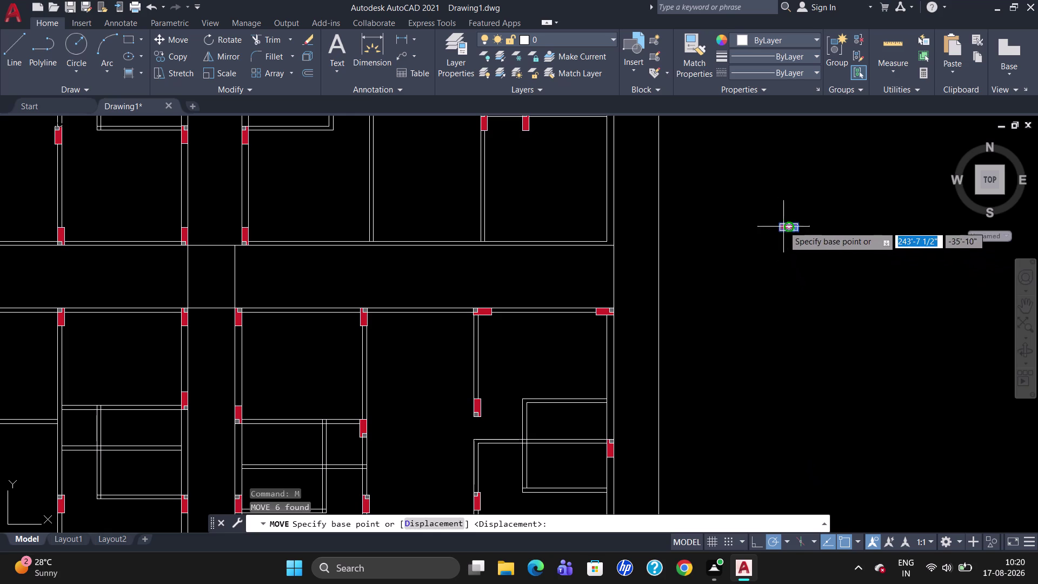
click(782, 224)
scroll(up, 3)
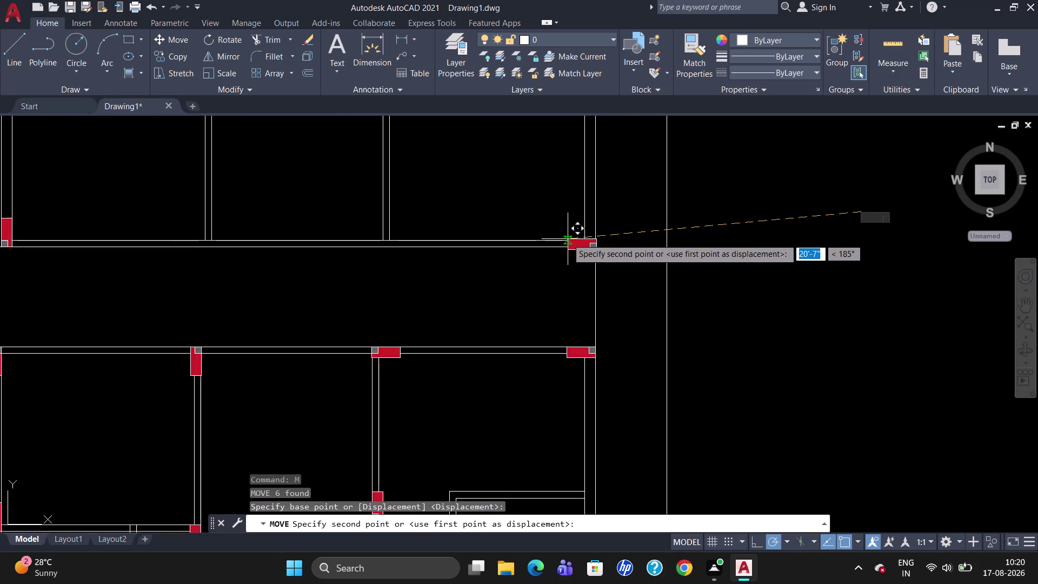
click(567, 239)
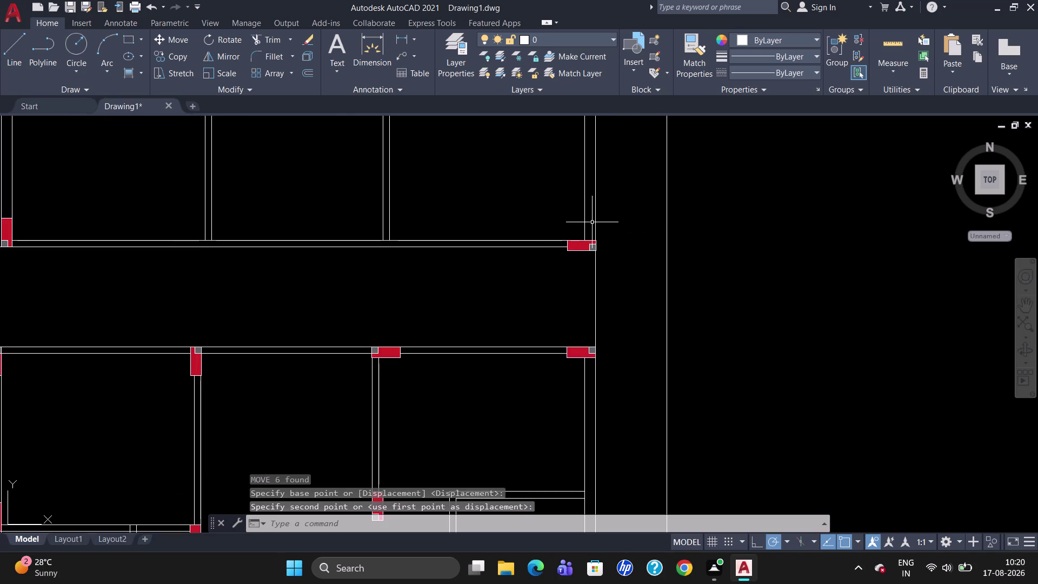
Move the column again so its corner aligns with the wall's outer corner.
click(586, 247)
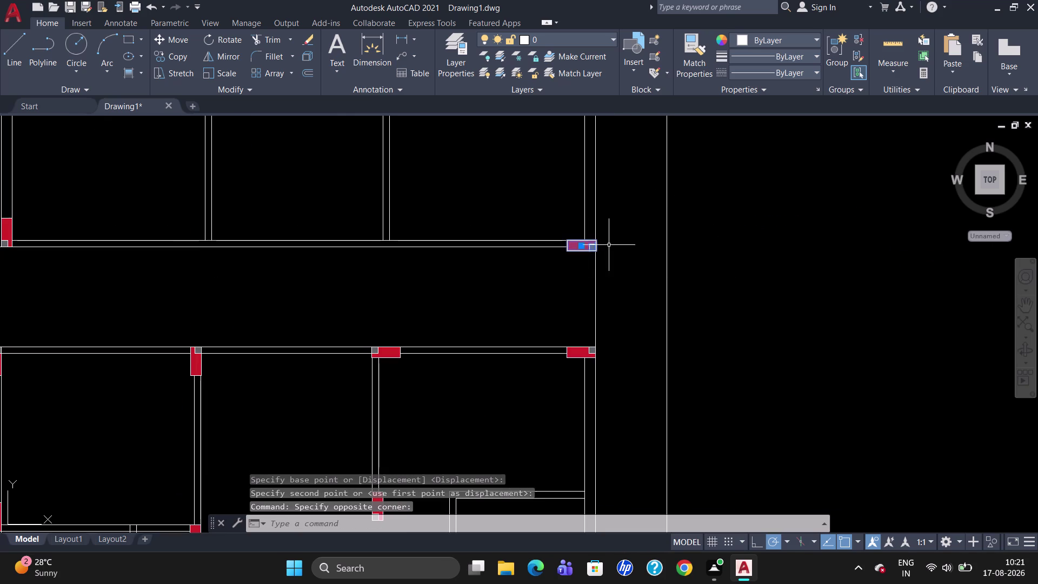
key(m)
key(Return)
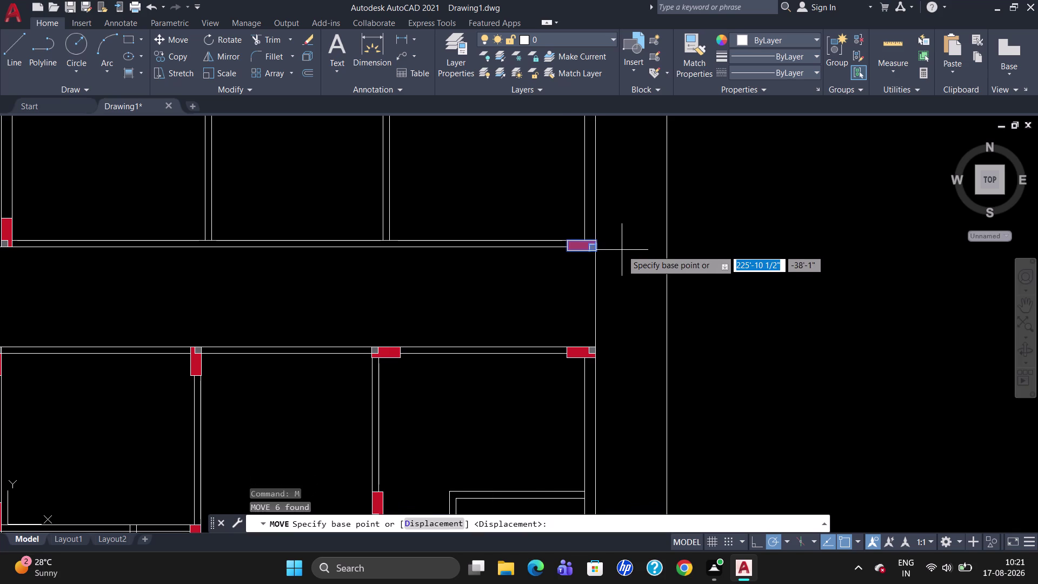
scroll(up, 3)
click(581, 253)
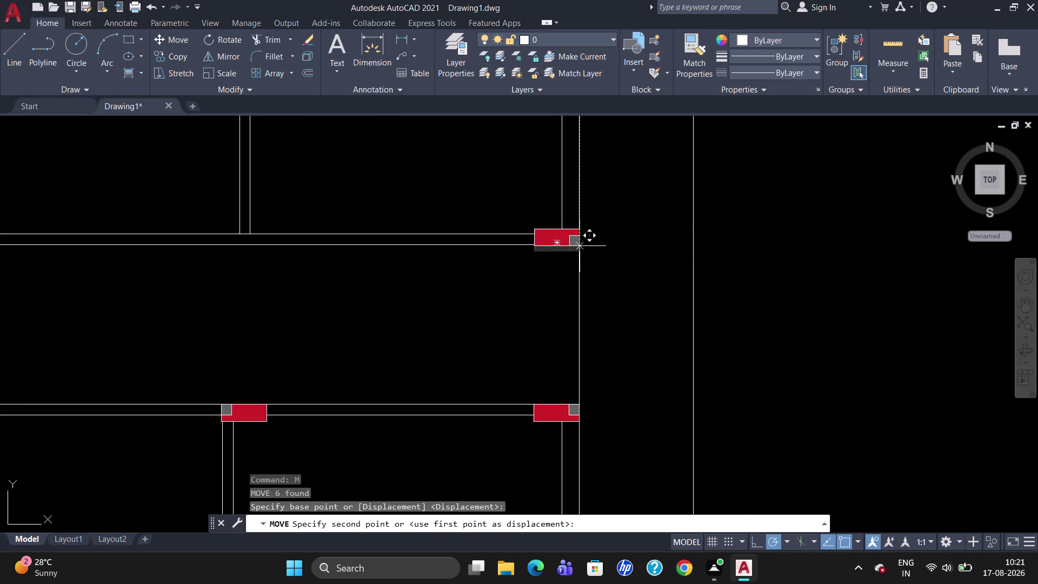
click(580, 241)
scroll(down, 3)
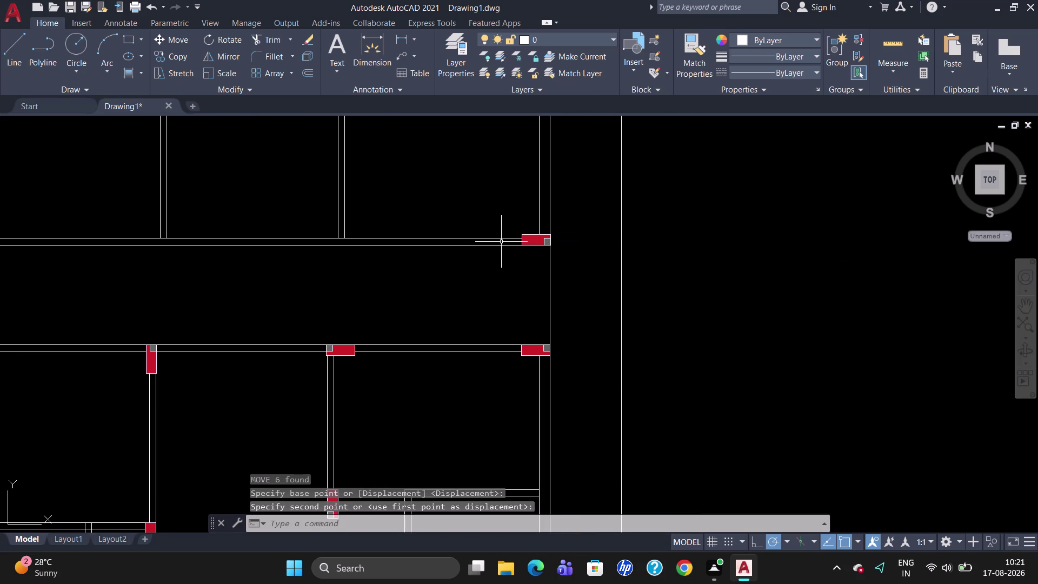
scroll(down, 3)
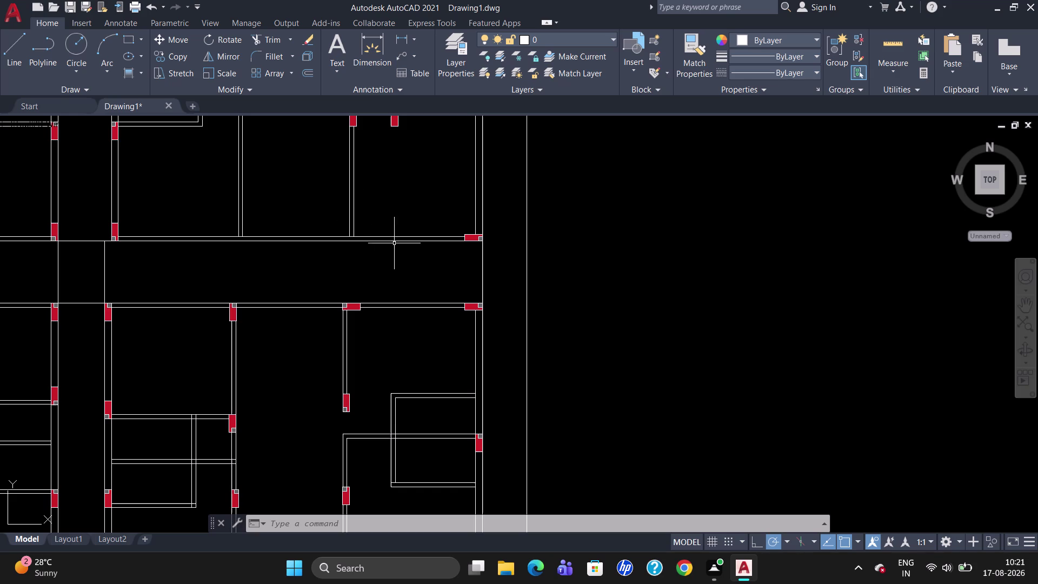
scroll(down, 3)
scroll(up, 3)
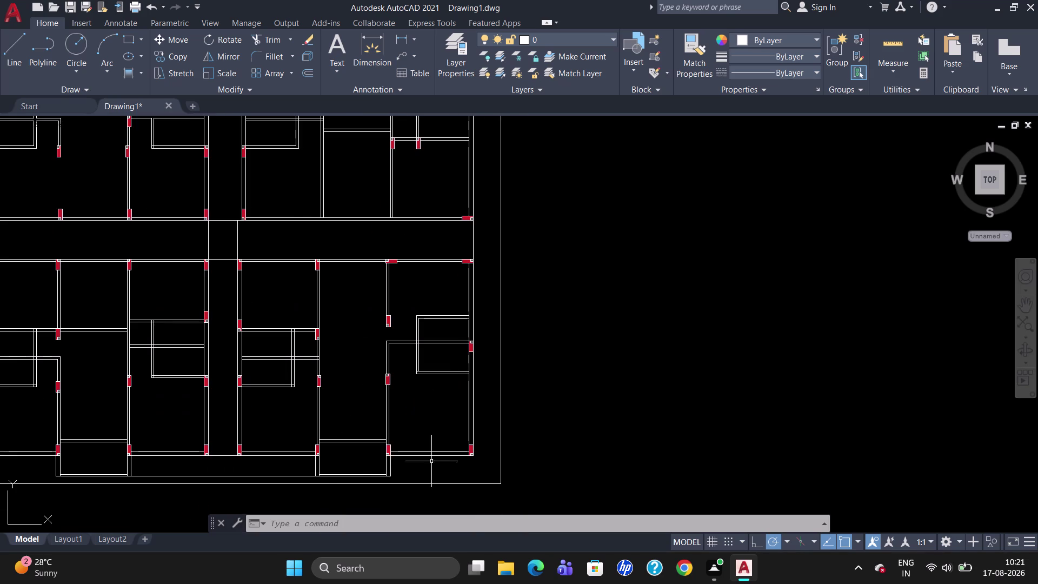
scroll(down, 3)
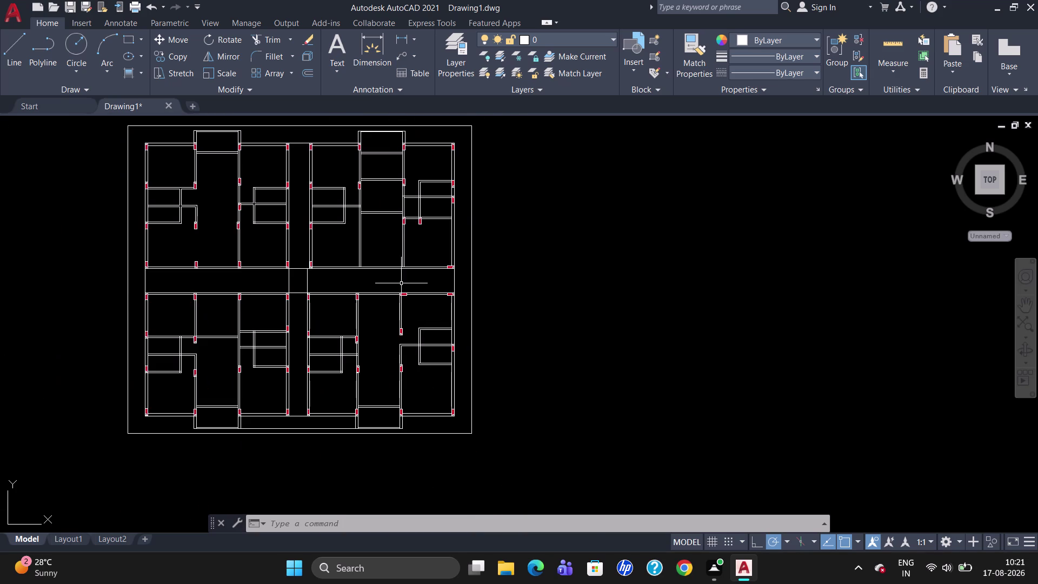
scroll(up, 3)
scroll(down, 3)
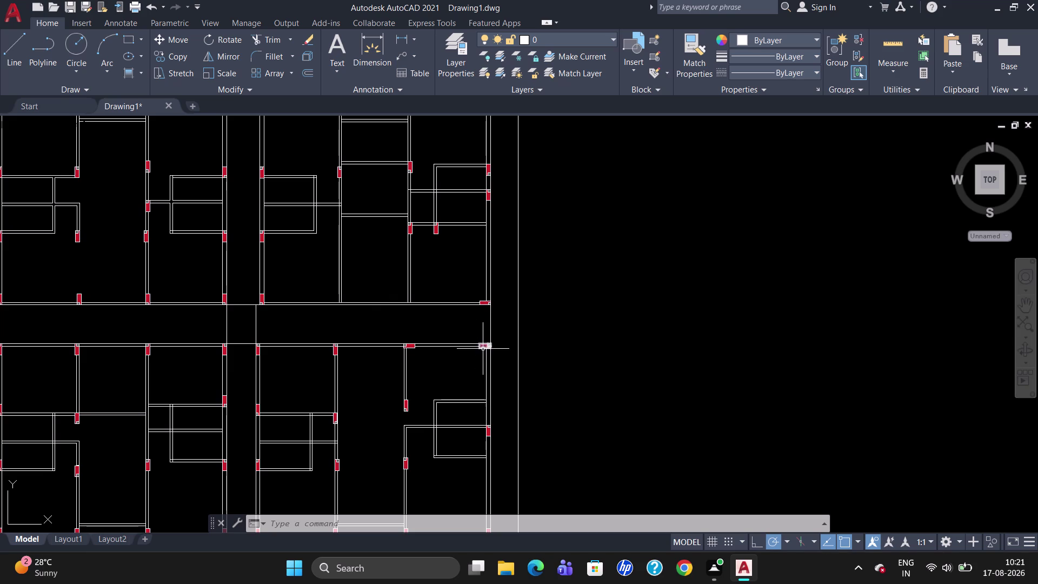
click(484, 302)
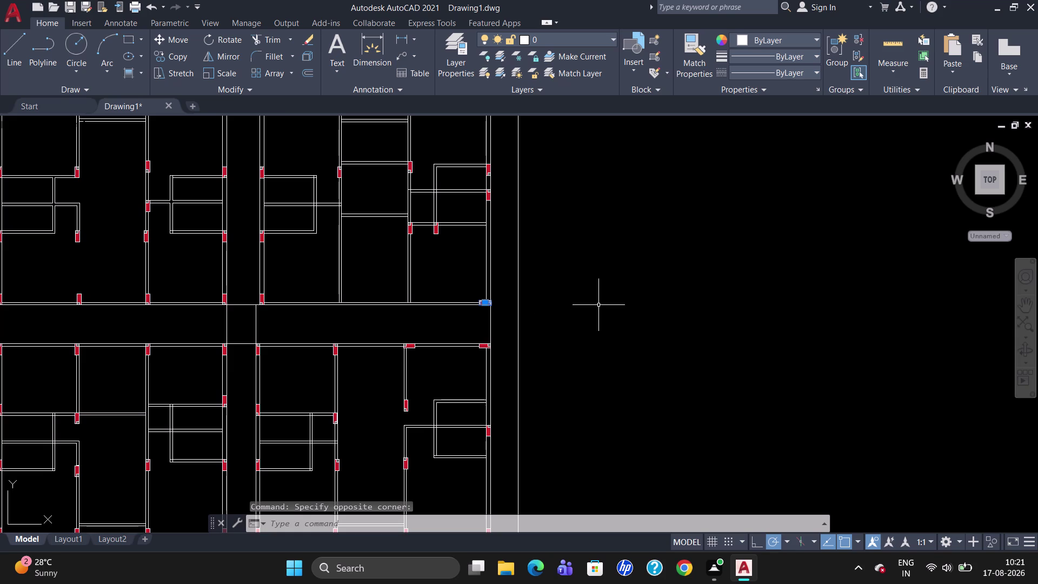
Copy a column to empty space right of the plan.
text(CO)
key(Return)
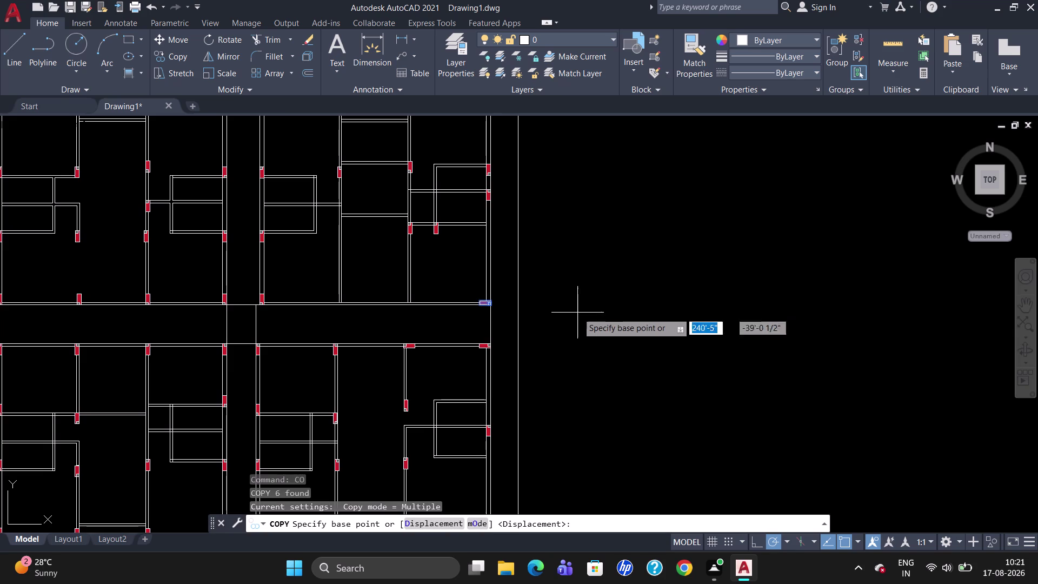
drag(477, 304, 485, 311)
click(698, 320)
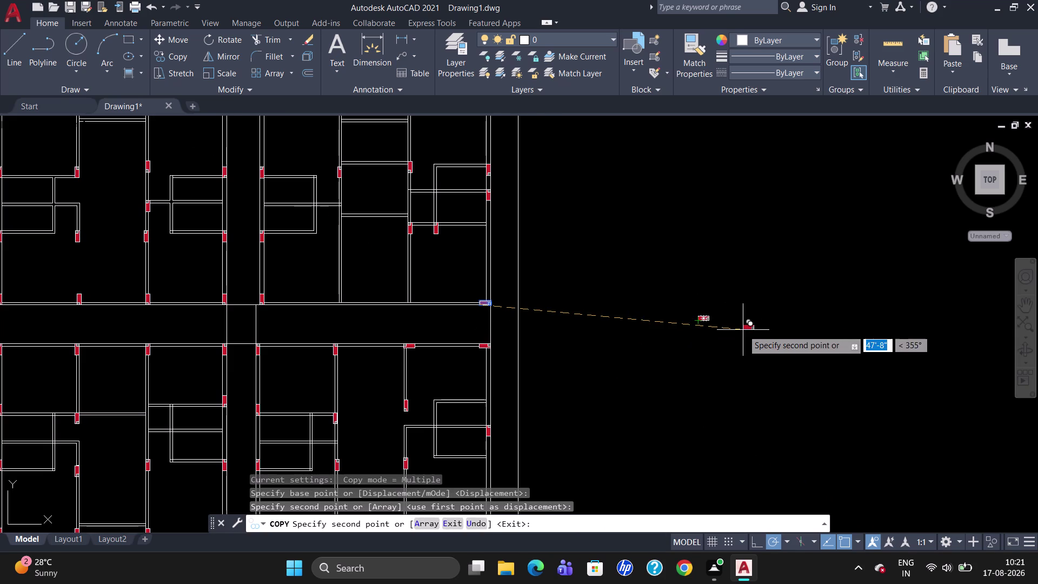
key(Escape)
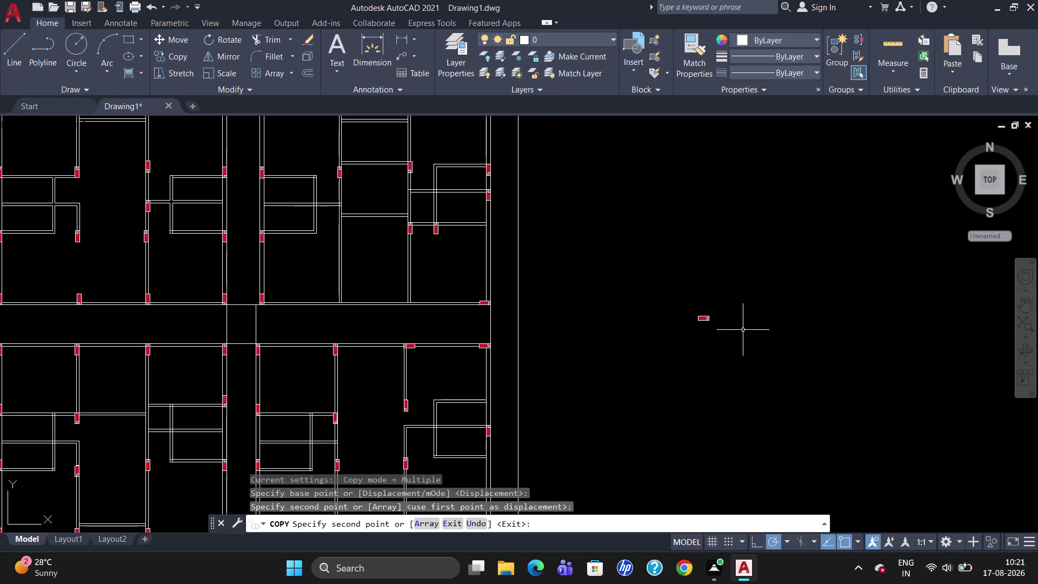
Rotate the spare column piece around a picked base point.
text(RO)
key(Return)
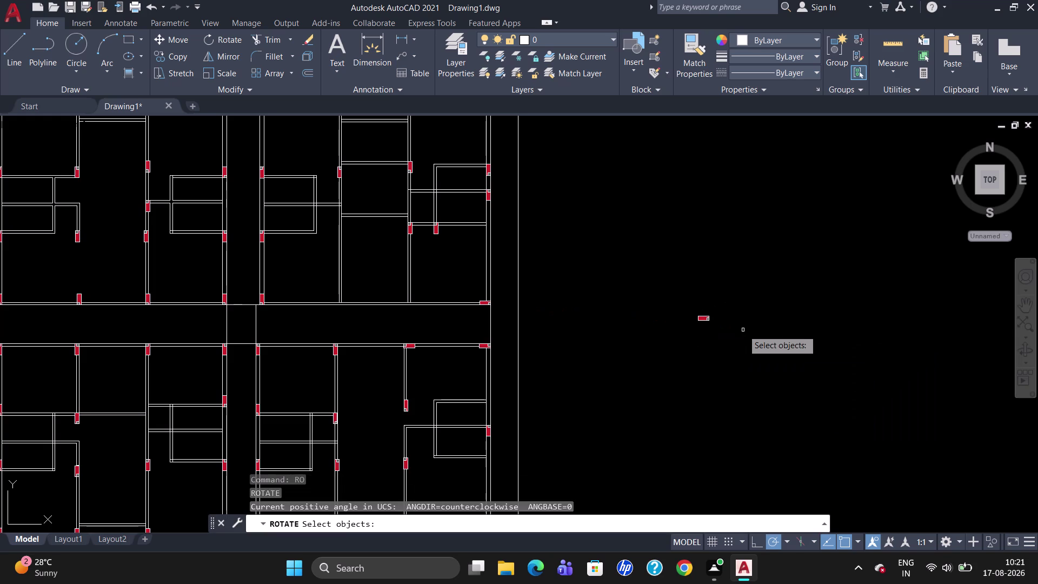
drag(744, 326, 688, 353)
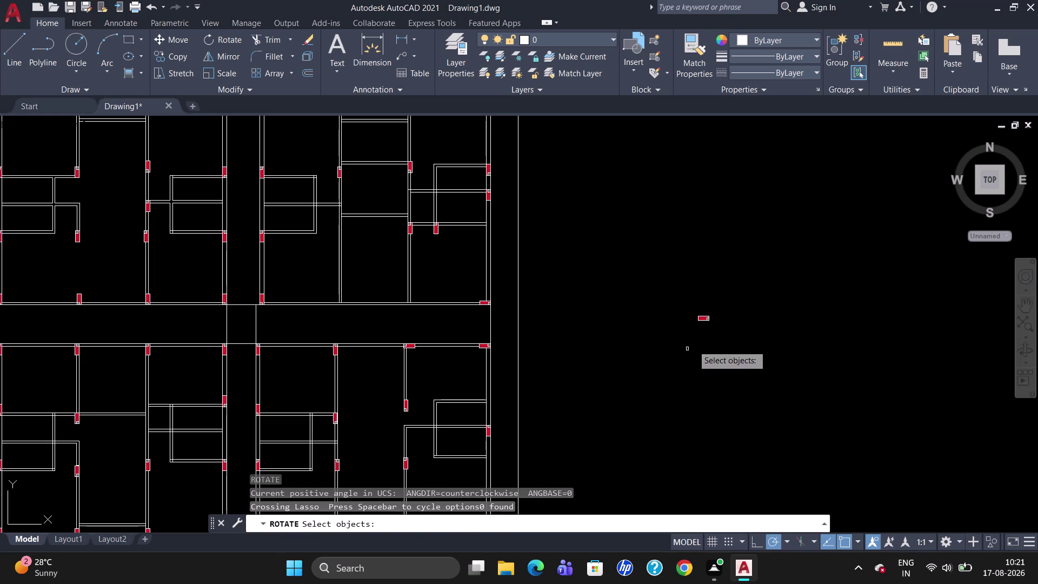
drag(726, 324, 685, 331)
key(Return)
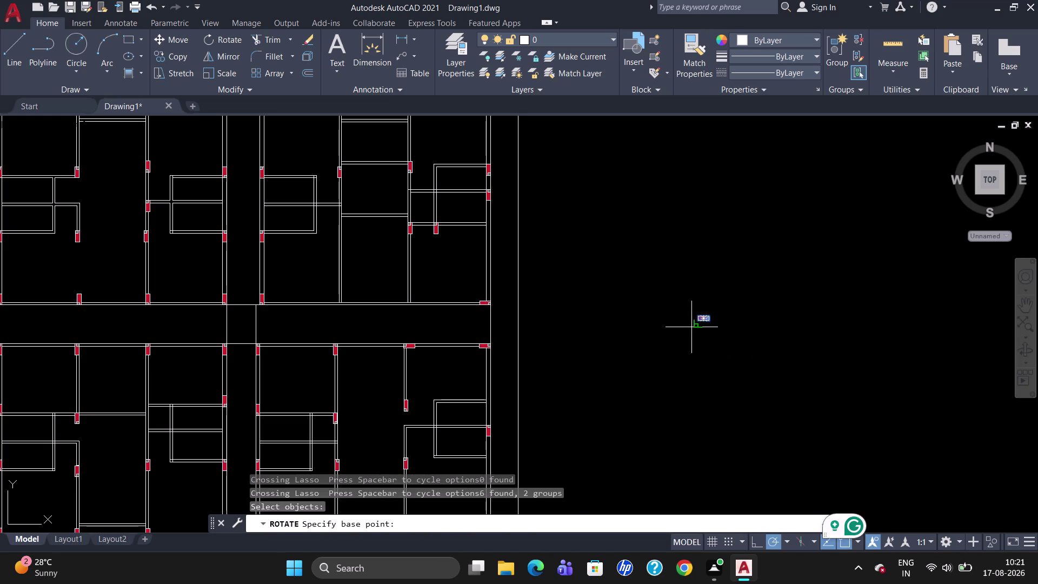
click(703, 317)
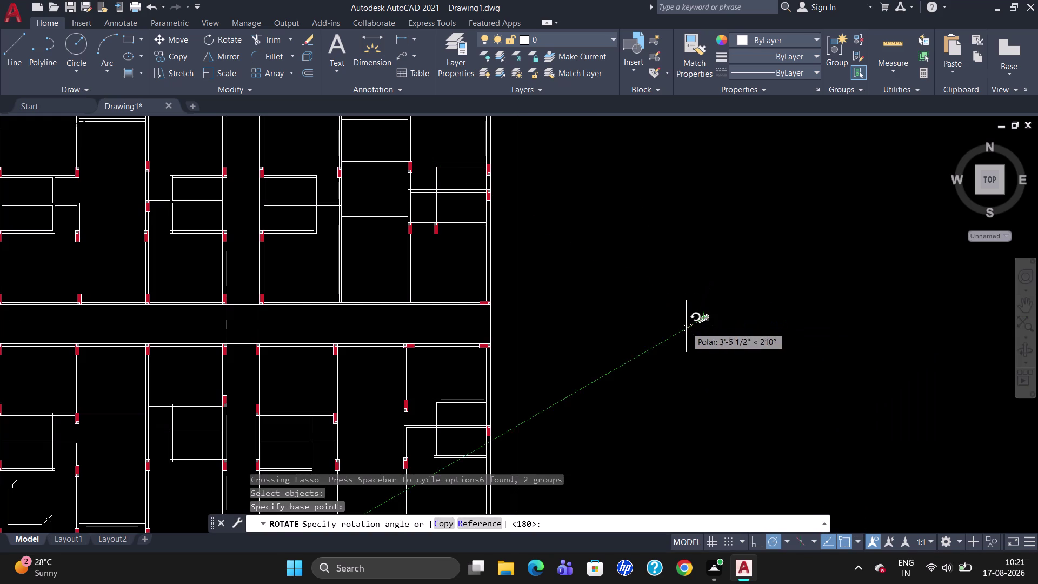
click(685, 319)
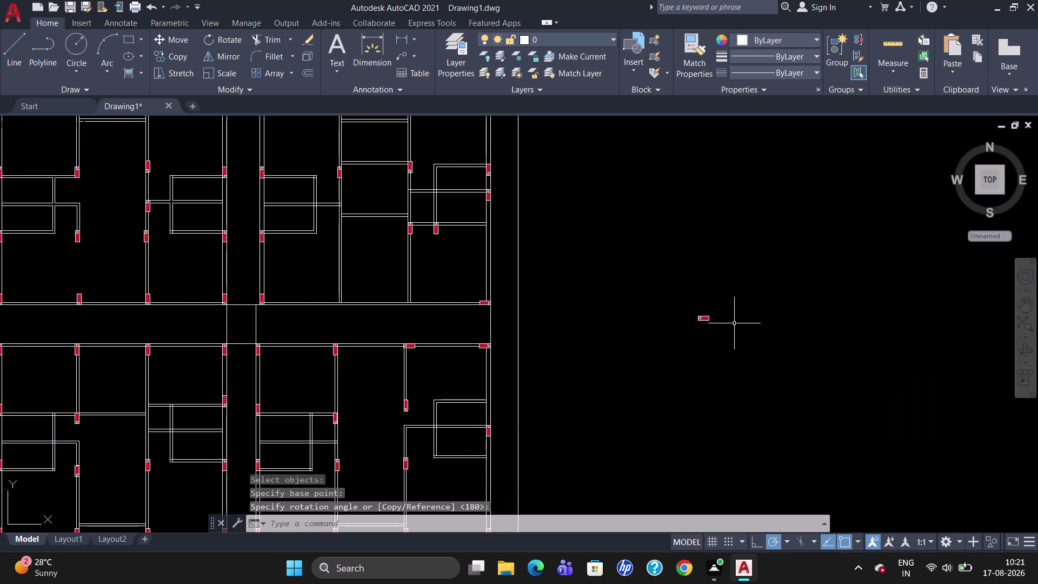
Mirror the spare column downward, erasing the original.
click(704, 321)
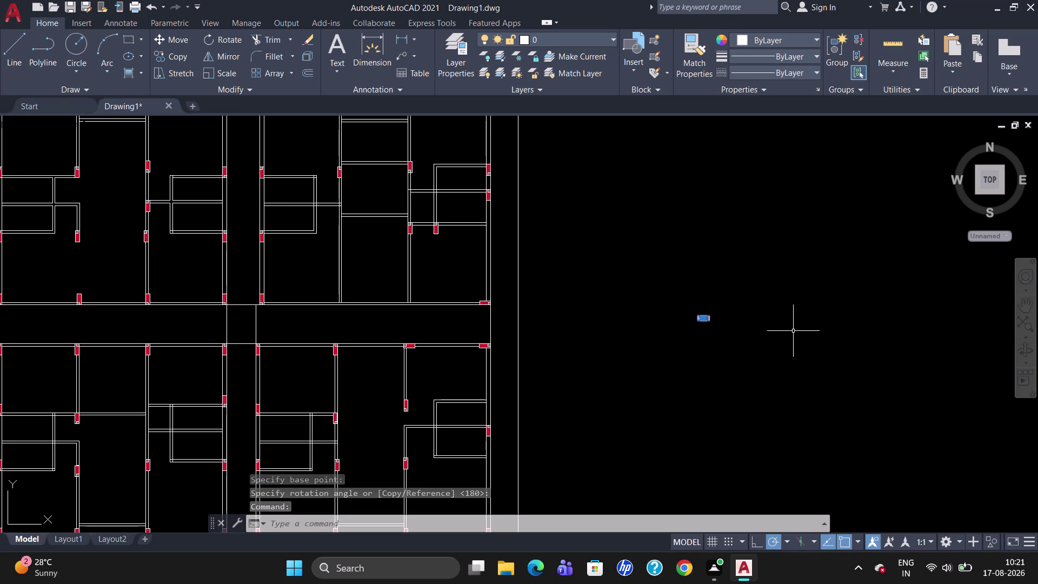
key(Escape)
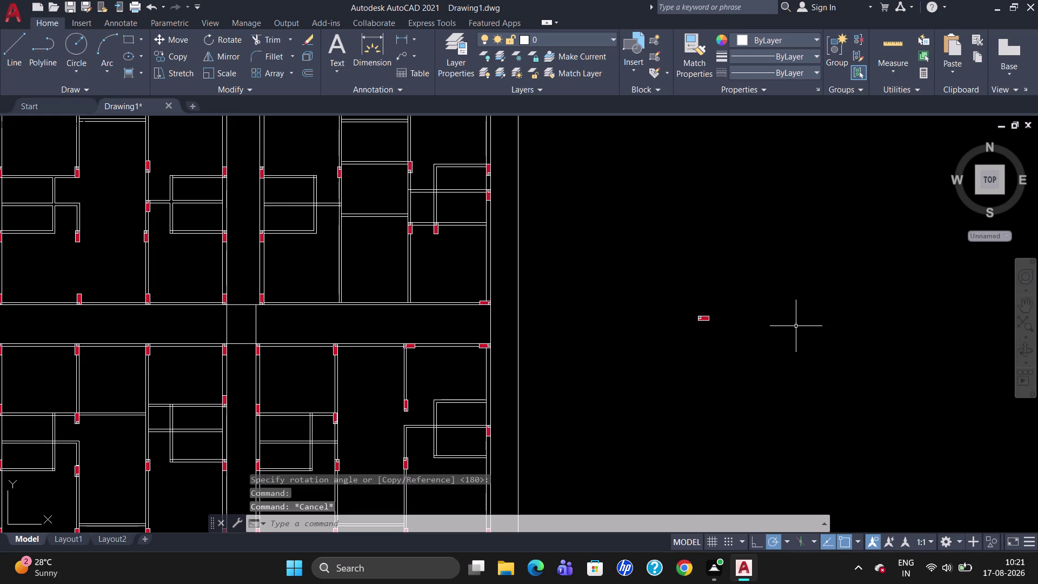
drag(804, 332, 646, 329)
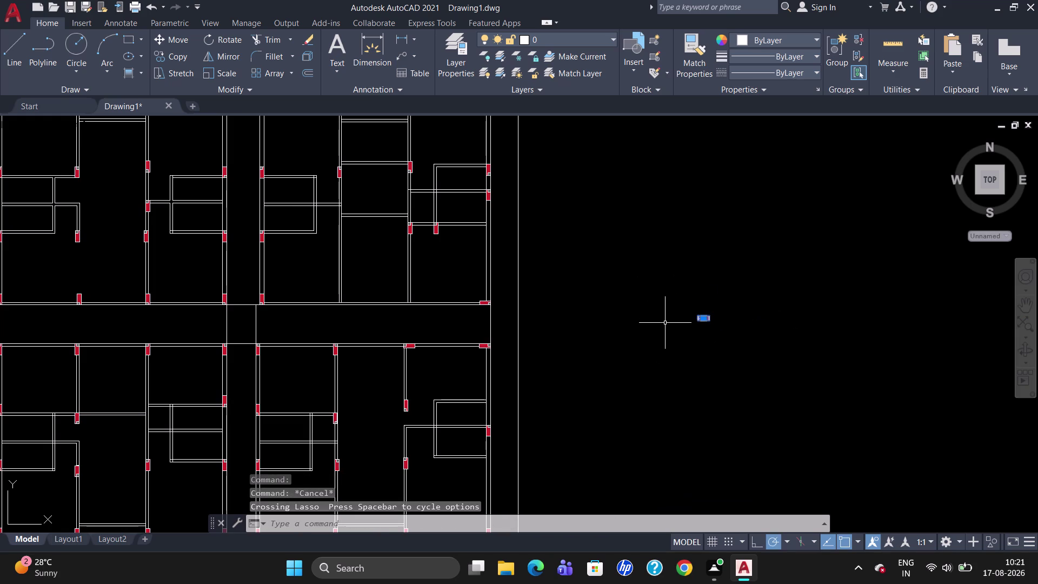
text(MI)
key(Return)
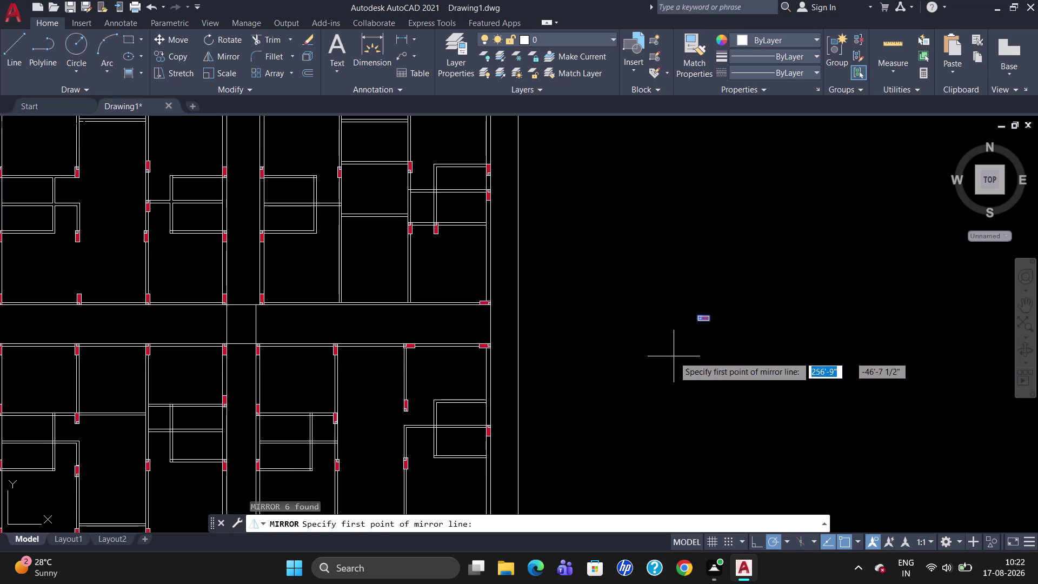
drag(662, 354, 774, 355)
click(775, 354)
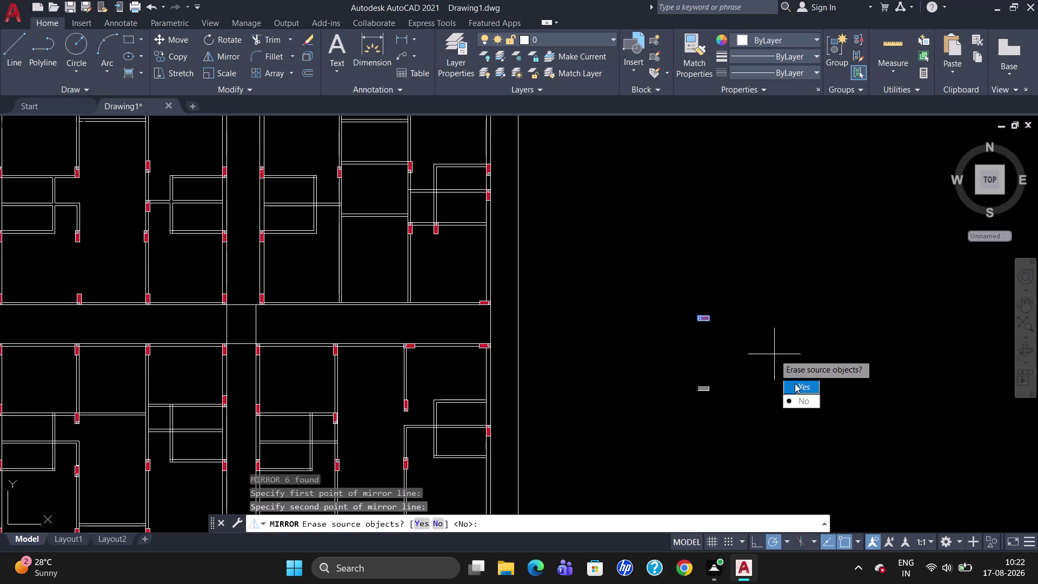
drag(799, 384, 774, 355)
click(710, 387)
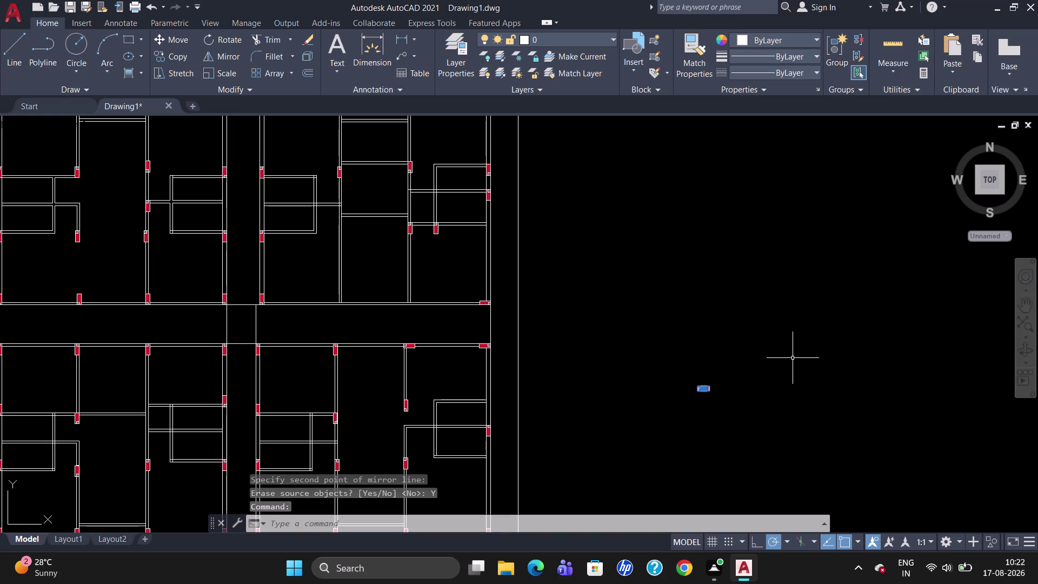
text(CO)
key(Return)
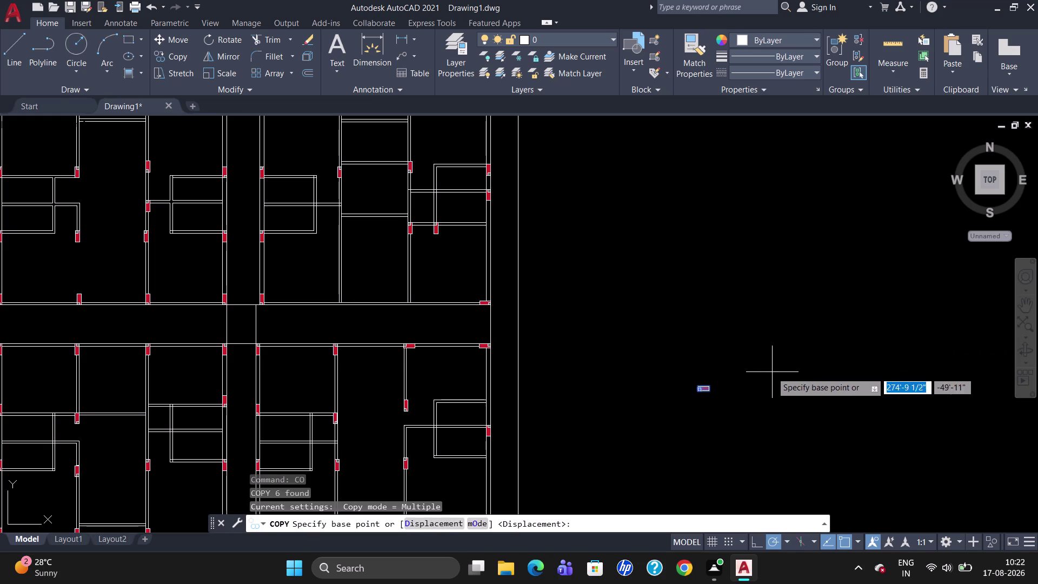
Place a copy of the spare column at the corner of the horizontal wall.
click(699, 386)
scroll(up, 3)
scroll(up, 3)
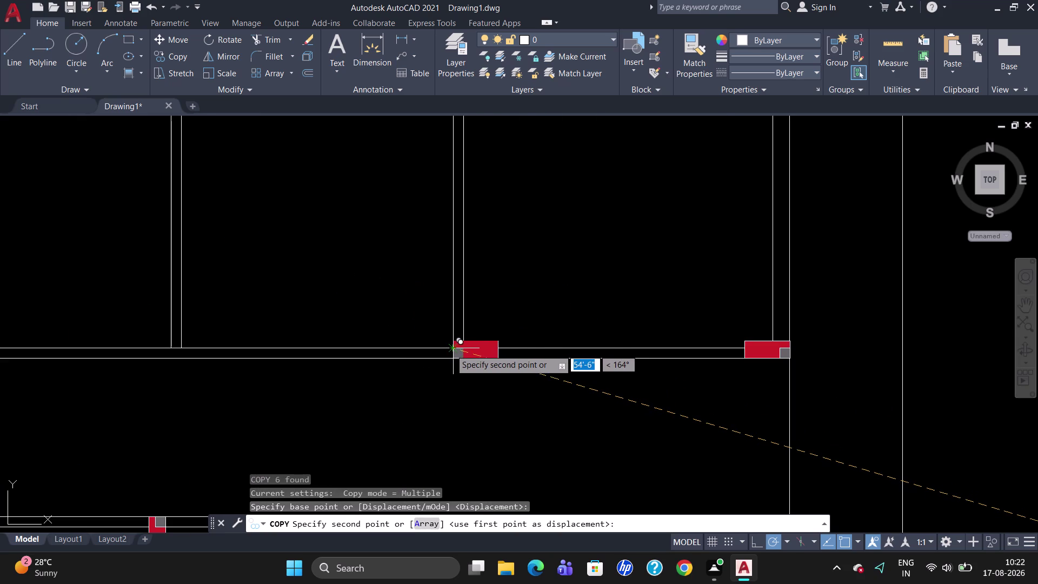
scroll(up, 3)
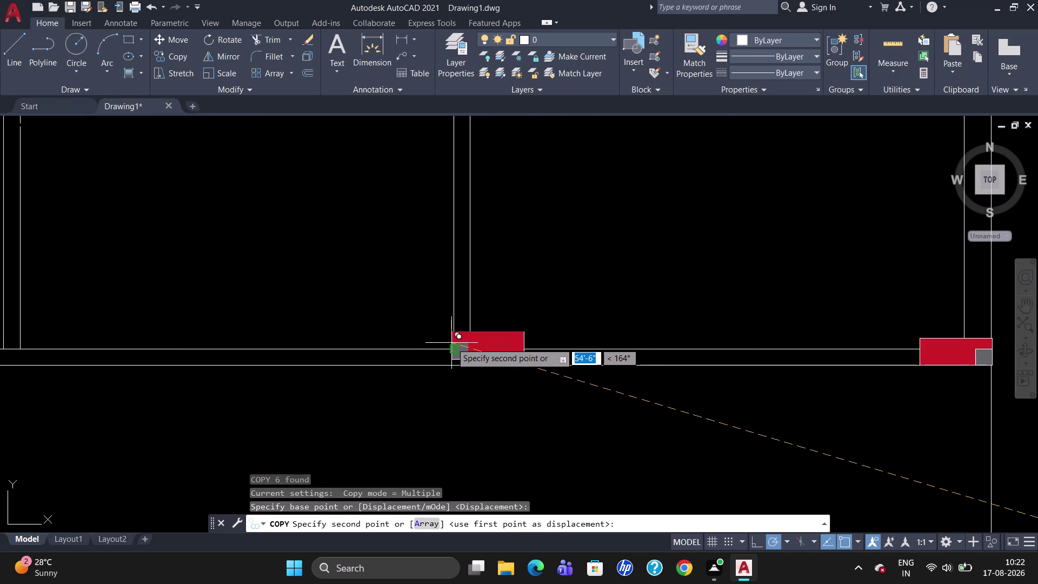
click(450, 351)
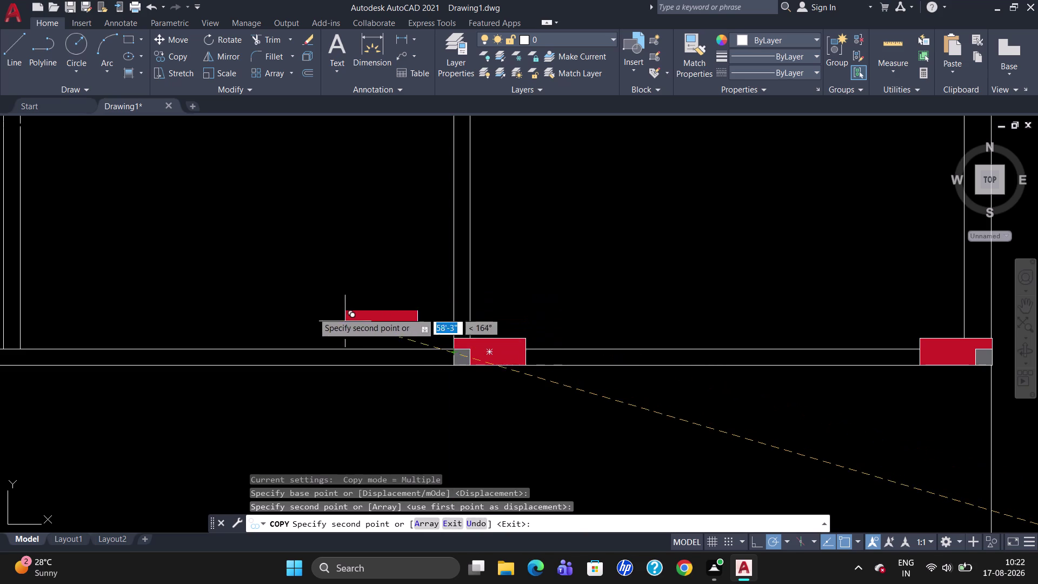
scroll(down, 3)
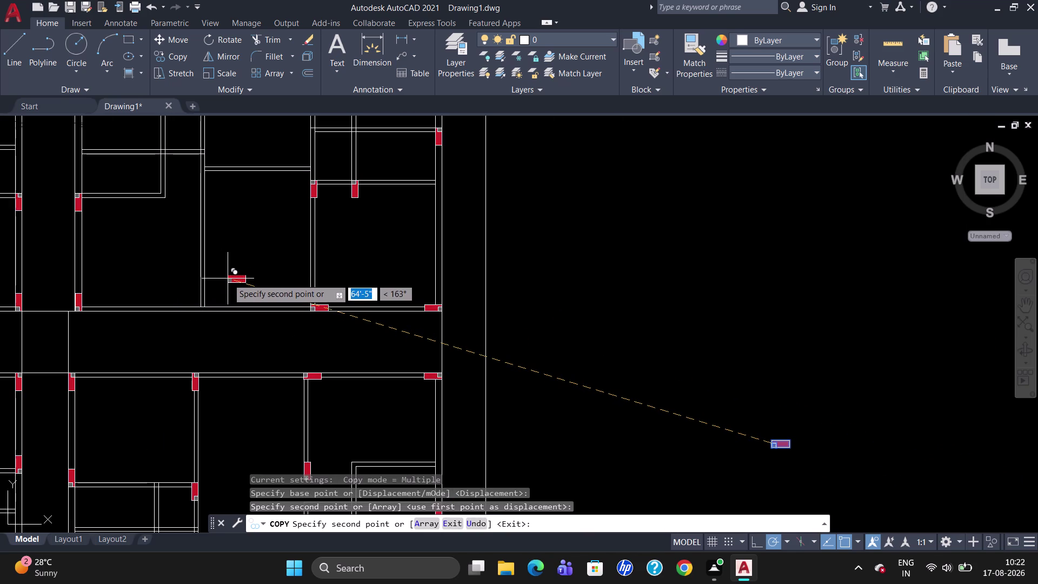
End copying, delete the leftover column outside the plan, and pan back to the plan.
key(Escape)
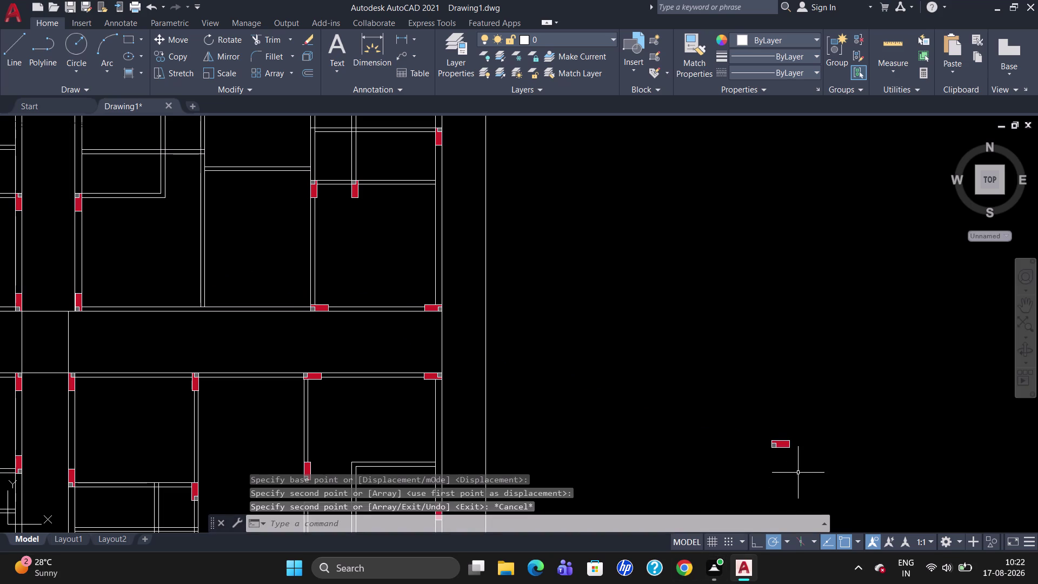
drag(787, 440, 758, 440)
key(Delete)
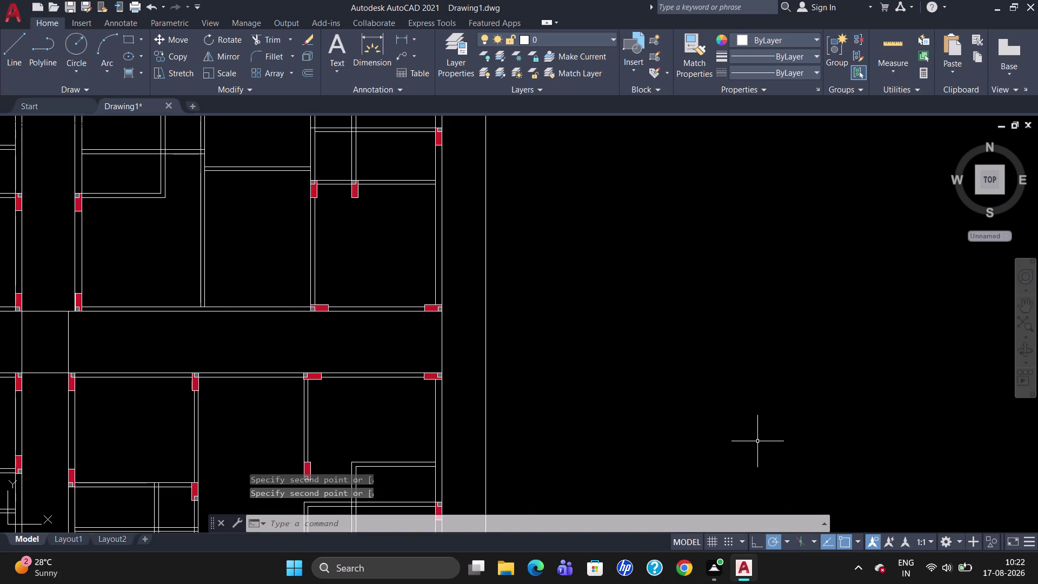
scroll(down, 3)
scroll(up, 3)
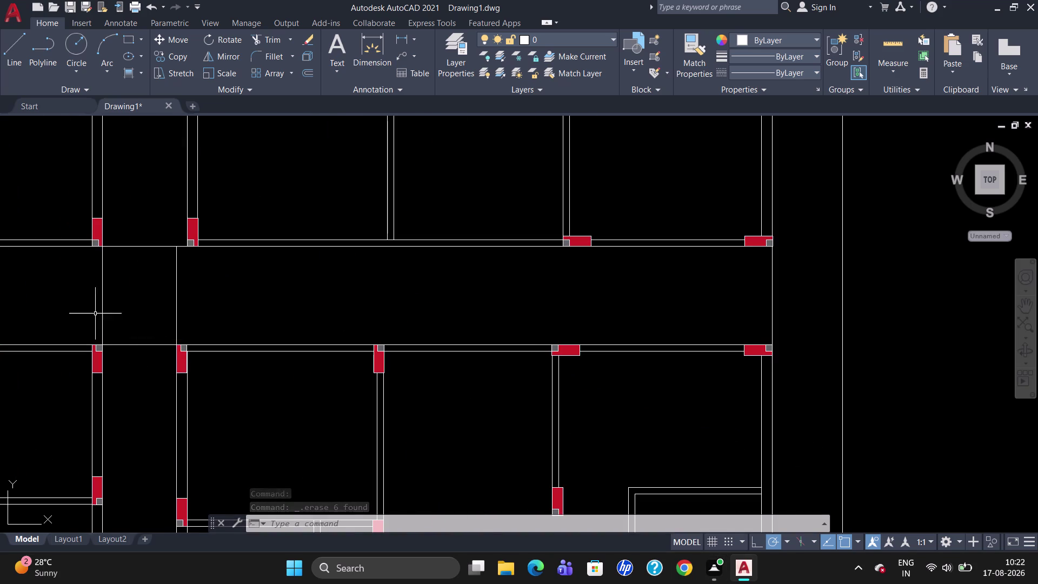
scroll(down, 3)
scroll(up, 3)
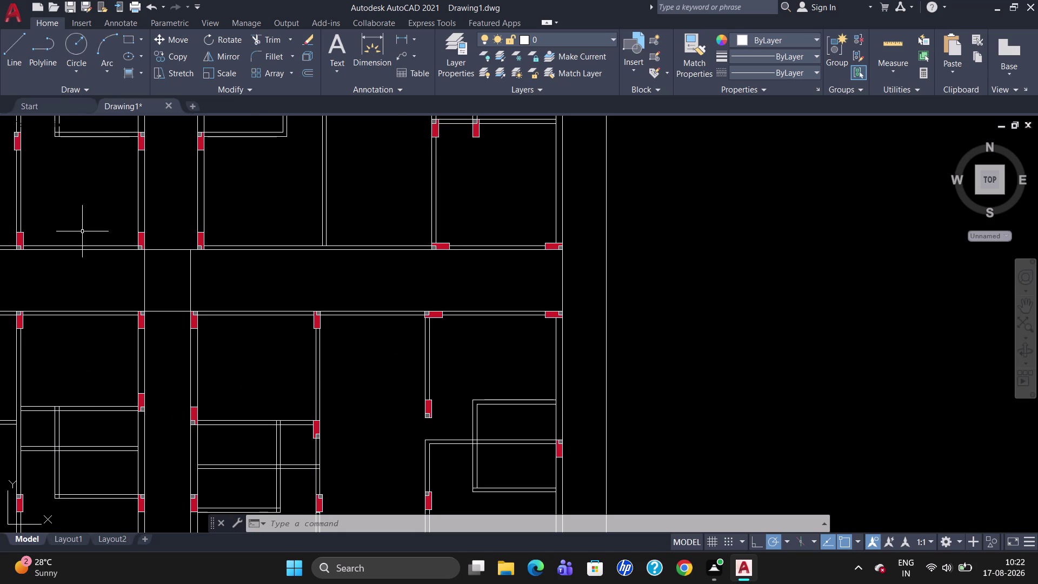
scroll(down, 3)
scroll(up, 3)
scroll(down, 3)
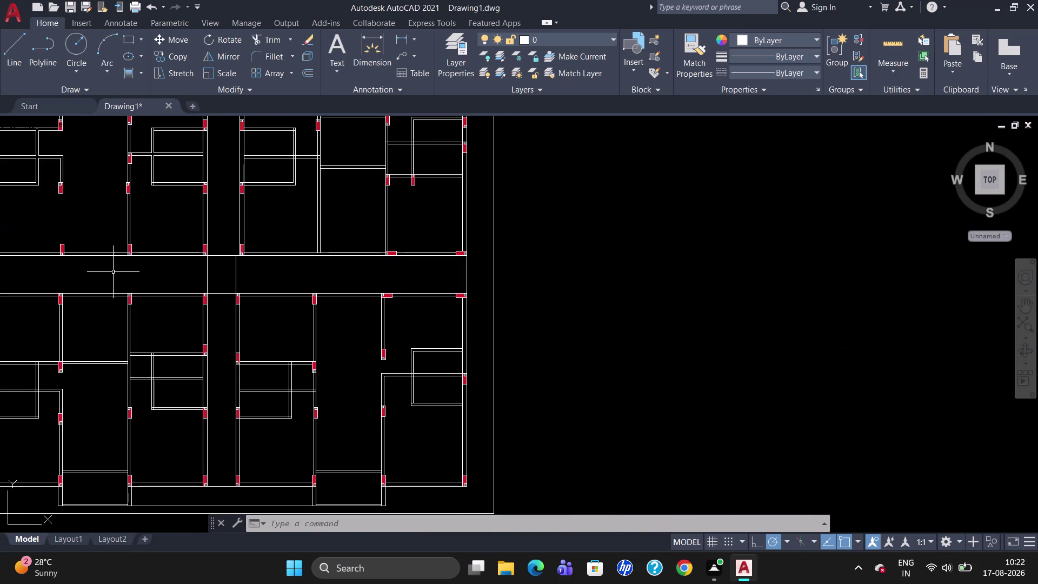
scroll(down, 3)
scroll(up, 3)
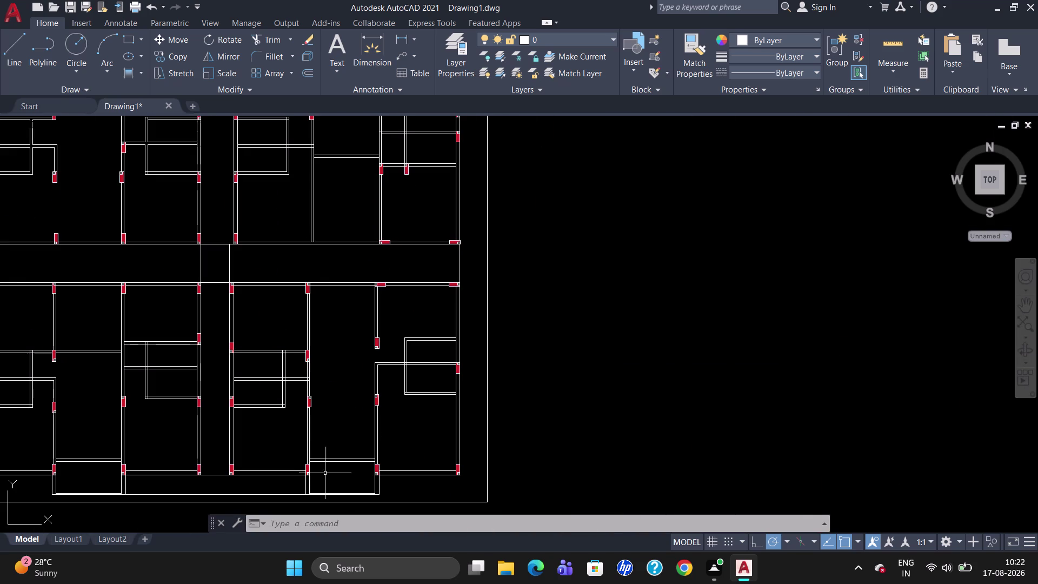
Copy the lower vertical column up onto the corridor's upper wall junction.
click(310, 470)
text(C)
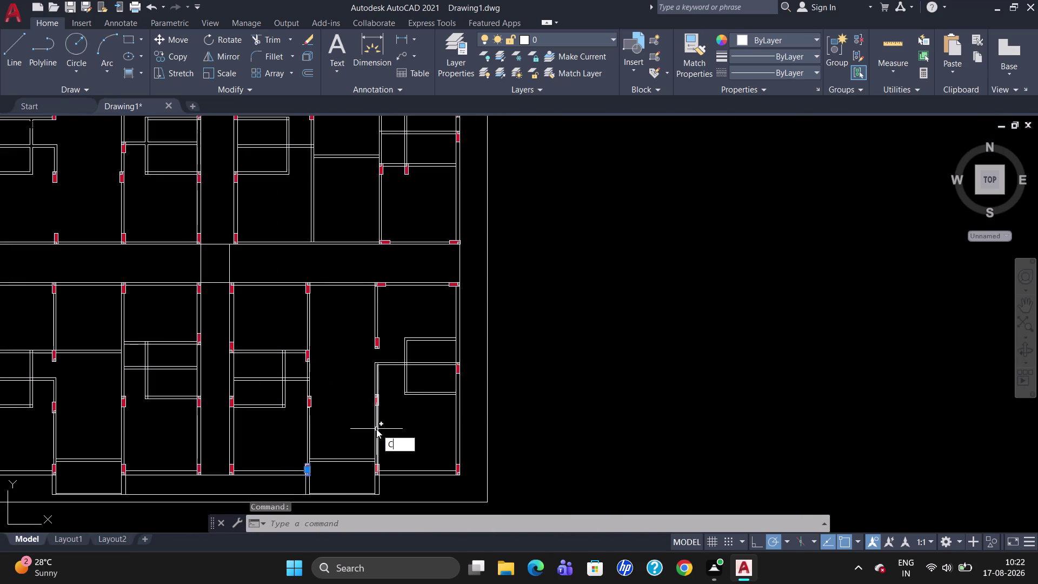
text(O)
key(Return)
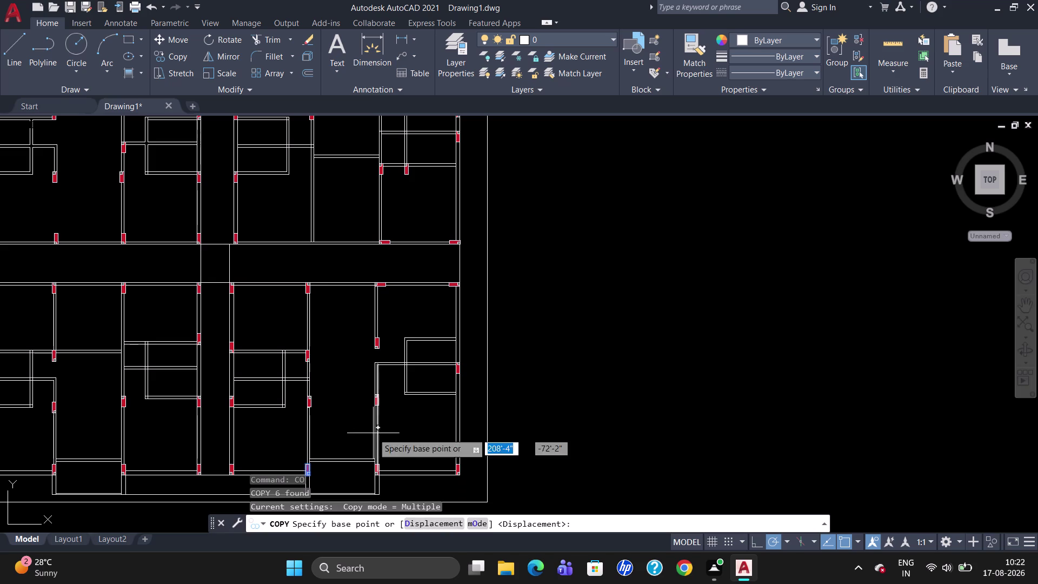
click(313, 465)
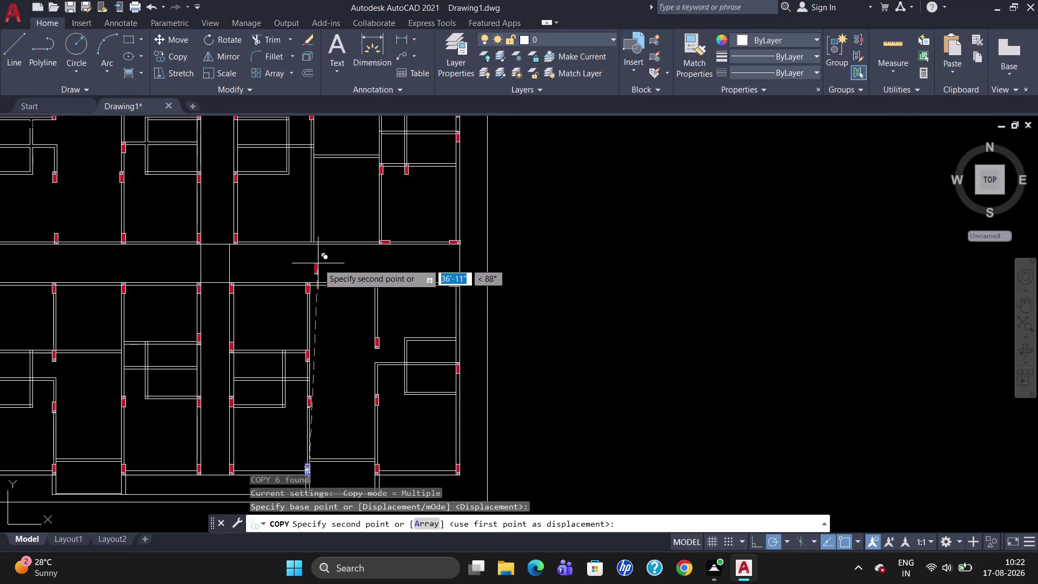
scroll(up, 3)
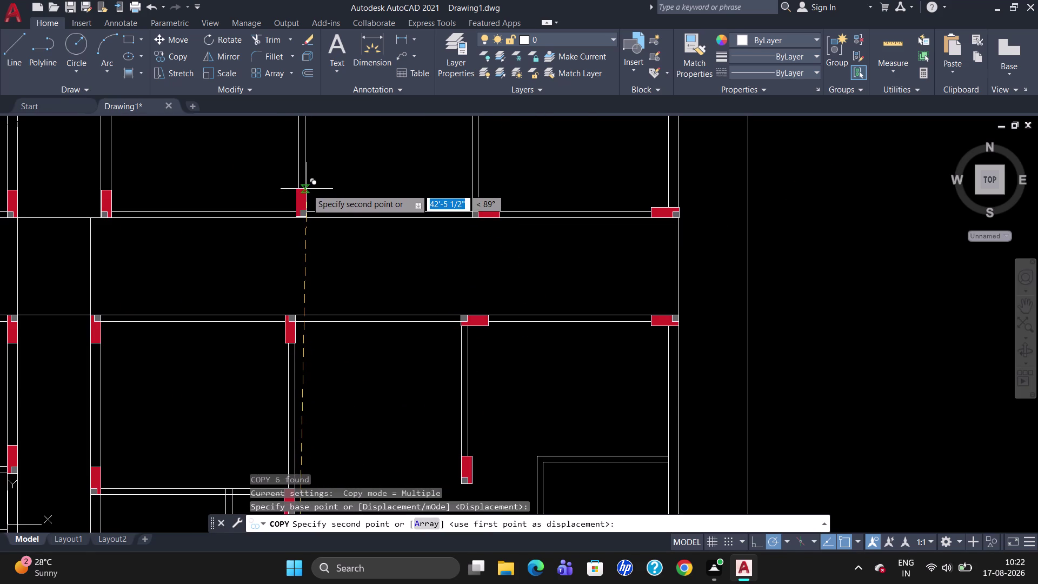
click(307, 189)
key(Escape)
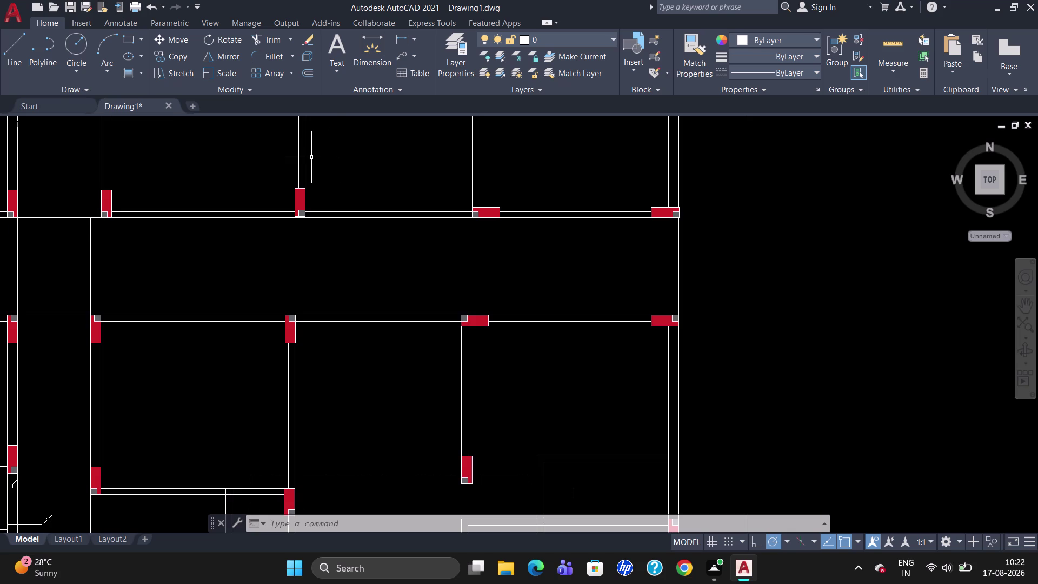
scroll(up, 3)
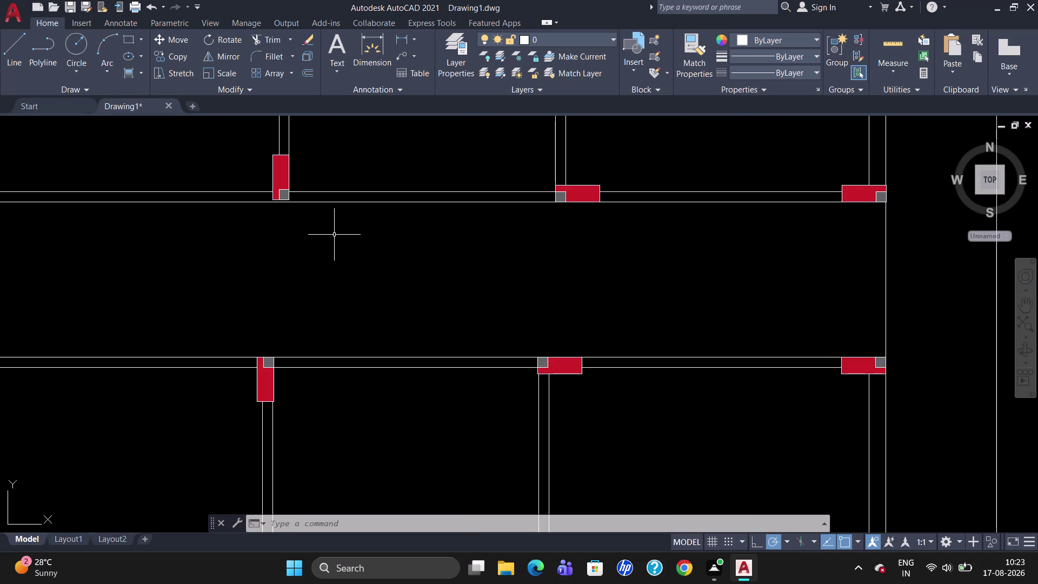
Move the upper vertical column flush against the corridor's upper wall junction.
click(281, 163)
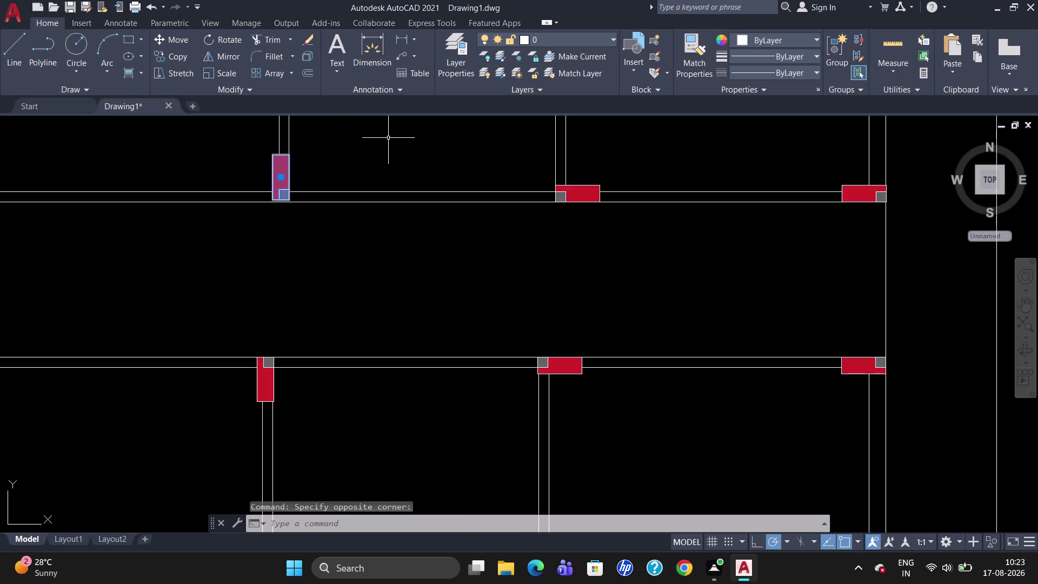
key(m)
key(Return)
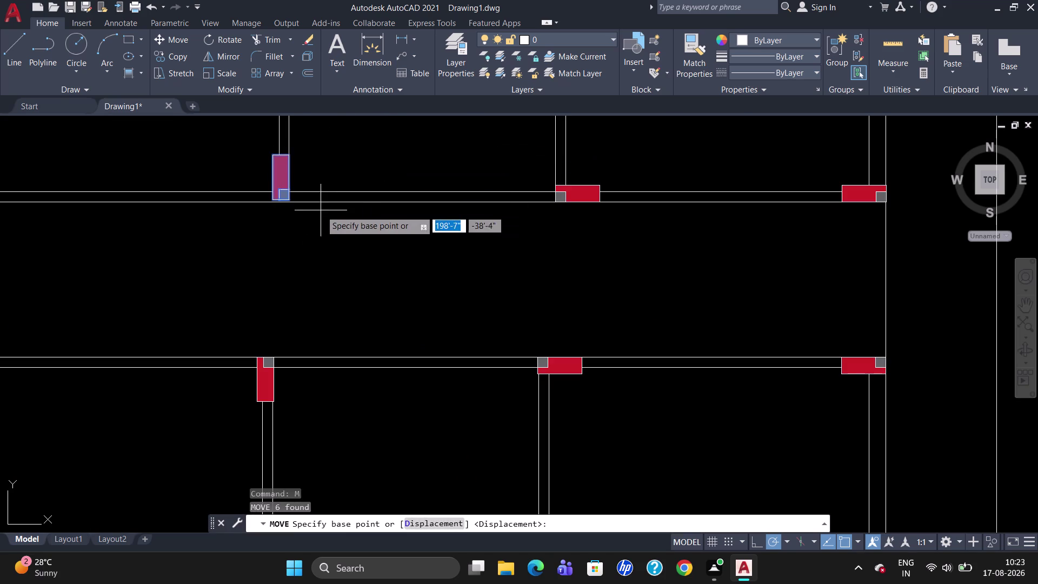
scroll(up, 3)
click(274, 195)
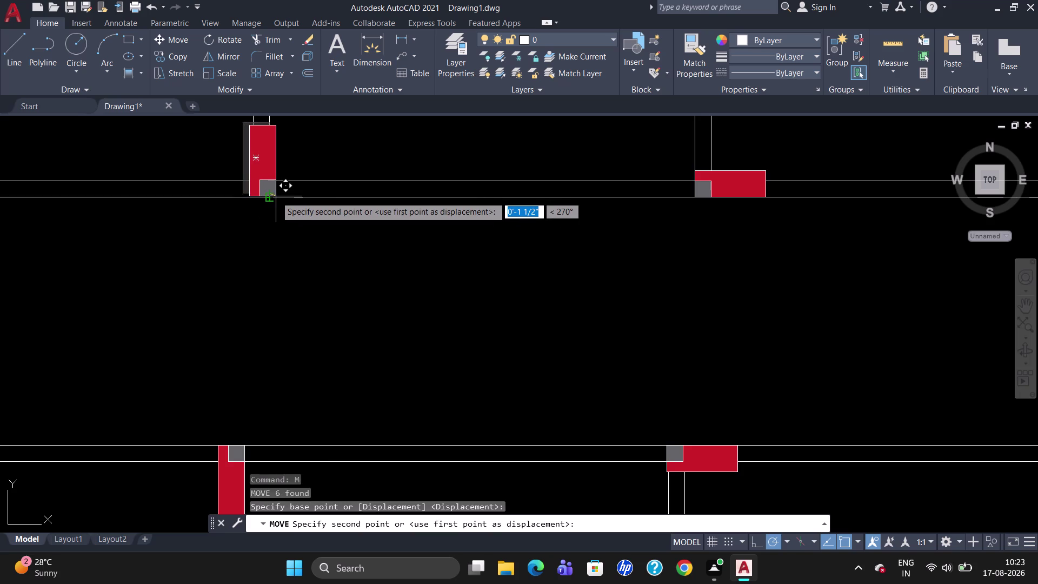
click(273, 196)
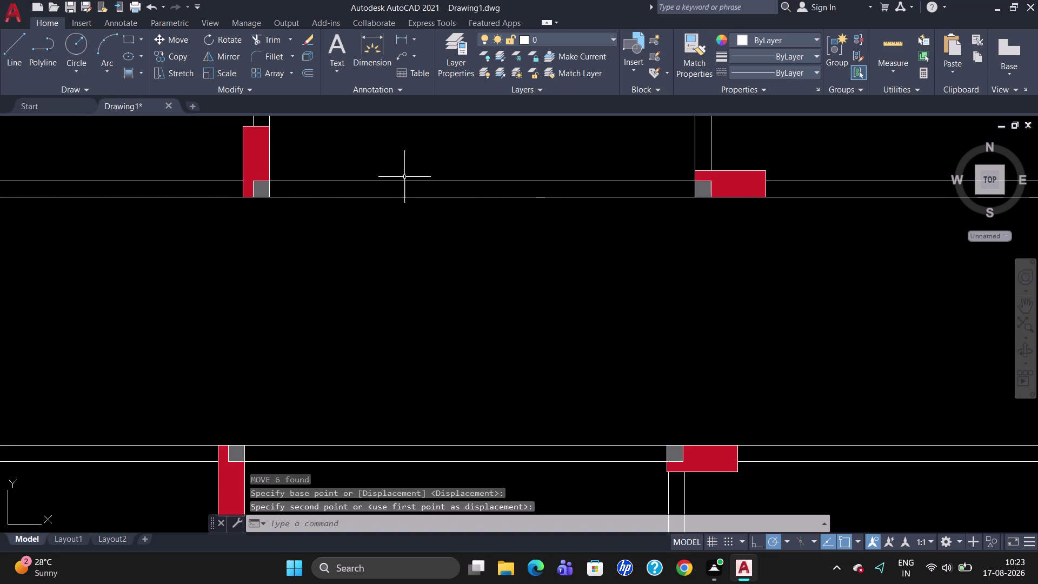
Zoom out to the full plan, then back in on the upper units.
scroll(down, 3)
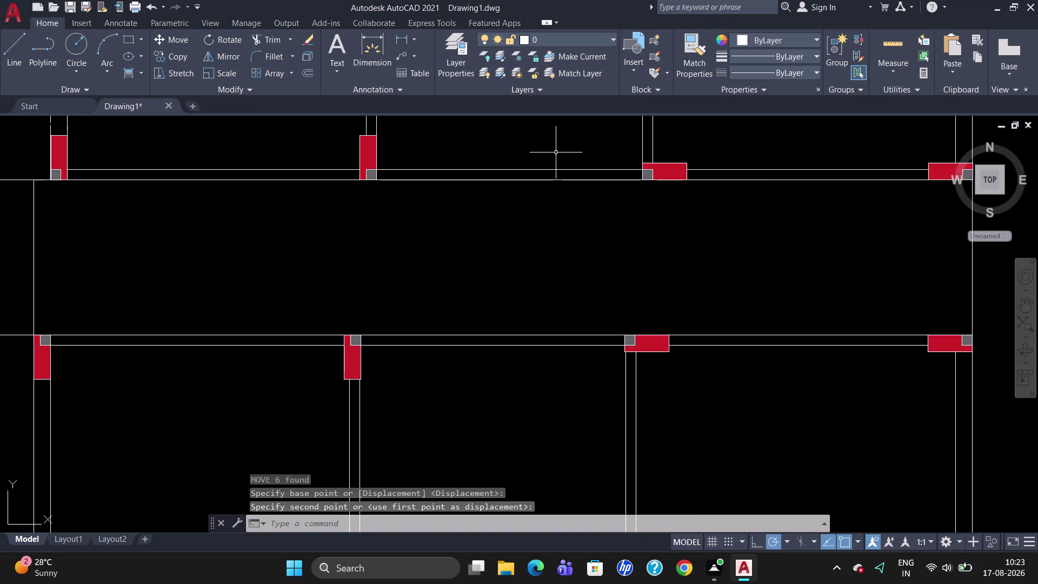
scroll(down, 3)
scroll(up, 3)
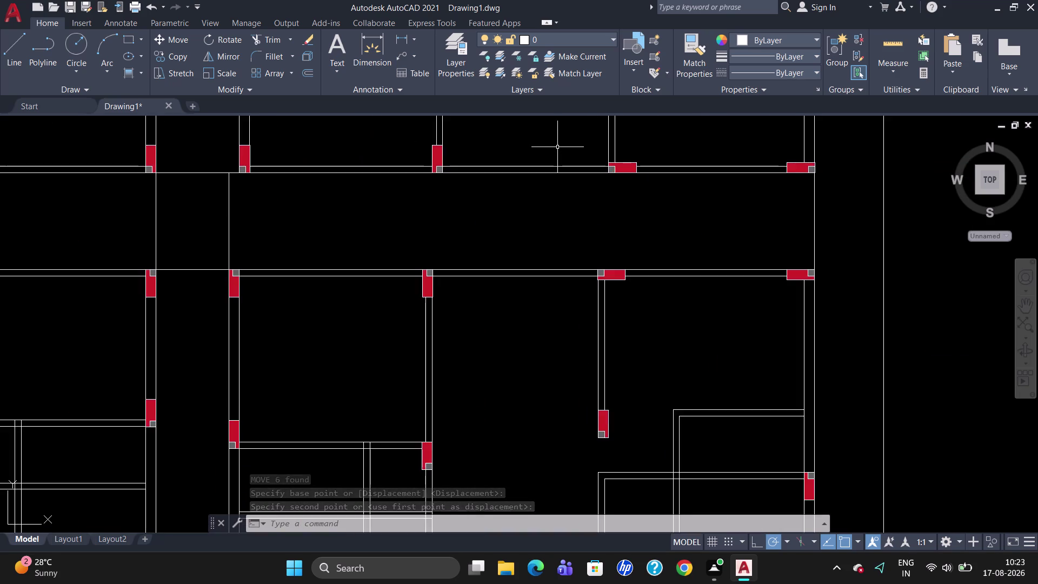
scroll(down, 3)
scroll(up, 3)
scroll(down, 3)
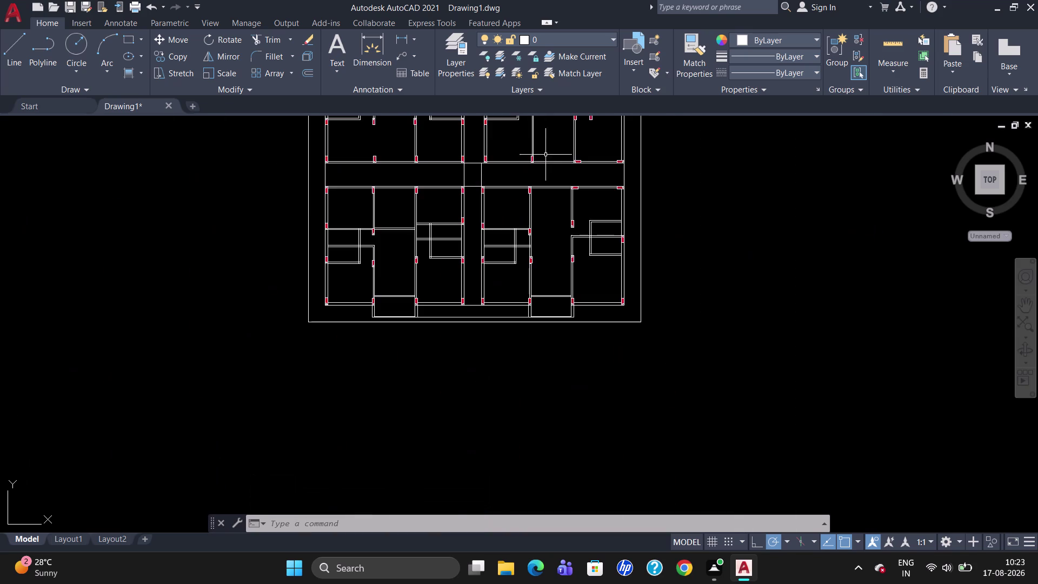
scroll(up, 3)
scroll(down, 3)
scroll(up, 3)
scroll(down, 3)
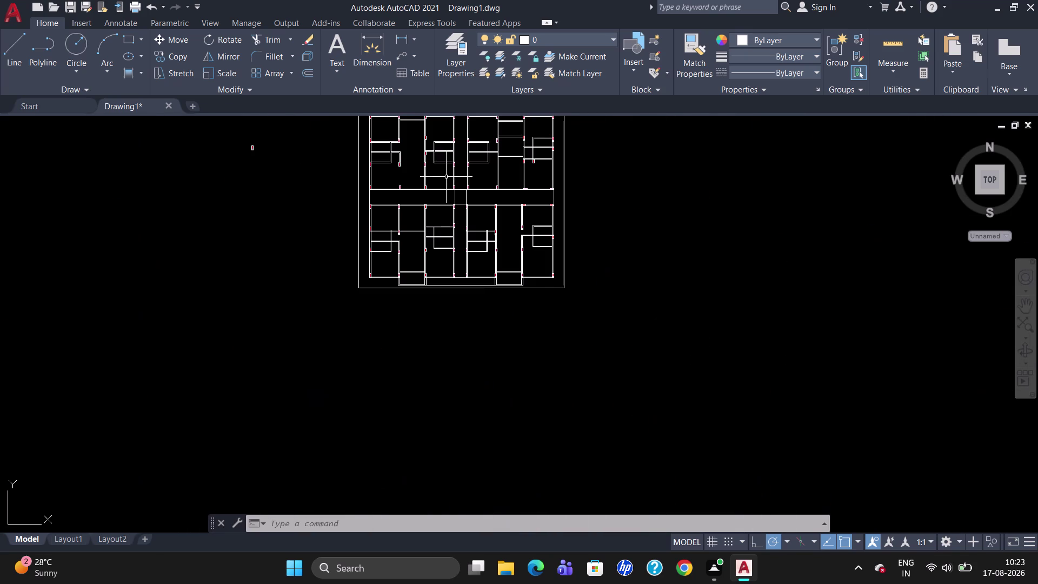
scroll(up, 3)
scroll(up, 3)
scroll(up, 3)
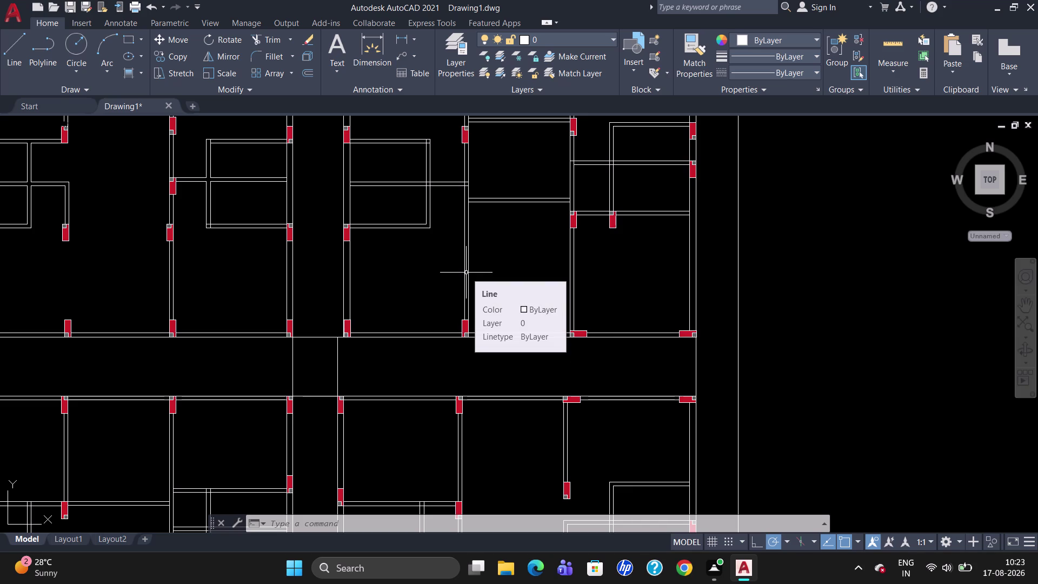
Copy the column beside the corridor into the neighbouring room with CO.
click(288, 233)
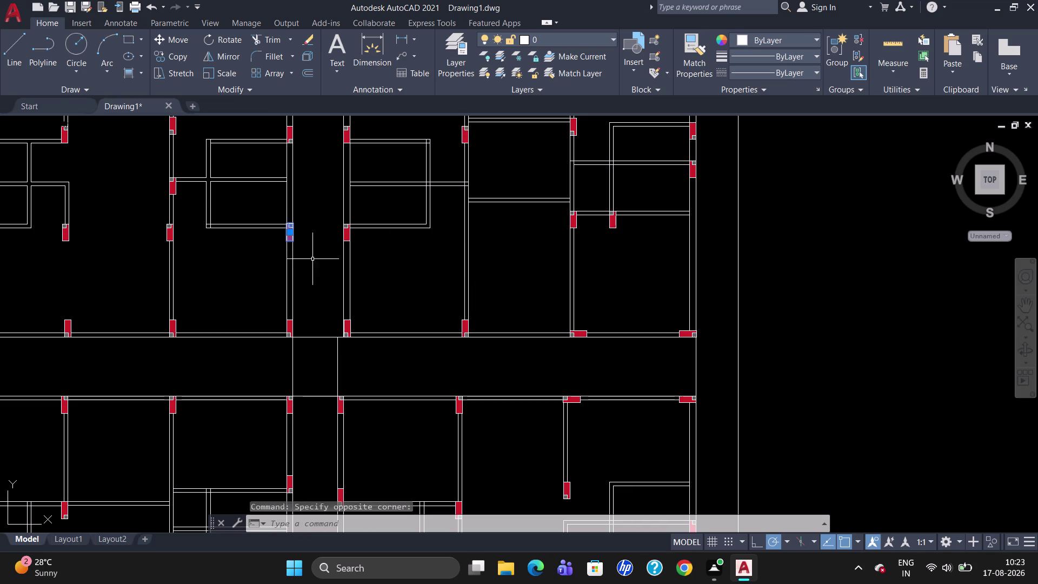
text(CO)
key(Return)
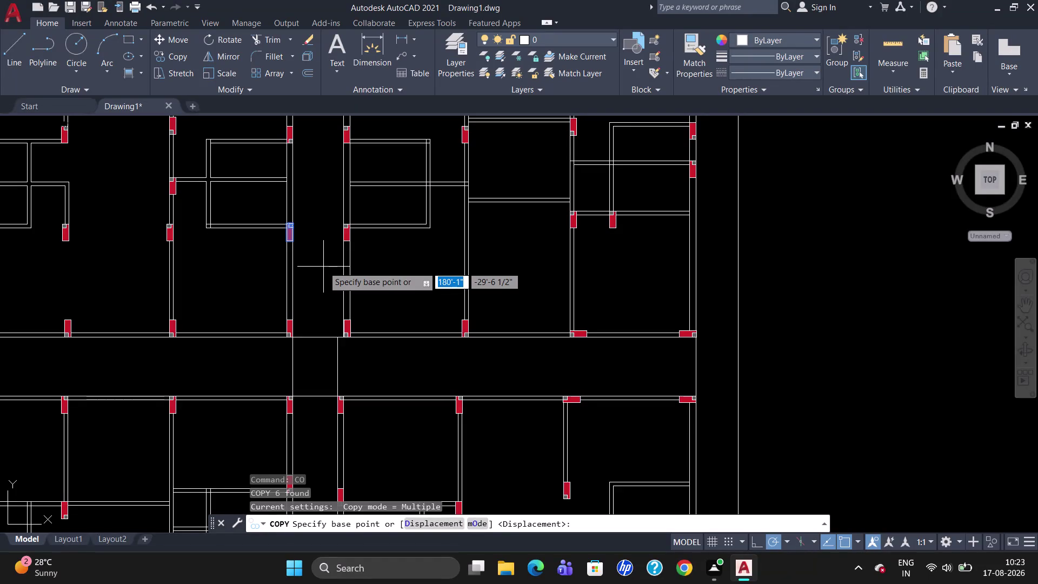
click(348, 221)
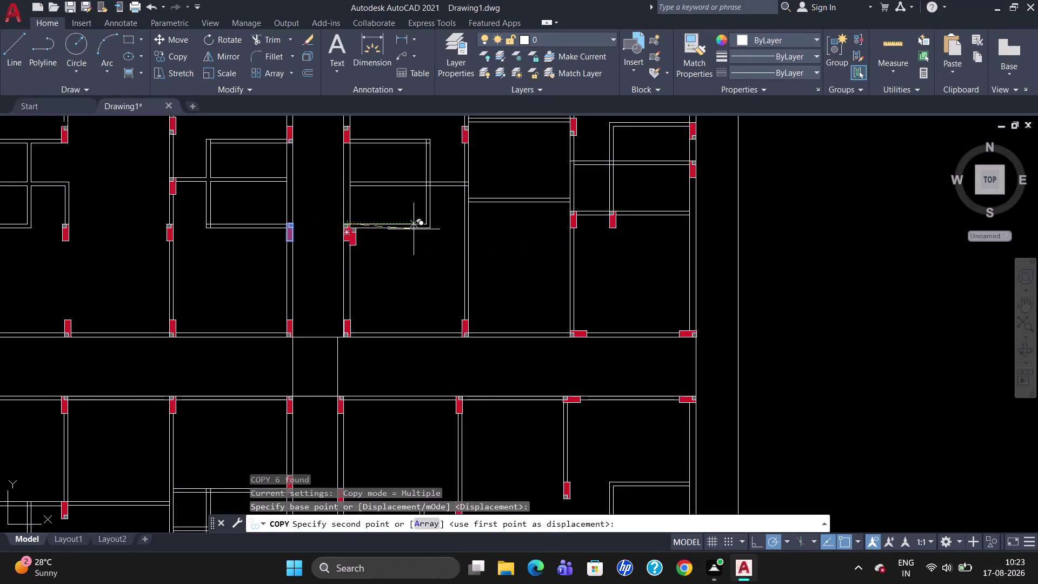
click(469, 234)
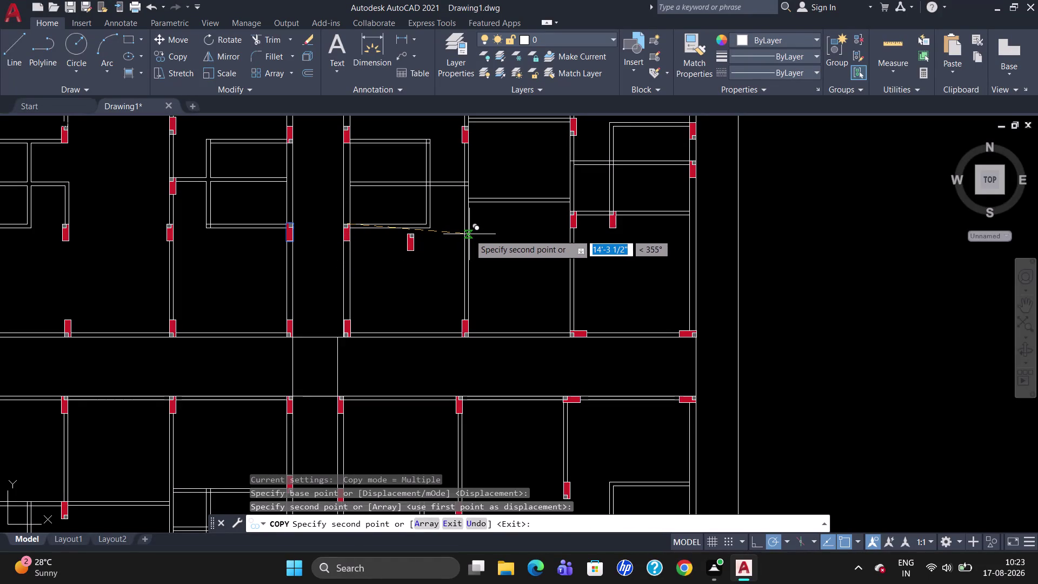
key(Escape)
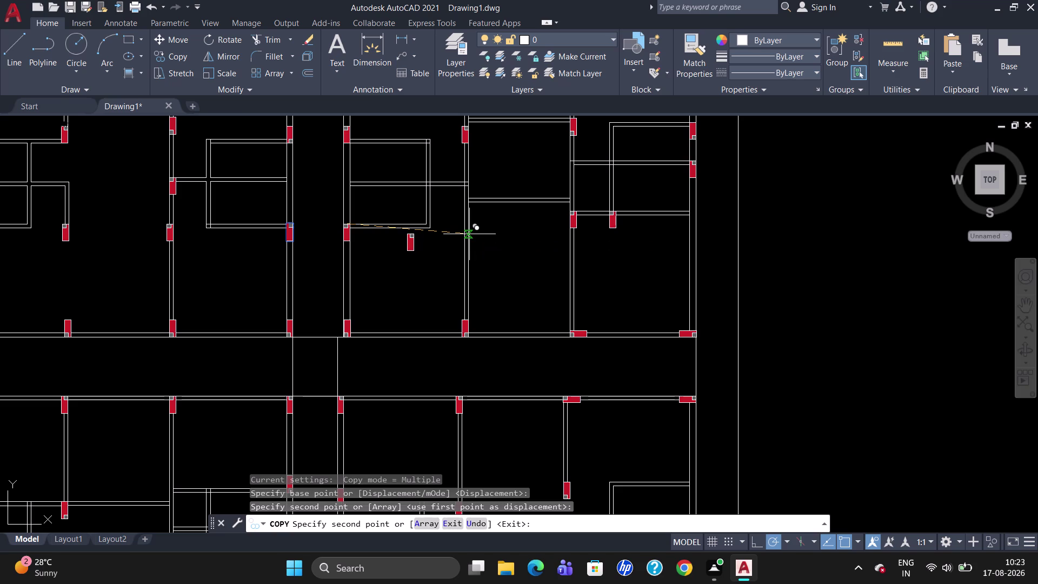
Move the copied column onto the room's interior vertical wall.
key(m)
key(Return)
click(415, 246)
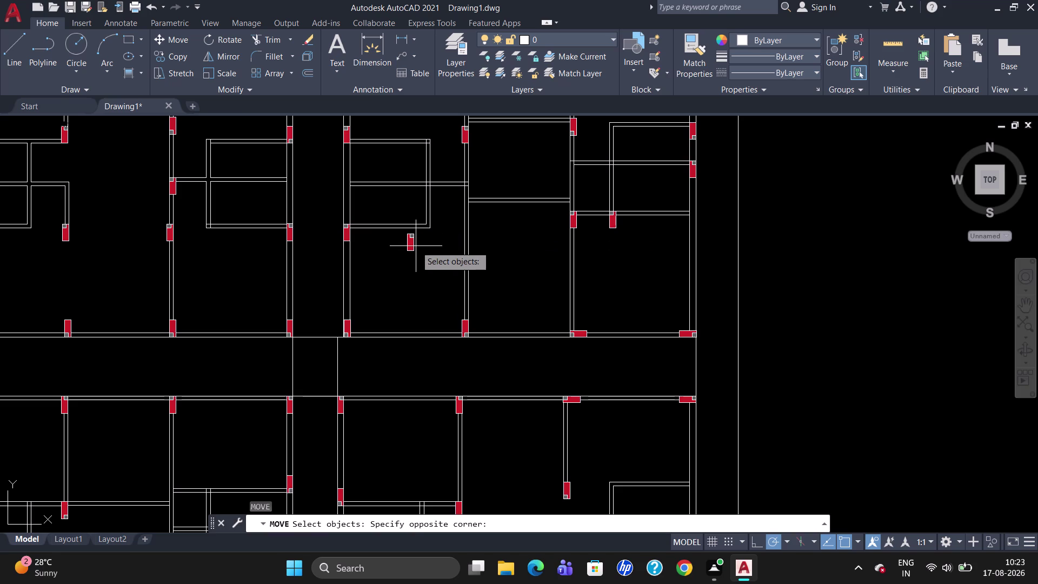
click(407, 247)
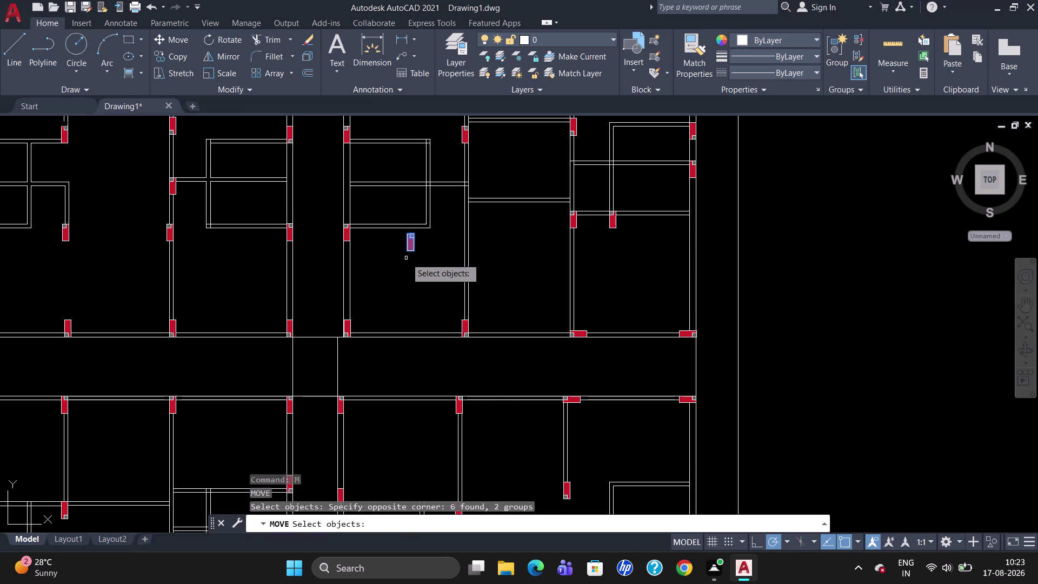
key(Return)
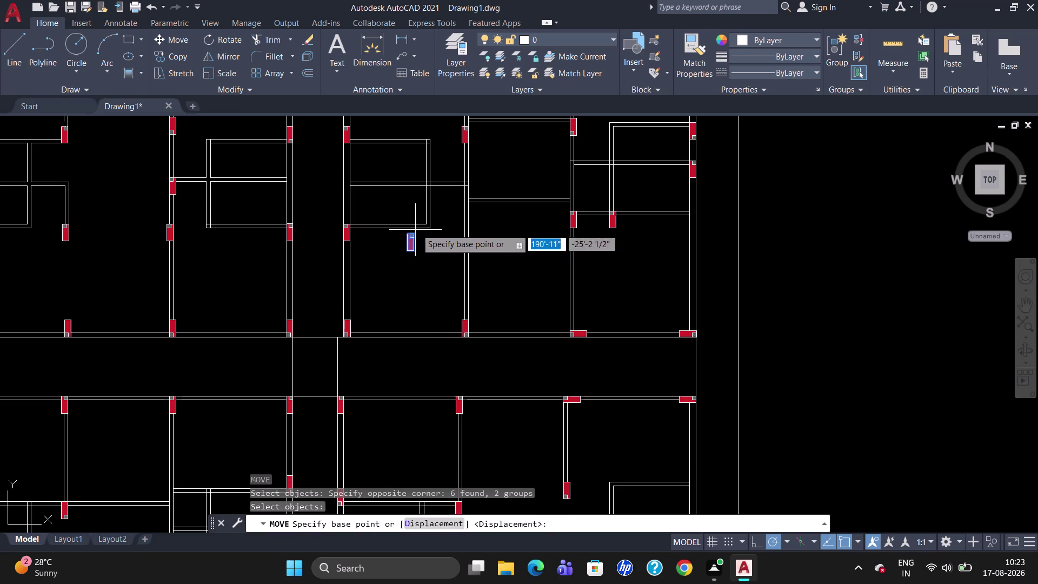
click(414, 233)
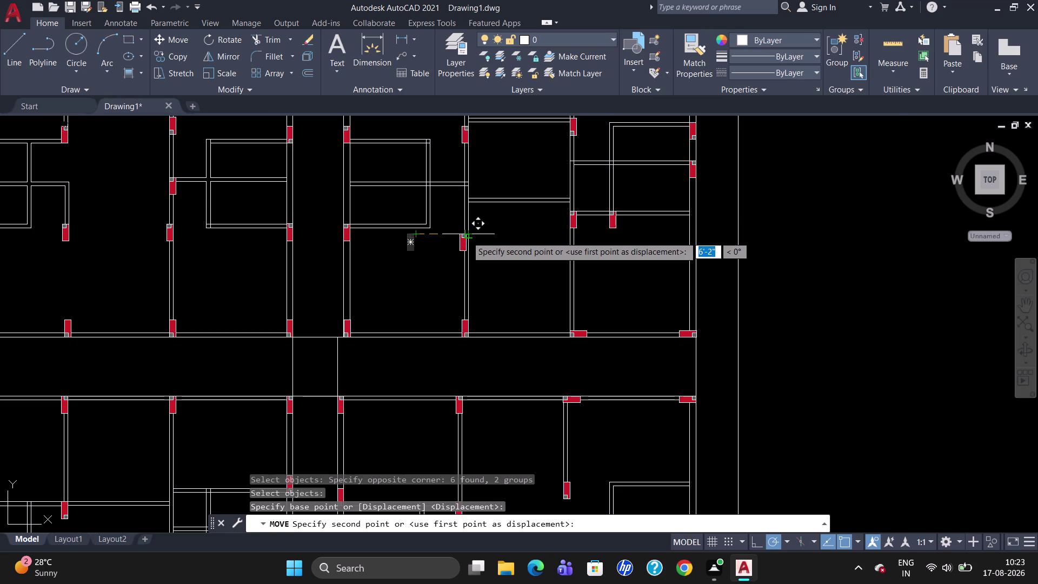
scroll(up, 3)
click(474, 225)
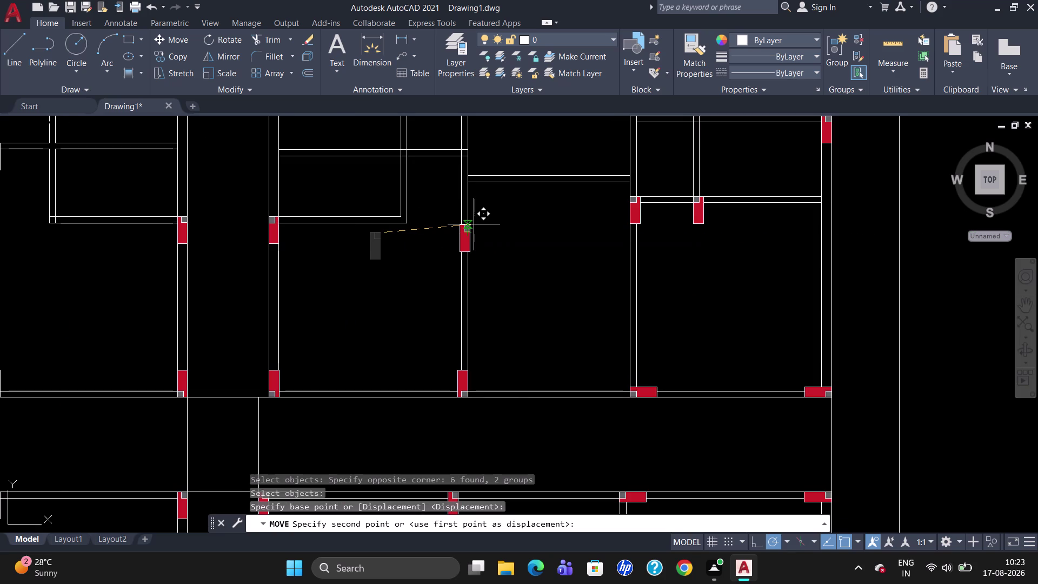
key(Escape)
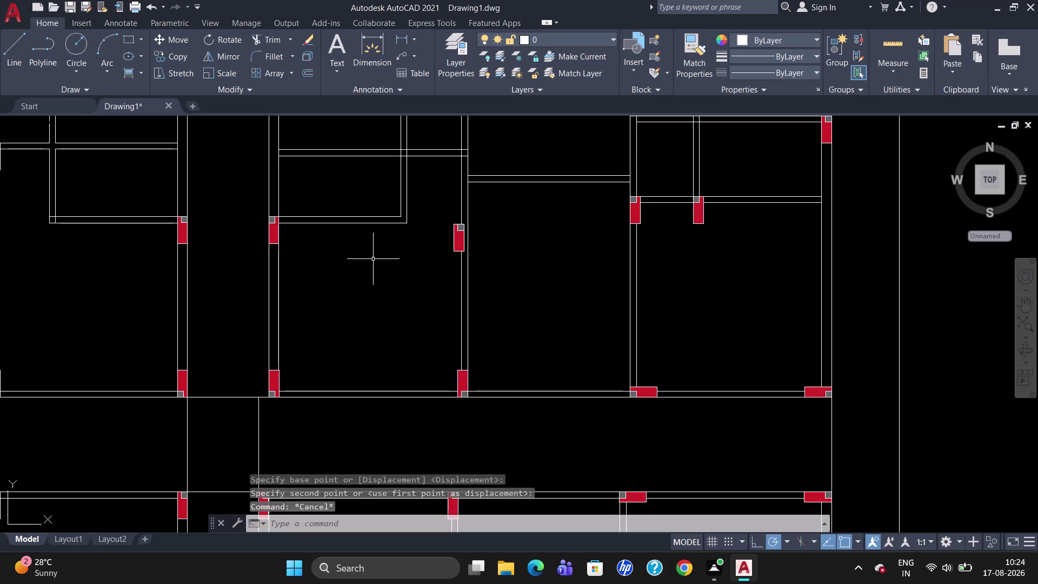
scroll(down, 3)
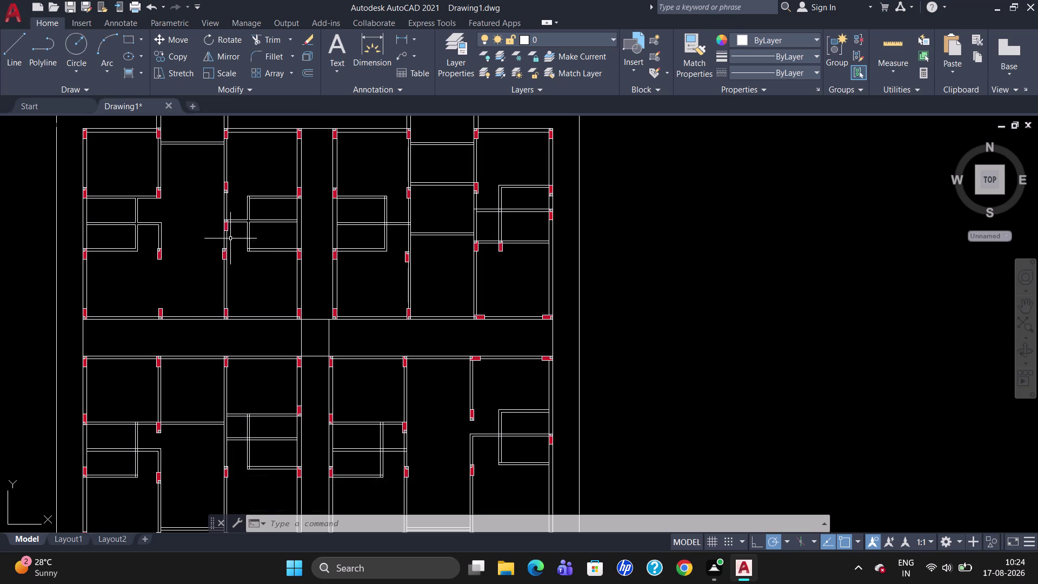
Erase the extra red column on the upper-left unit's interior wall.
click(228, 222)
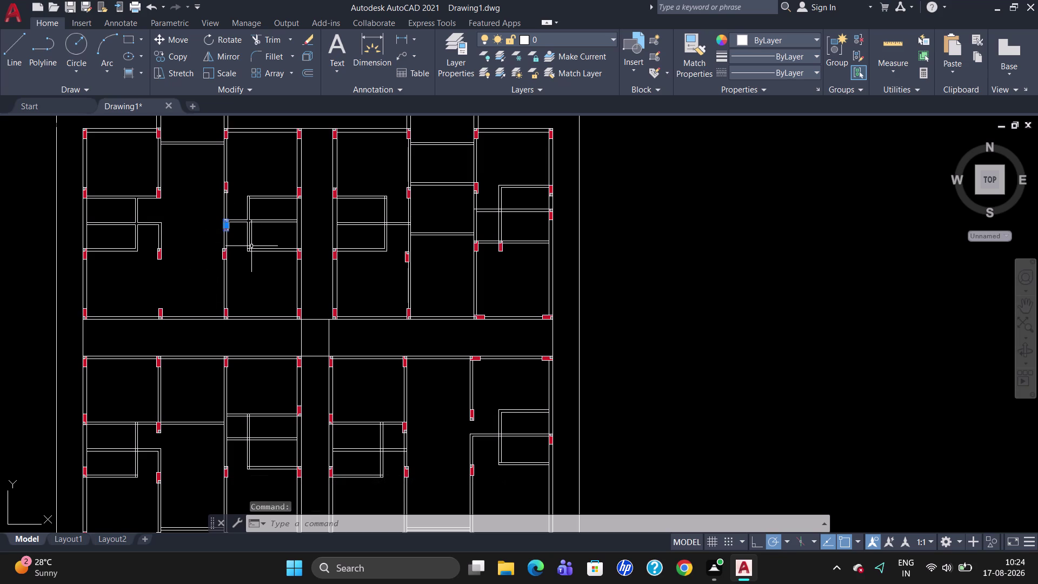
key(Delete)
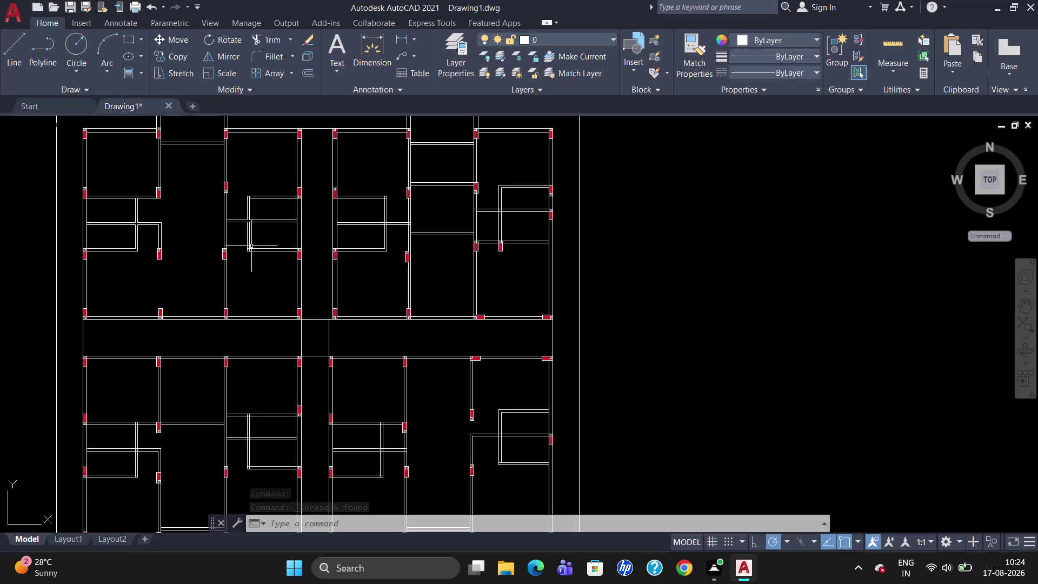
scroll(down, 3)
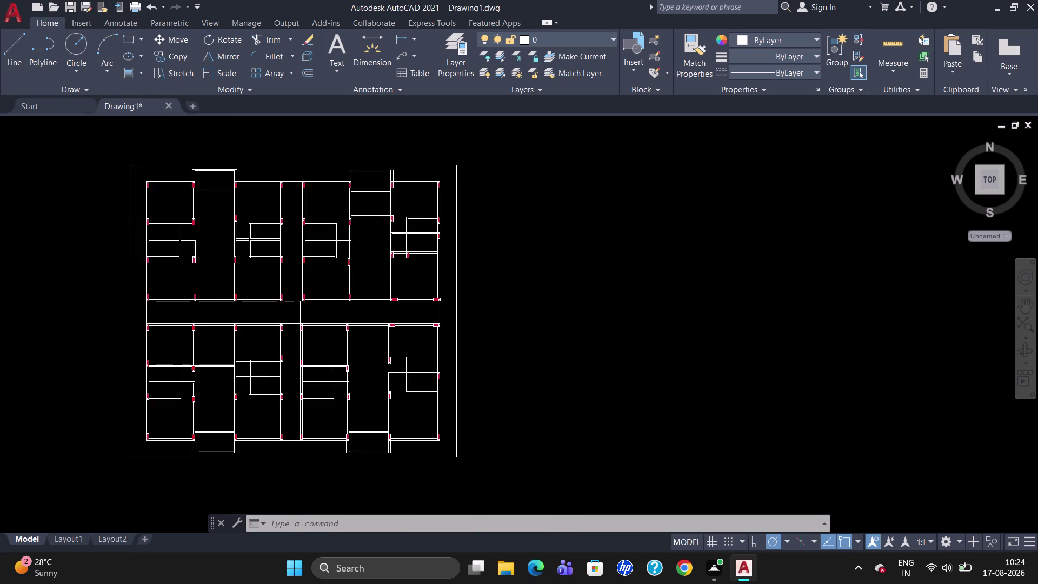
scroll(up, 3)
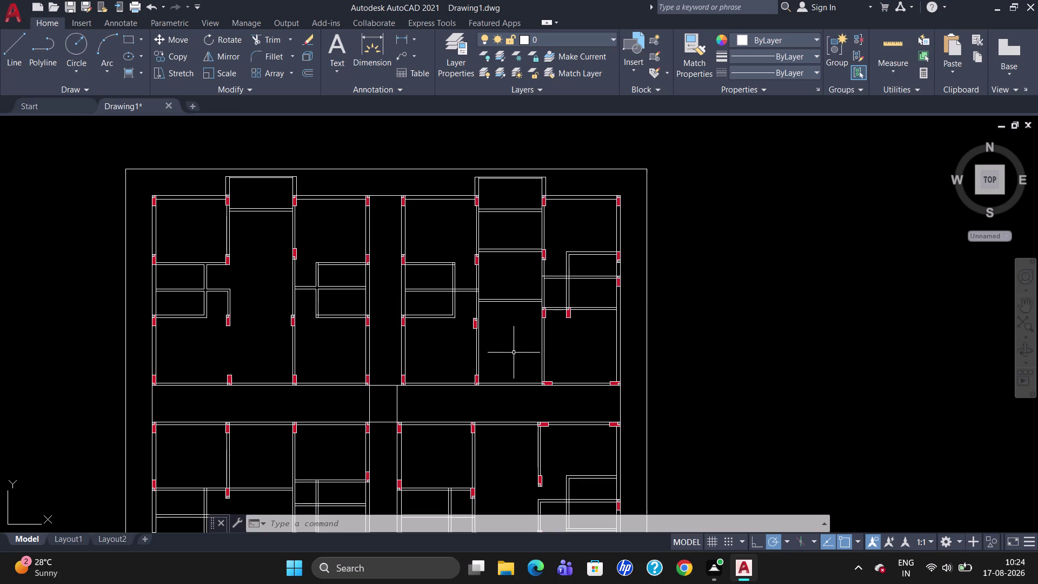
Move the right outer wall column down to the lower wall junction.
click(619, 282)
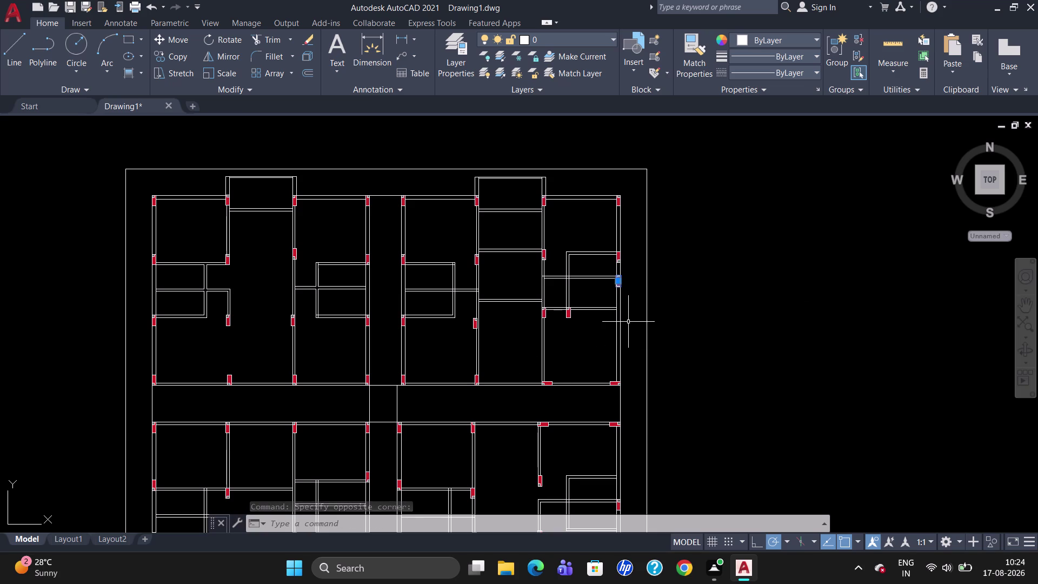
key(m)
key(Return)
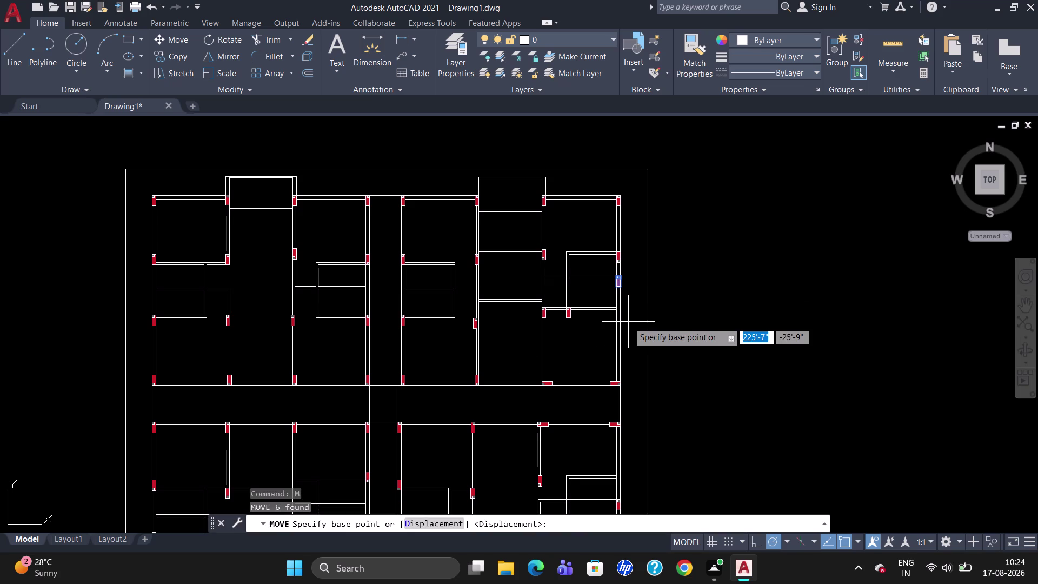
scroll(up, 3)
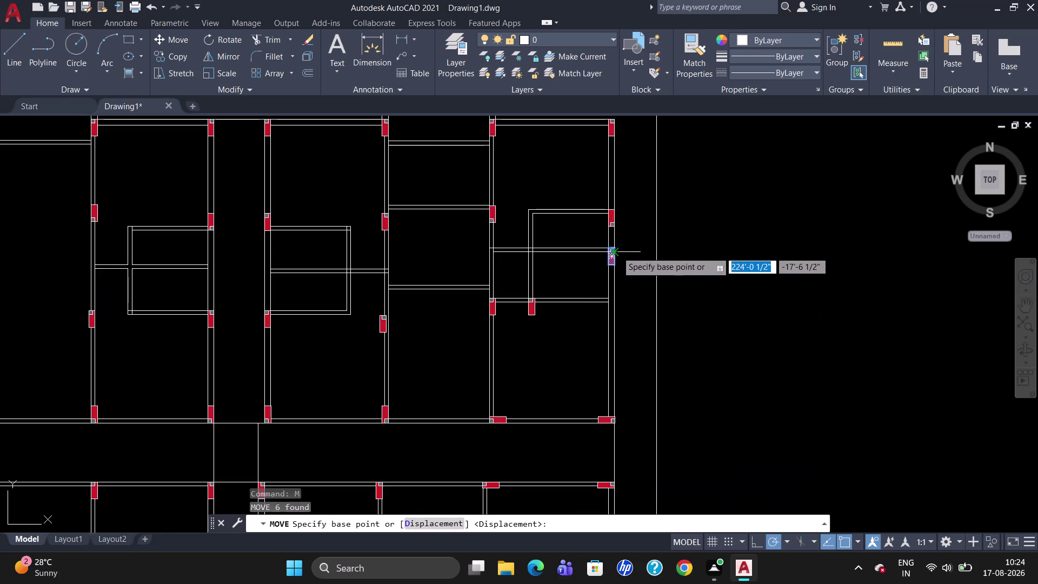
click(617, 246)
scroll(up, 3)
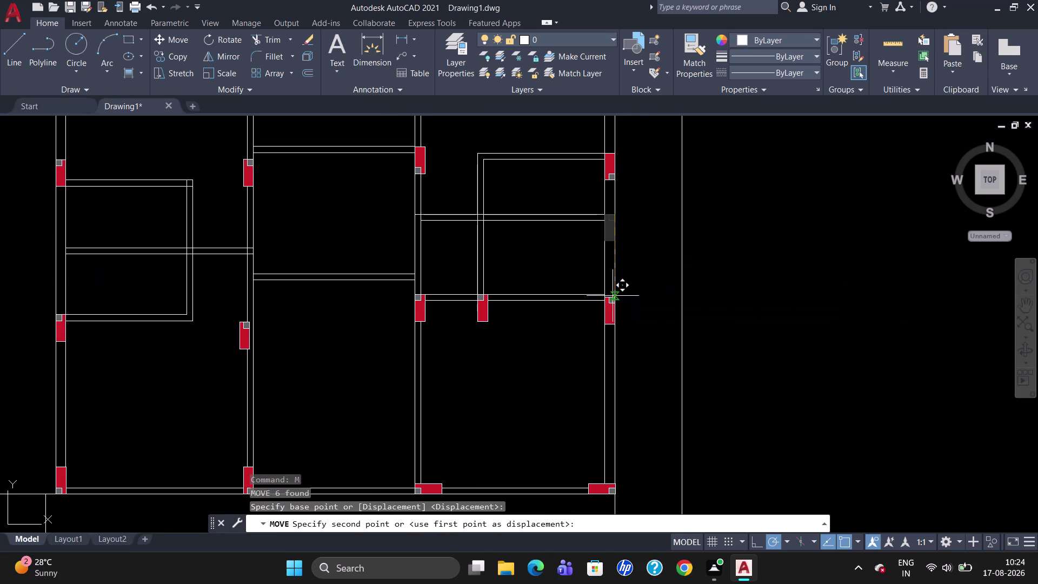
click(614, 293)
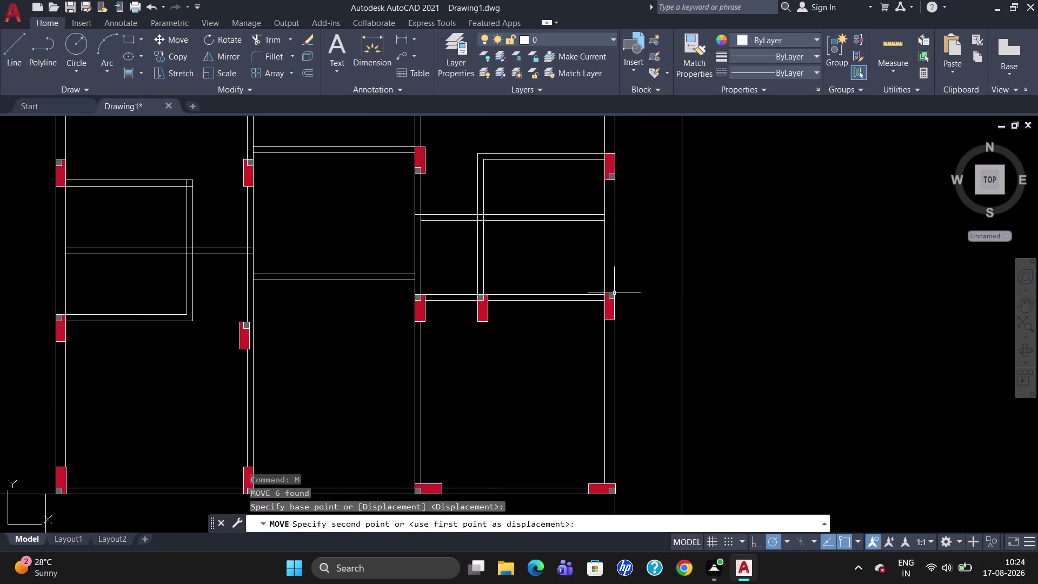
scroll(down, 3)
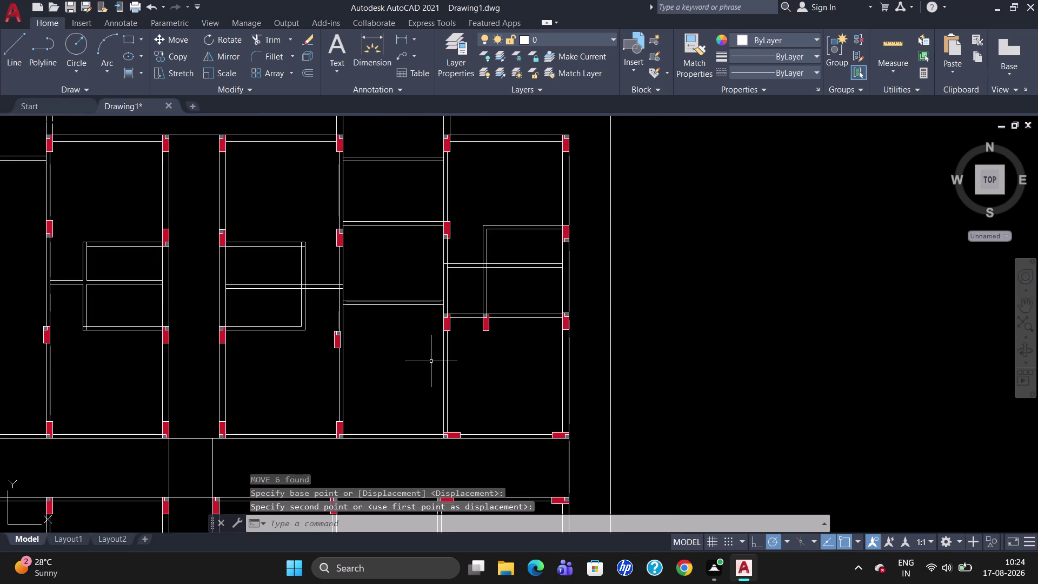
Delete the unwanted column inside the neighbouring room.
click(485, 328)
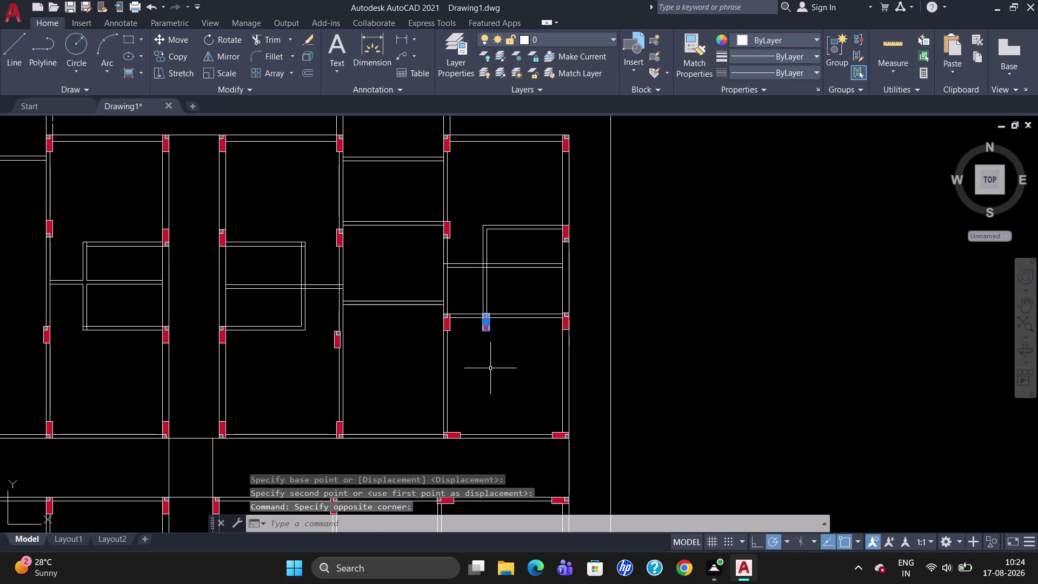
key(Delete)
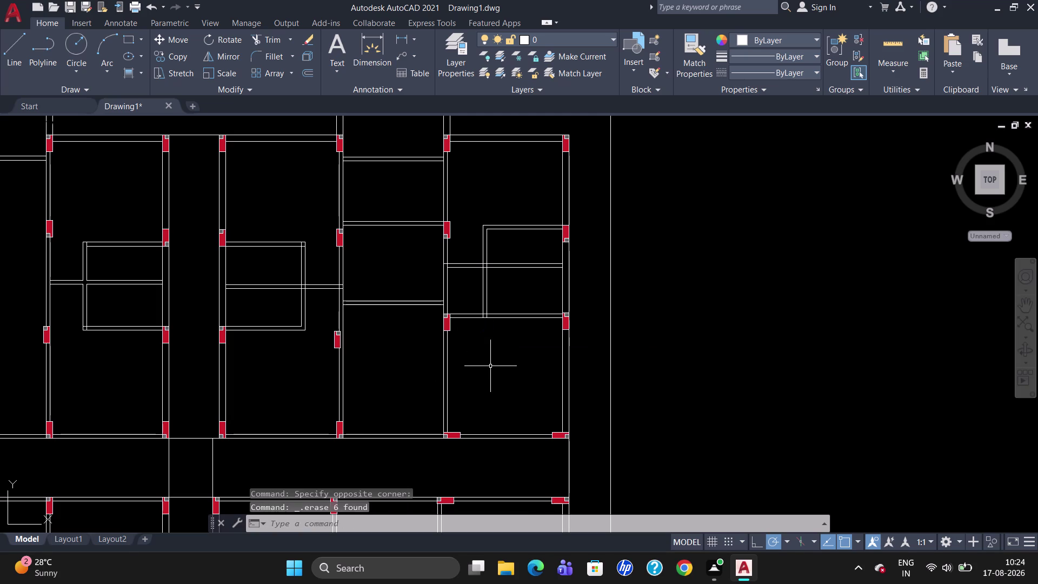
scroll(up, 3)
scroll(up, 3)
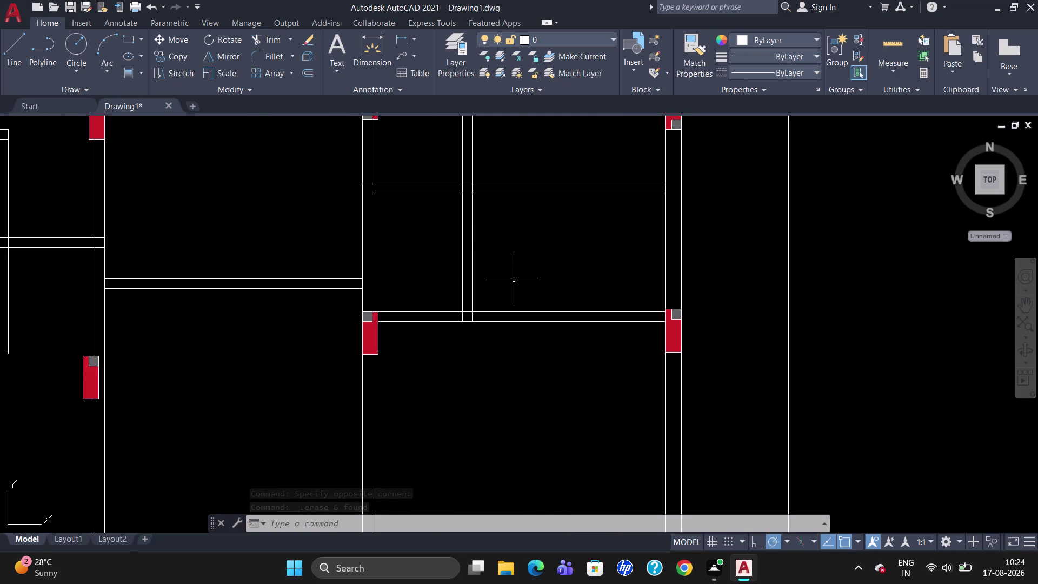
Trim the overlapping wall lines at the partition's lower junction.
scroll(down, 3)
text(T)
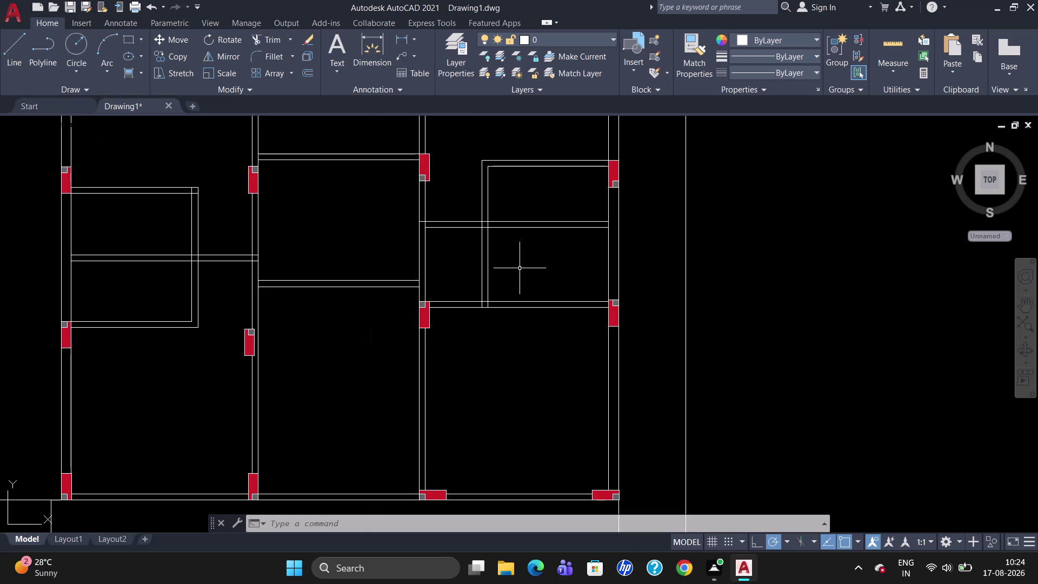
text(R)
key(Return)
key(Return)
scroll(up, 3)
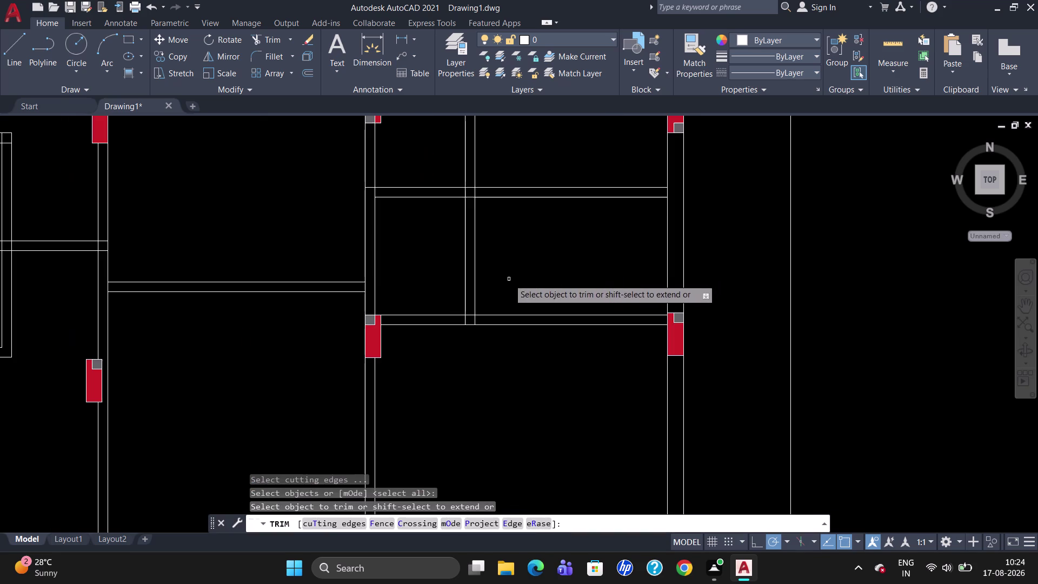
click(474, 317)
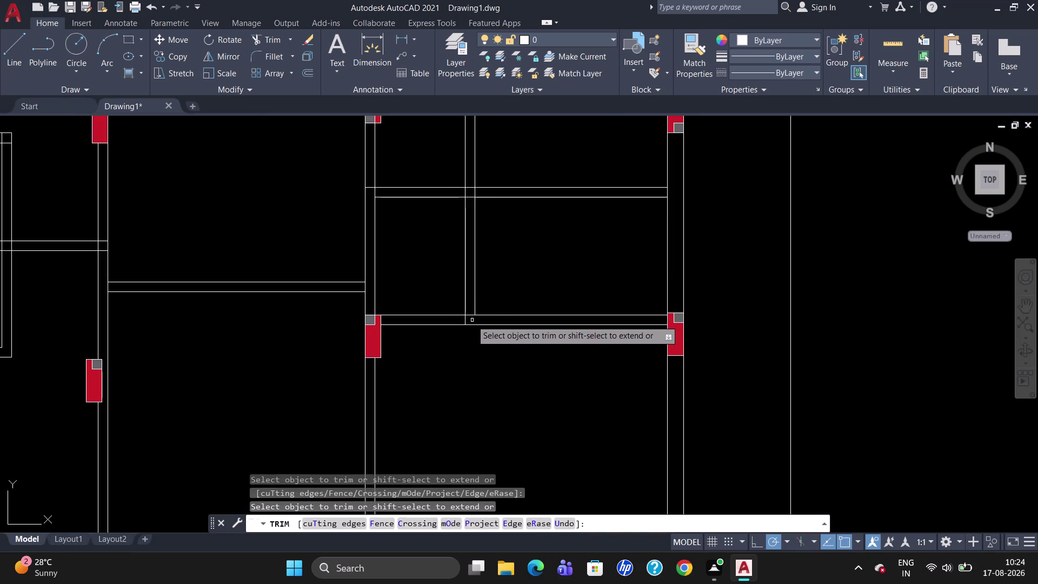
click(467, 321)
click(465, 320)
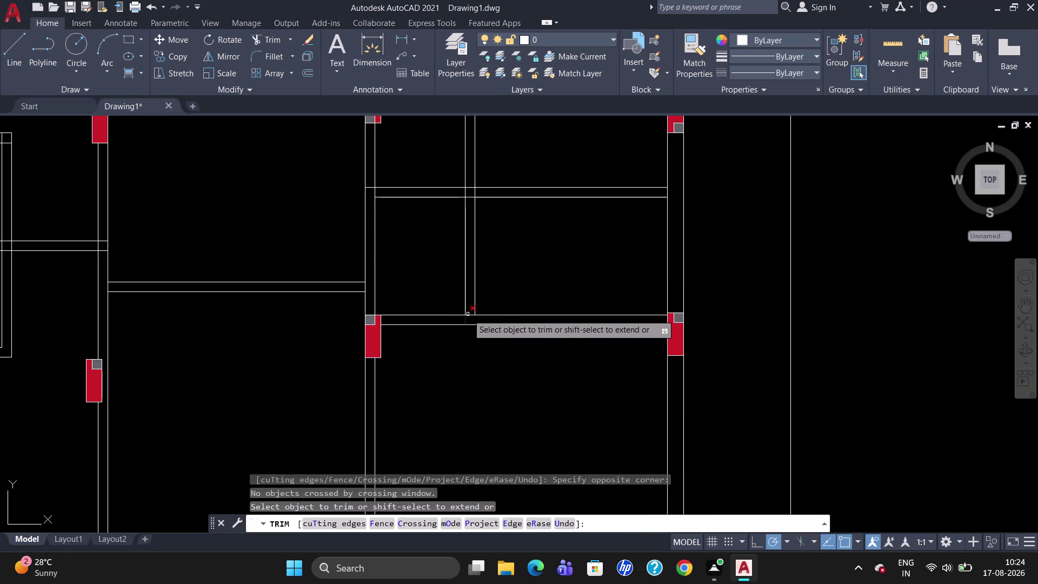
click(469, 314)
click(466, 320)
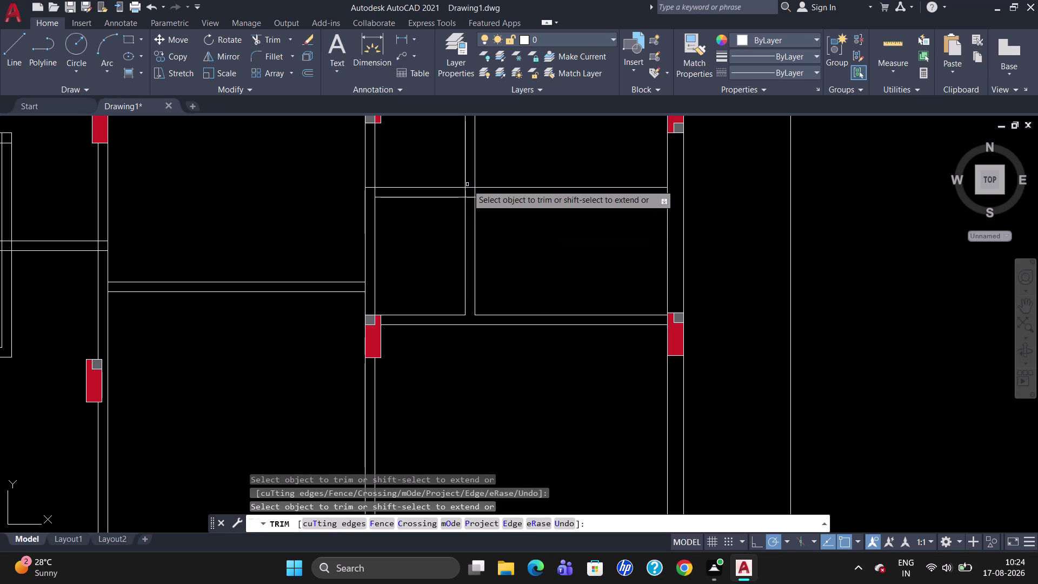
Trim the overlapping wall lines at the partition's upper junction.
click(468, 188)
click(472, 199)
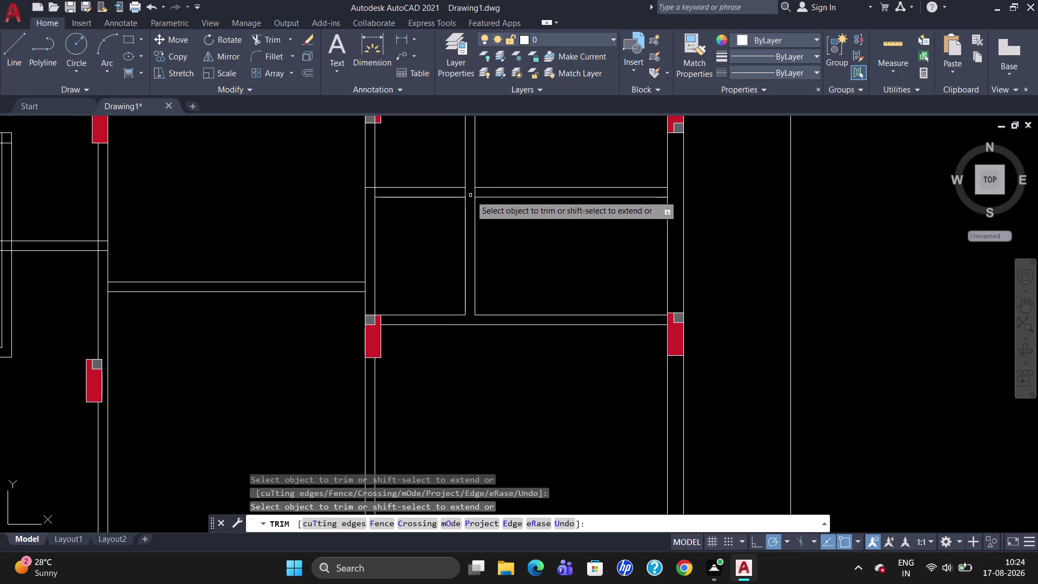
click(464, 193)
click(475, 193)
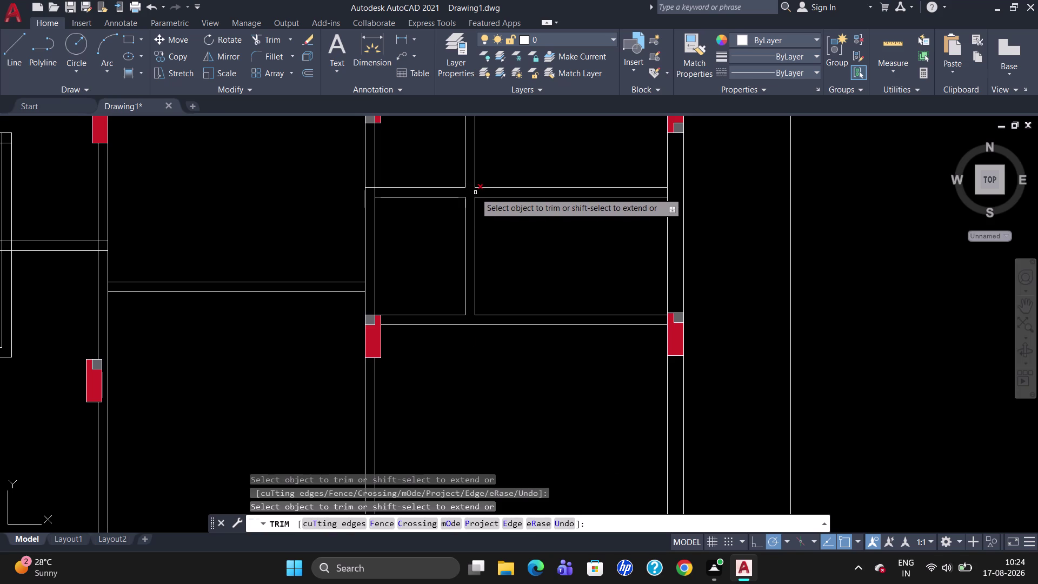
key(Escape)
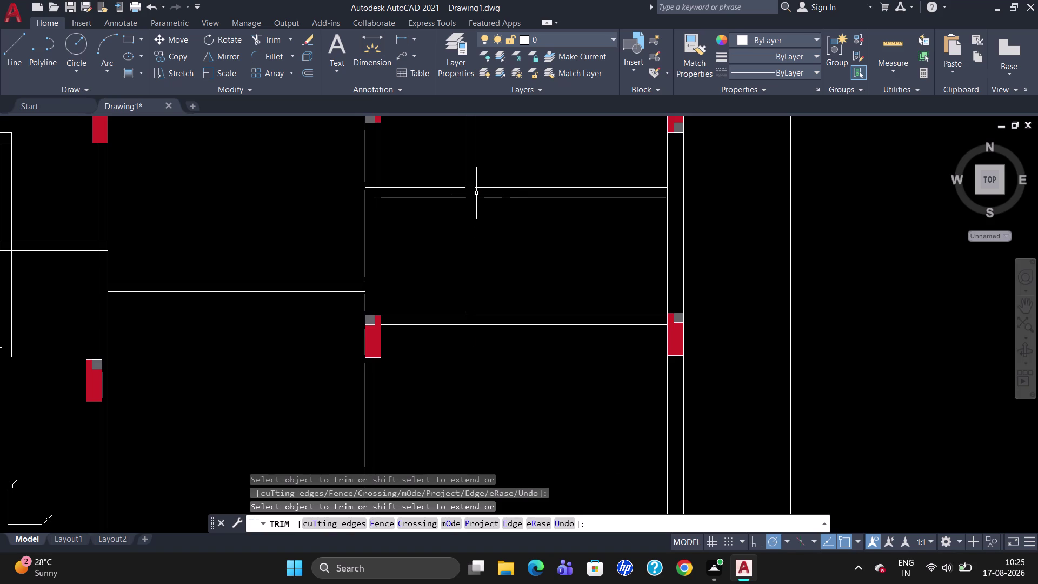
scroll(down, 3)
scroll(down, 3)
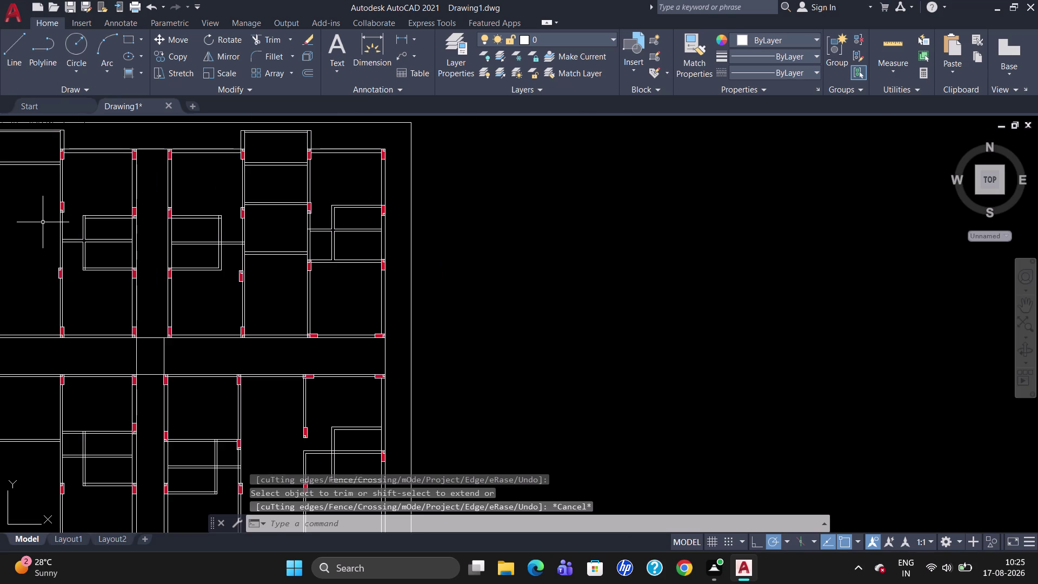
Select and delete the six stray objects left of the floor plan.
scroll(up, 3)
scroll(down, 3)
scroll(up, 3)
scroll(down, 3)
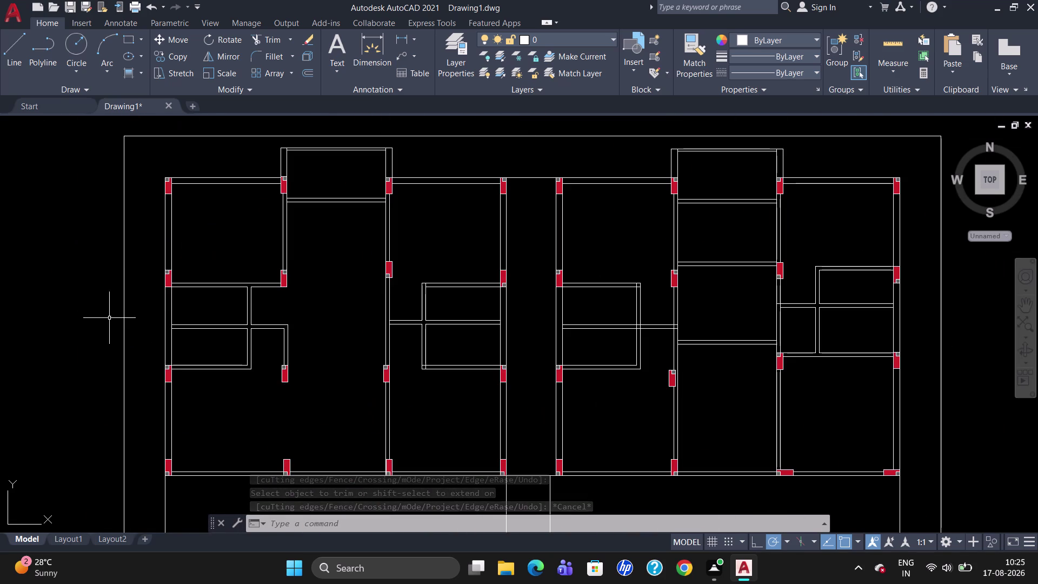
scroll(down, 3)
scroll(up, 3)
scroll(down, 3)
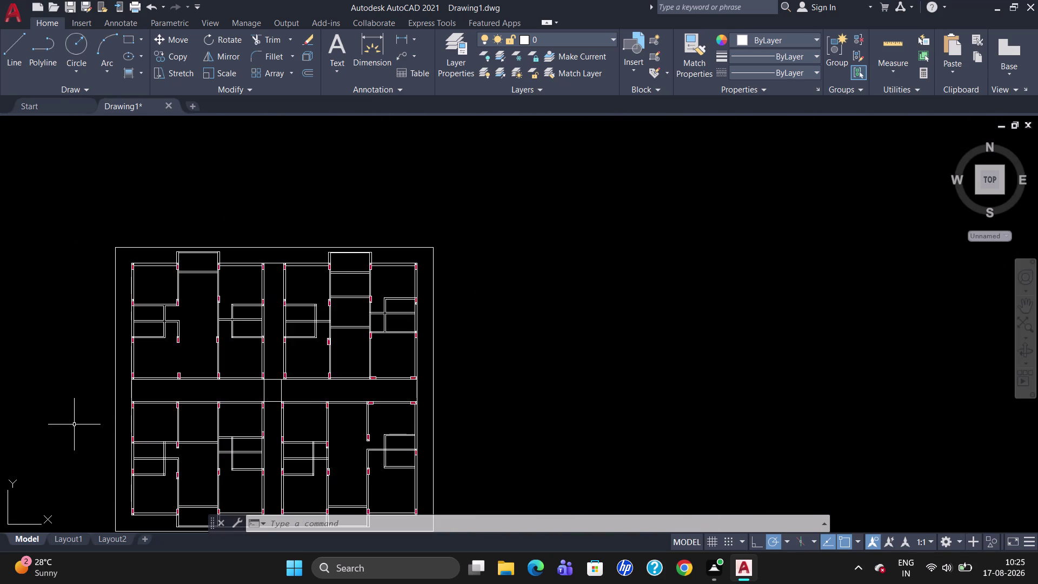
scroll(up, 3)
scroll(down, 3)
drag(111, 197, 78, 173)
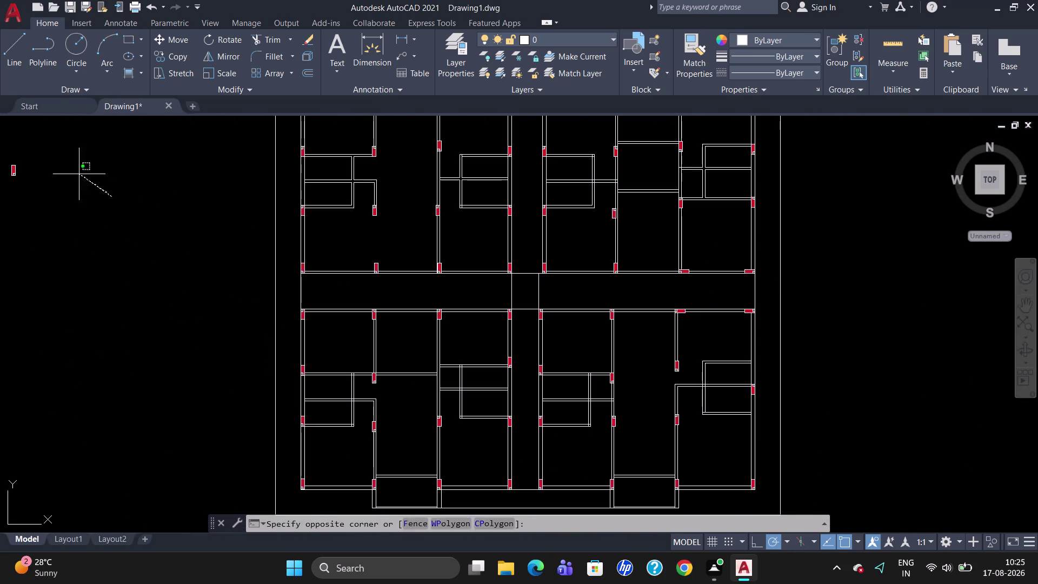
drag(78, 174, 0, 205)
key(Delete)
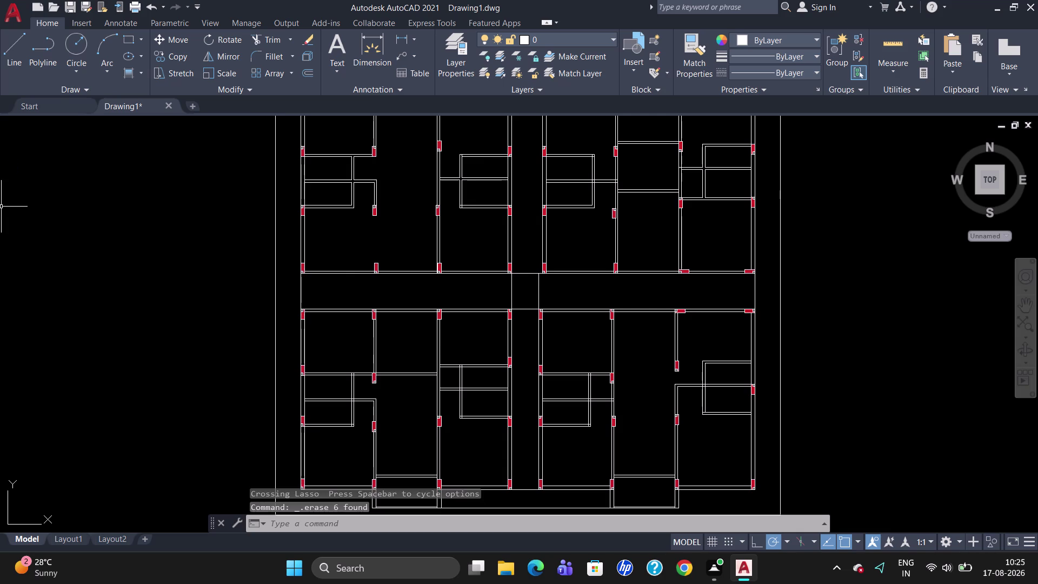
Open the Tool Palettes with architectural door and window samples (Ctrl+3).
scroll(down, 3)
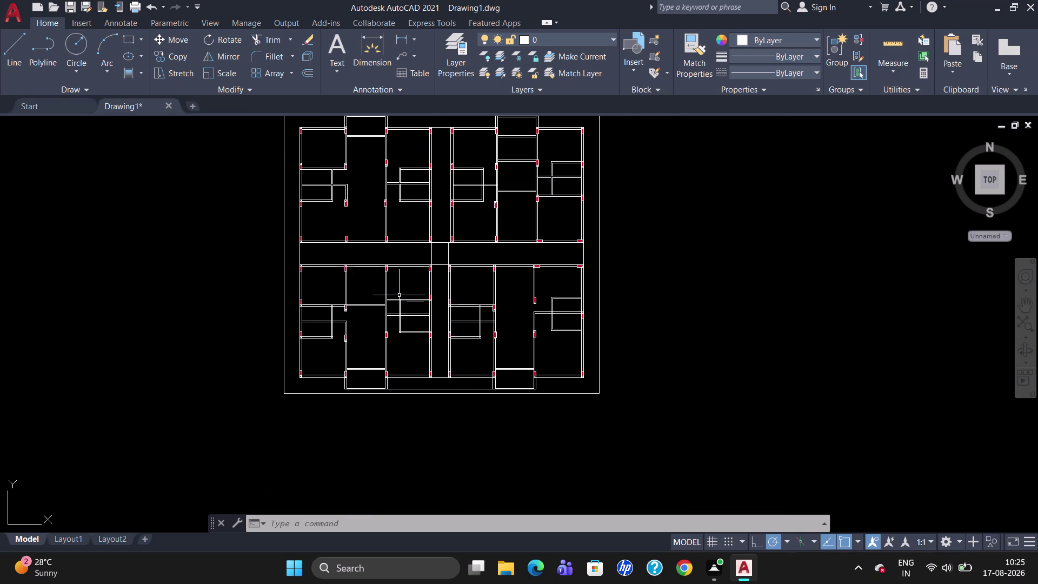
scroll(down, 3)
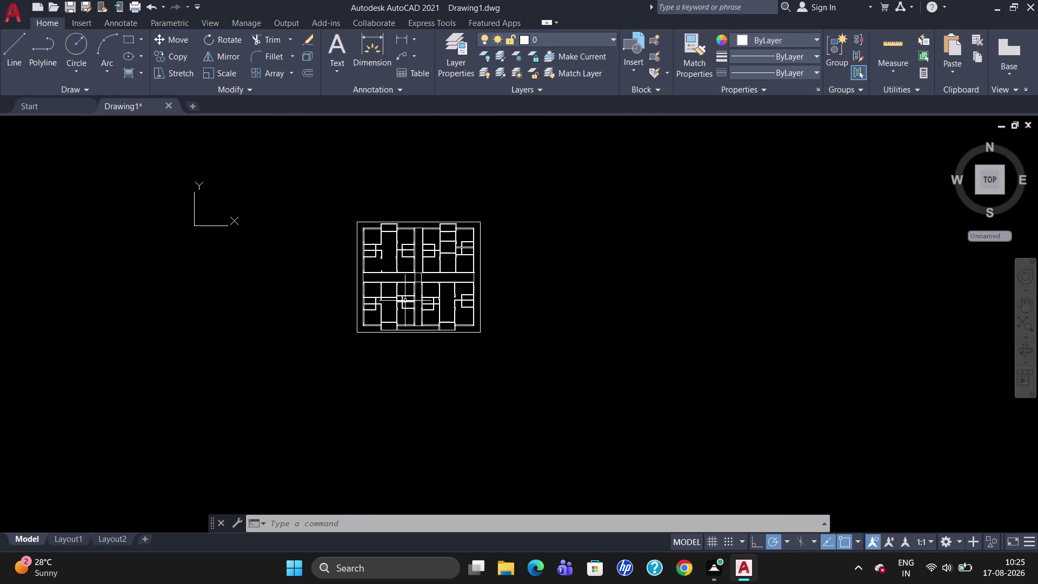
scroll(up, 3)
scroll(down, 3)
scroll(up, 3)
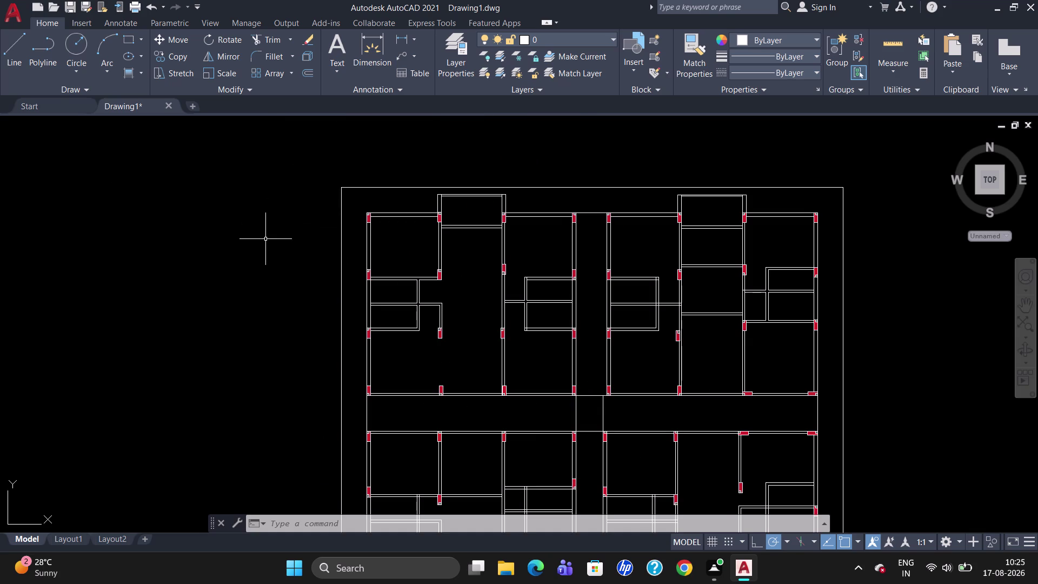
key(ctrl+3)
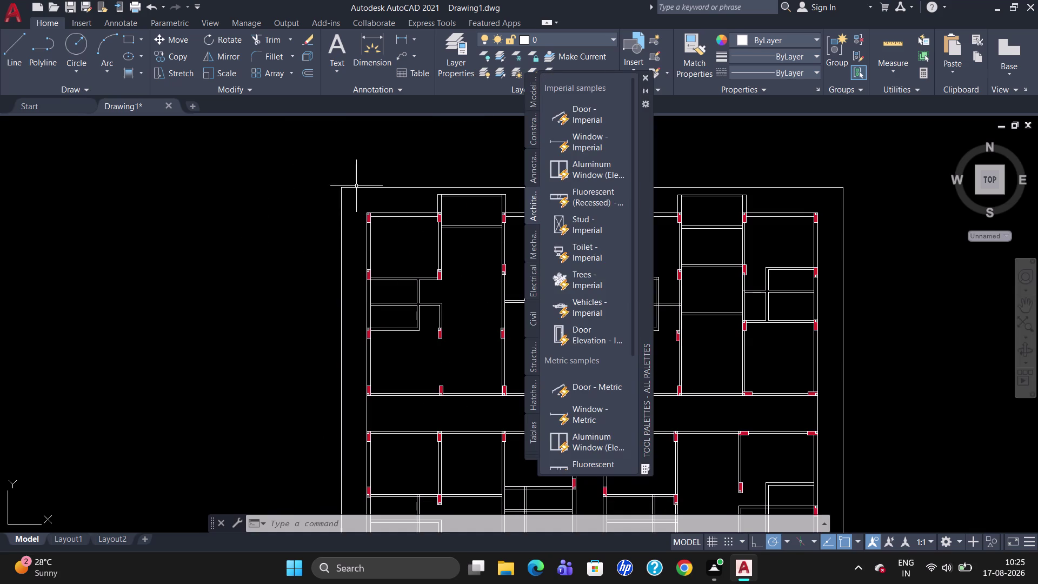
Insert the Door - Imperial sample block beside the floor plan.
drag(574, 117, 259, 215)
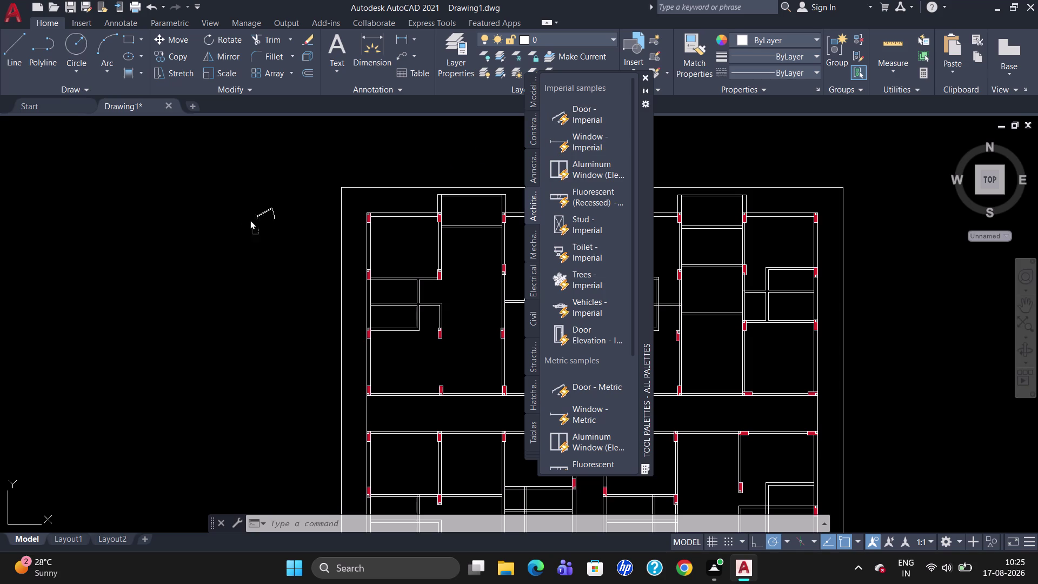
drag(260, 215, 240, 225)
click(239, 225)
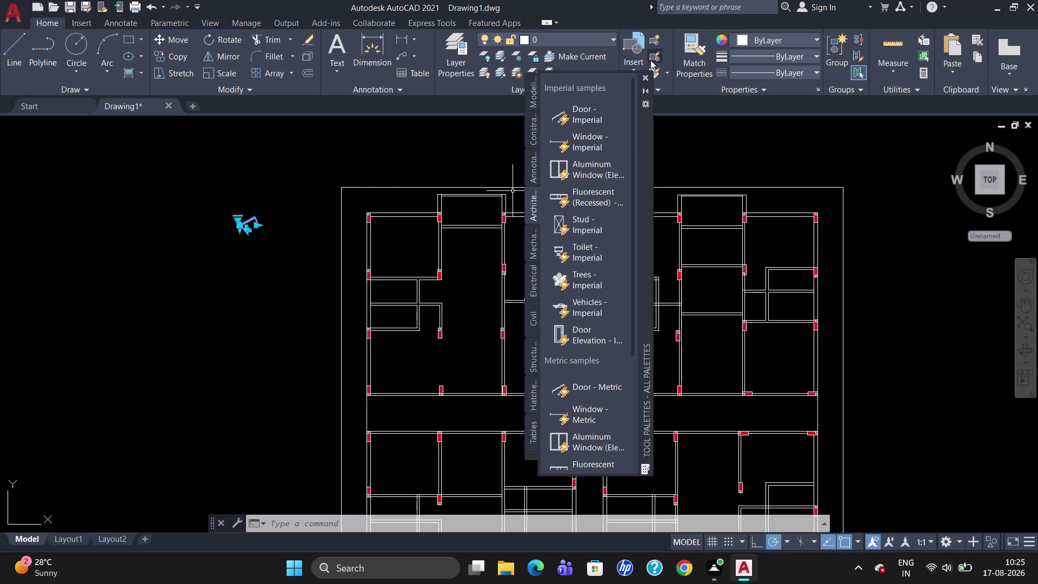
click(649, 77)
key(Escape)
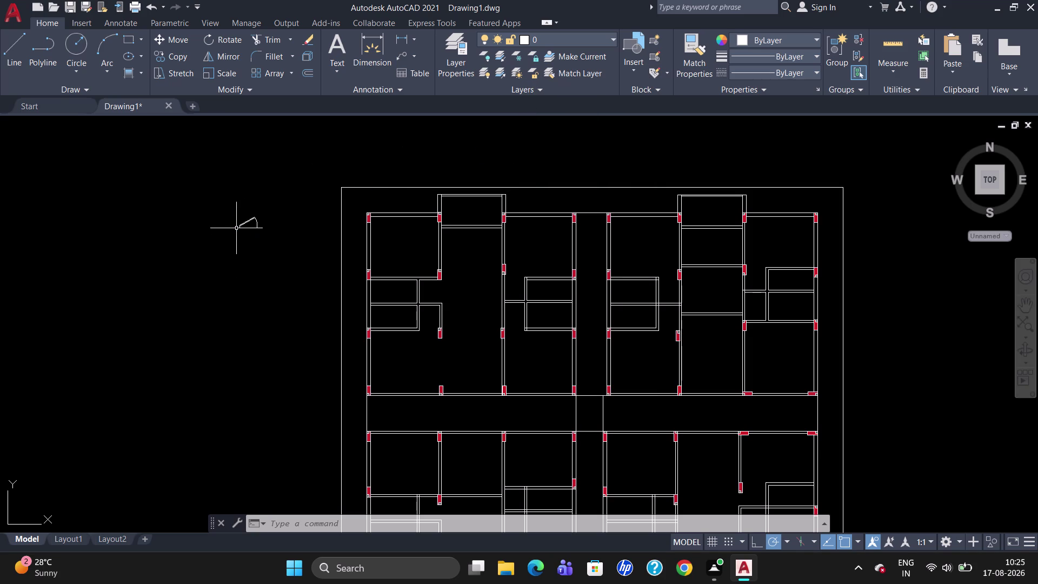
Set the door's swing grip to Open 90°.
click(243, 221)
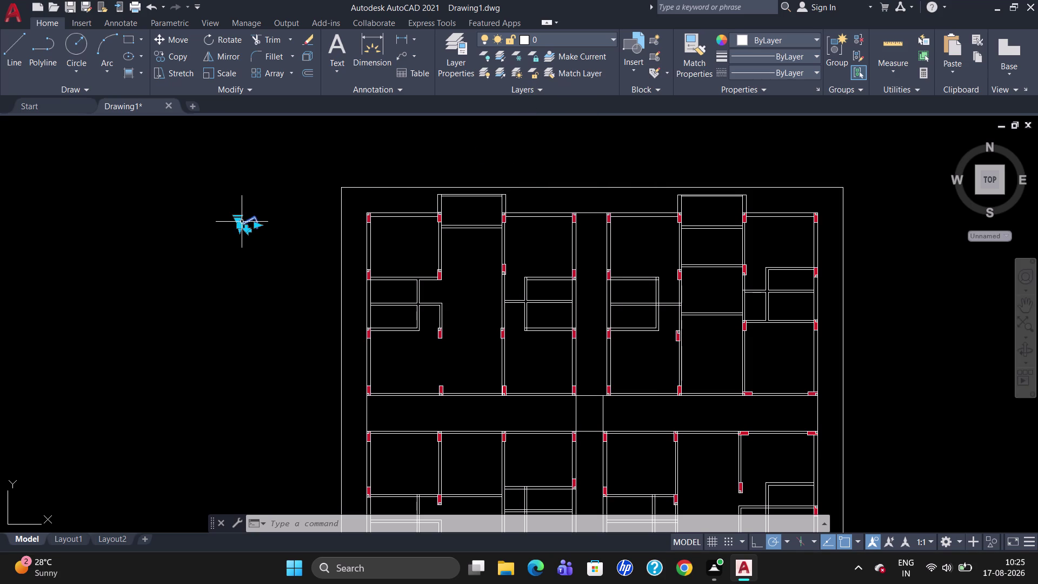
click(238, 219)
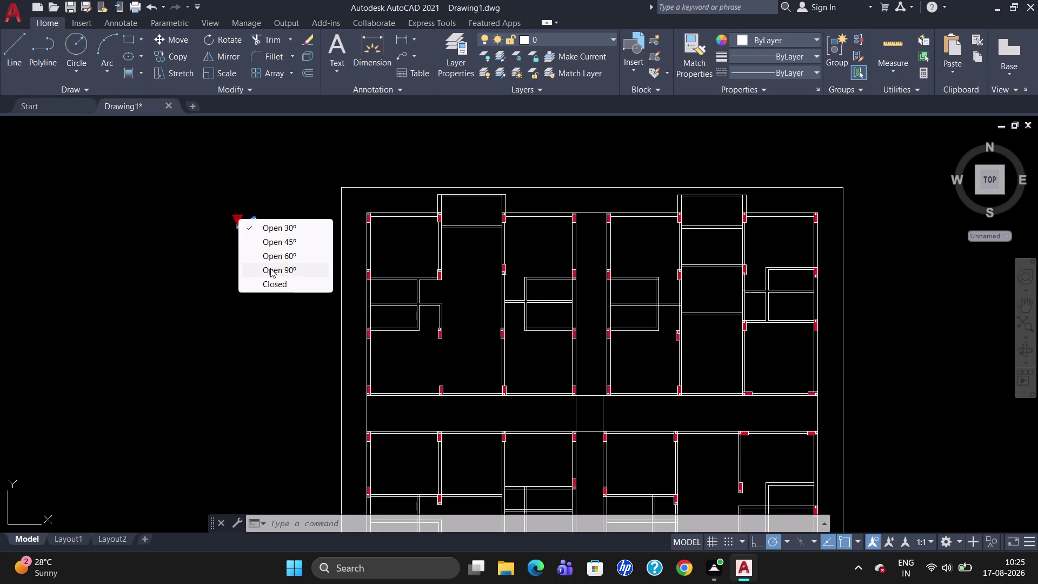
click(270, 268)
key(Escape)
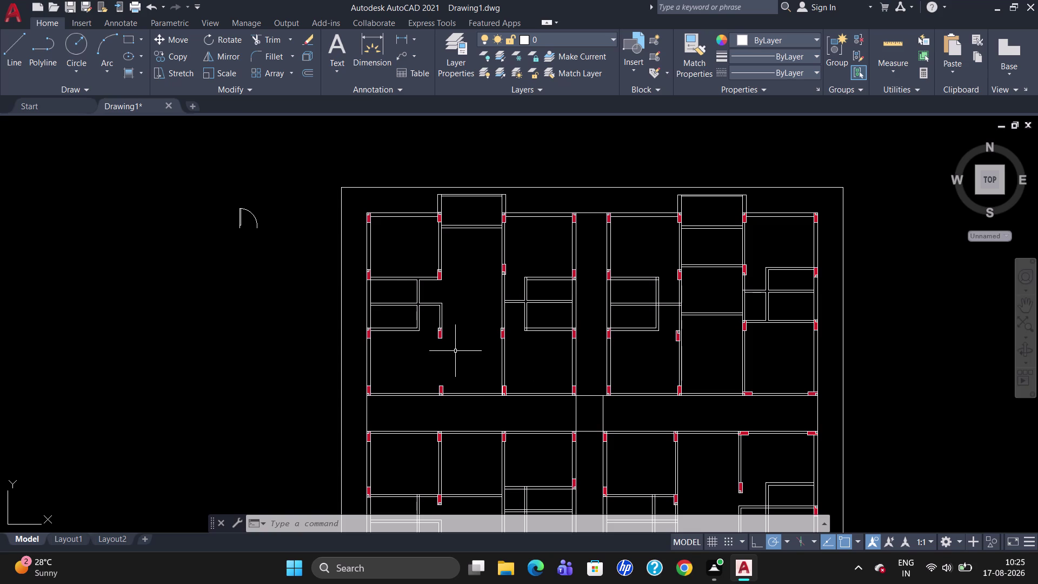
scroll(up, 3)
scroll(down, 3)
scroll(up, 3)
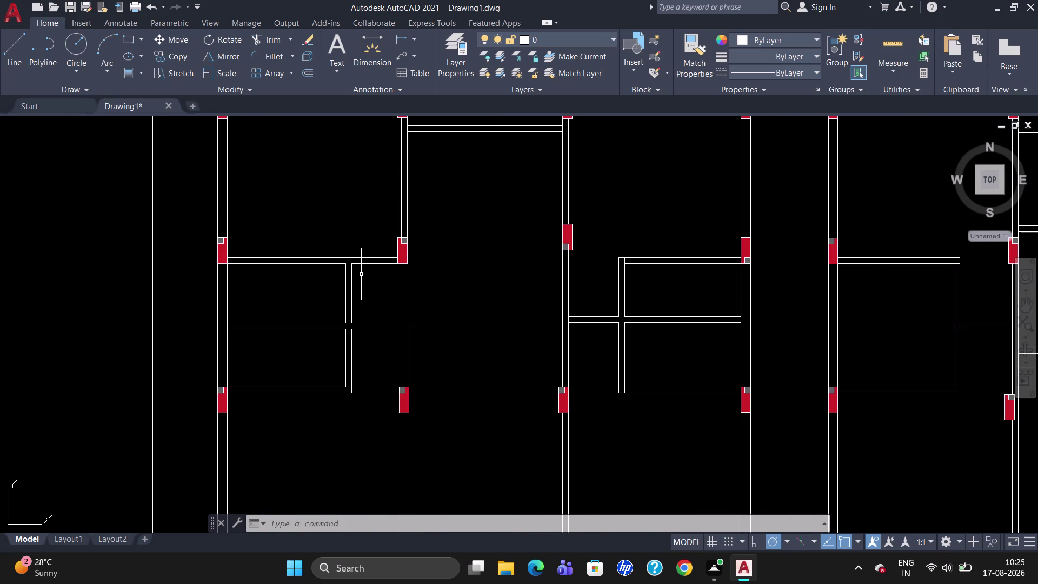
scroll(down, 3)
scroll(up, 3)
scroll(down, 3)
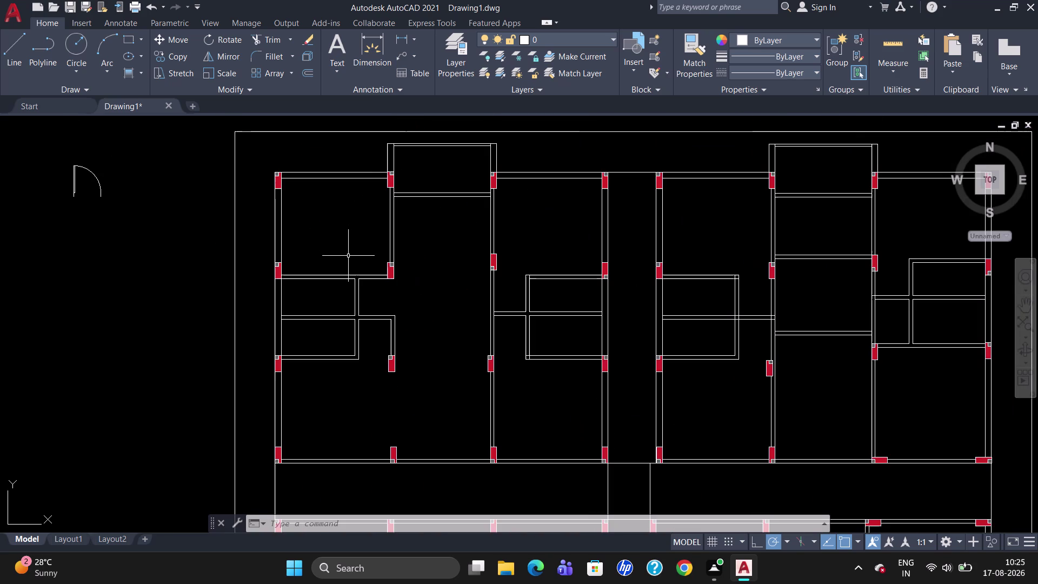
key(l)
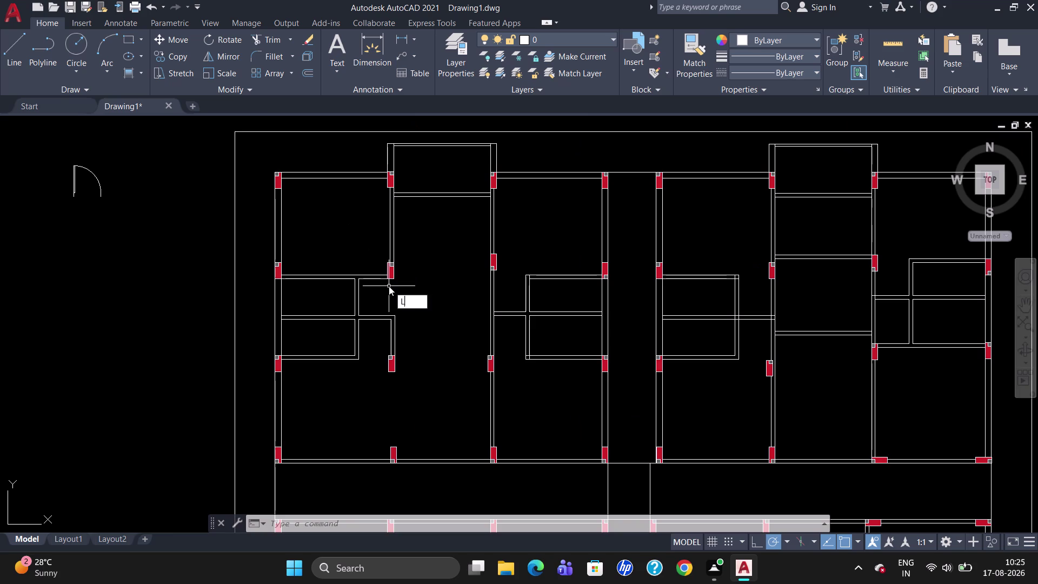
key(Return)
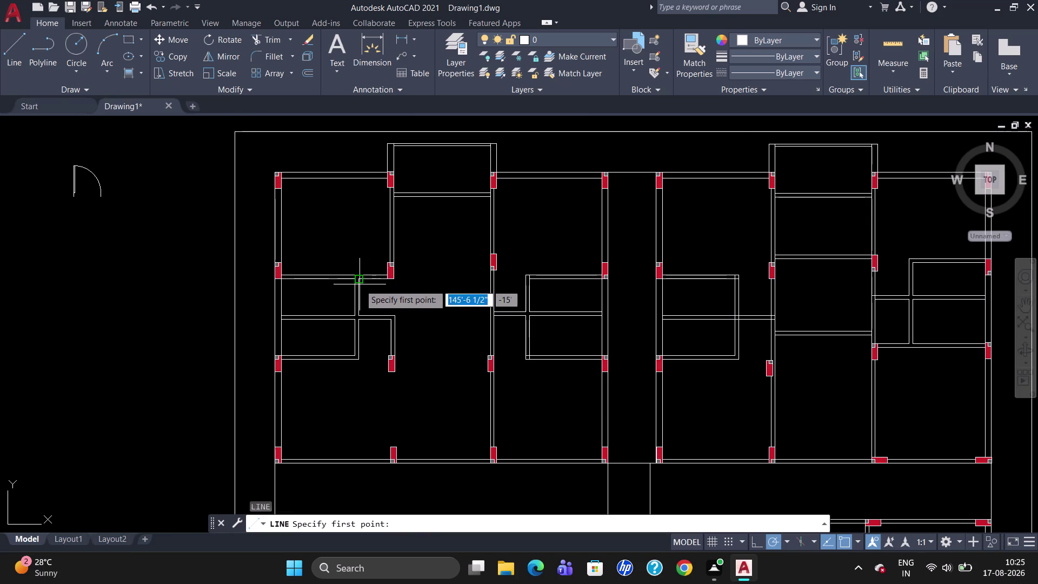
scroll(up, 3)
click(360, 277)
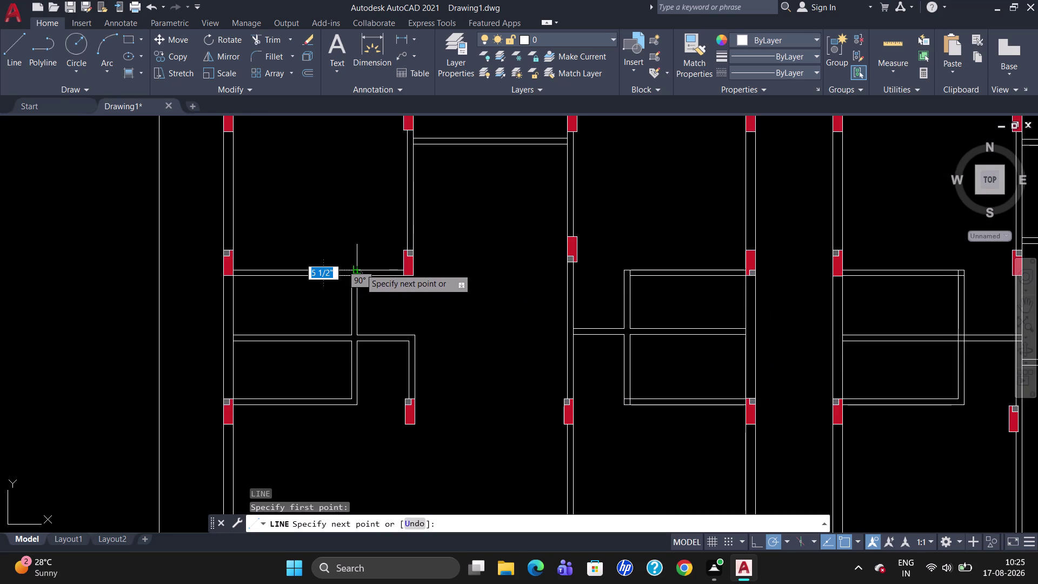
click(360, 268)
key(Escape)
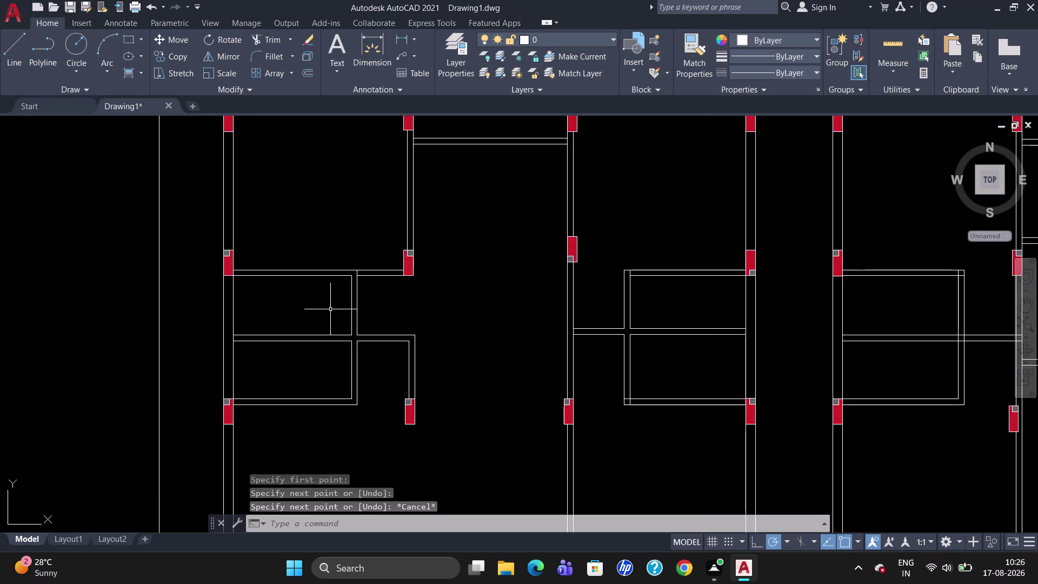
scroll(up, 3)
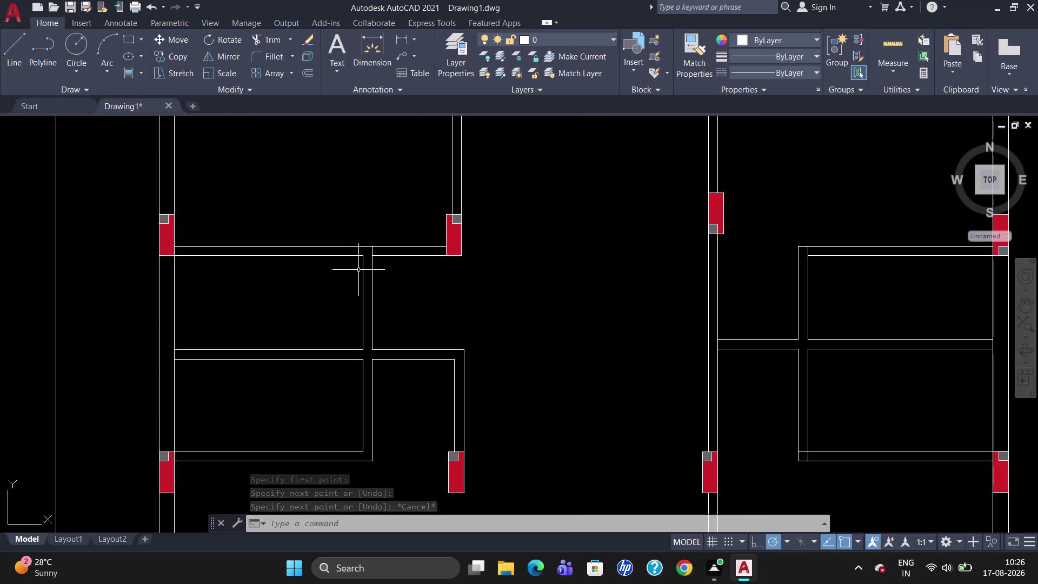
key(l)
key(Return)
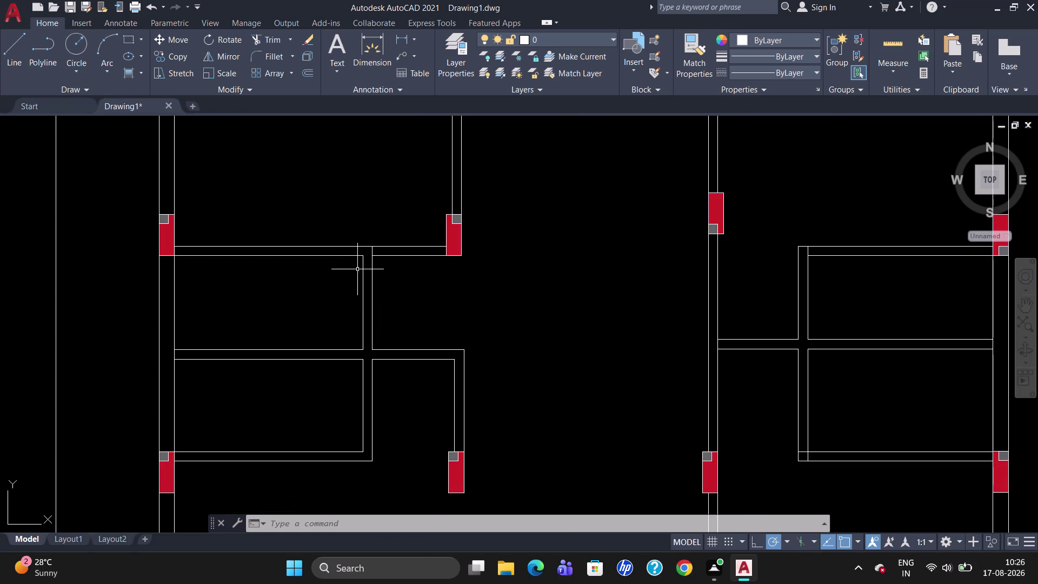
click(359, 258)
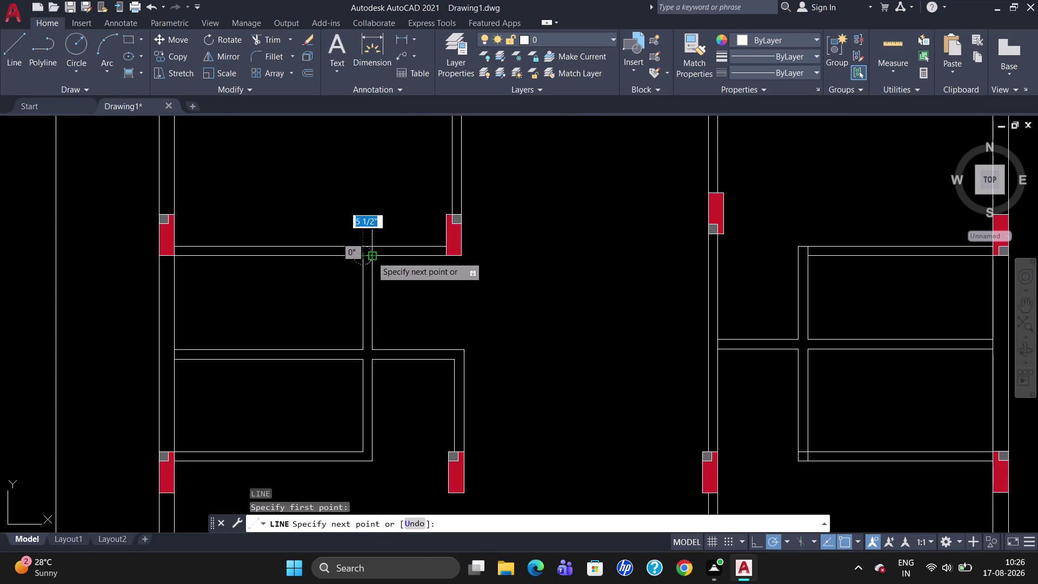
click(372, 256)
key(Escape)
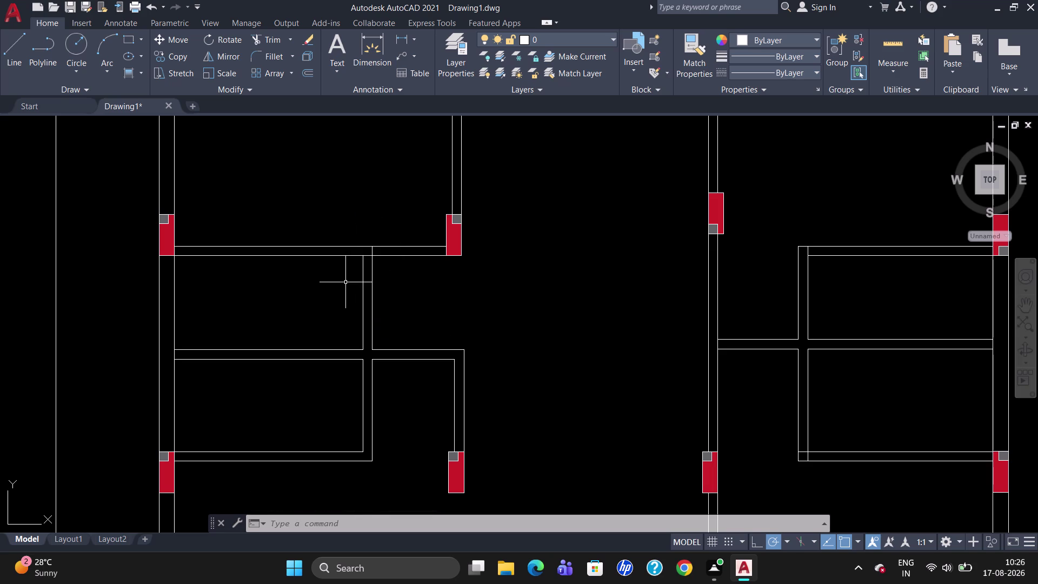
text(TR)
key(Return)
key(Return)
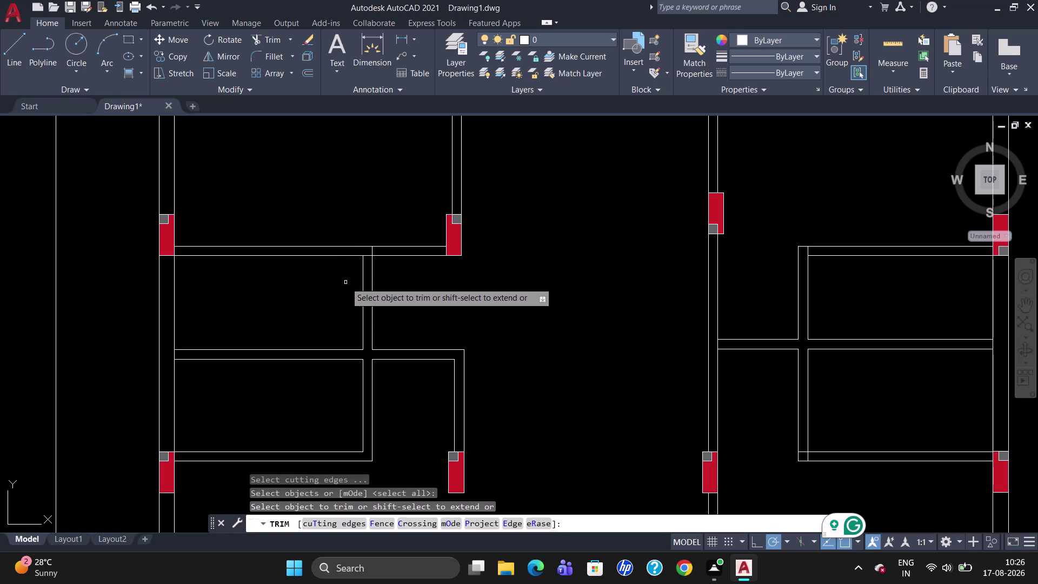
click(367, 255)
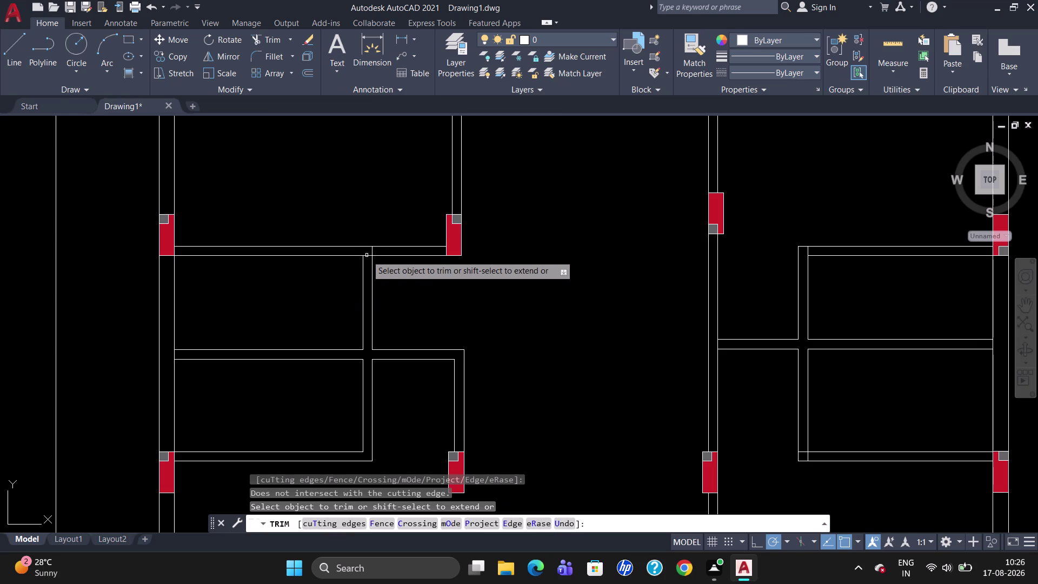
click(366, 256)
scroll(up, 3)
click(366, 254)
key(Escape)
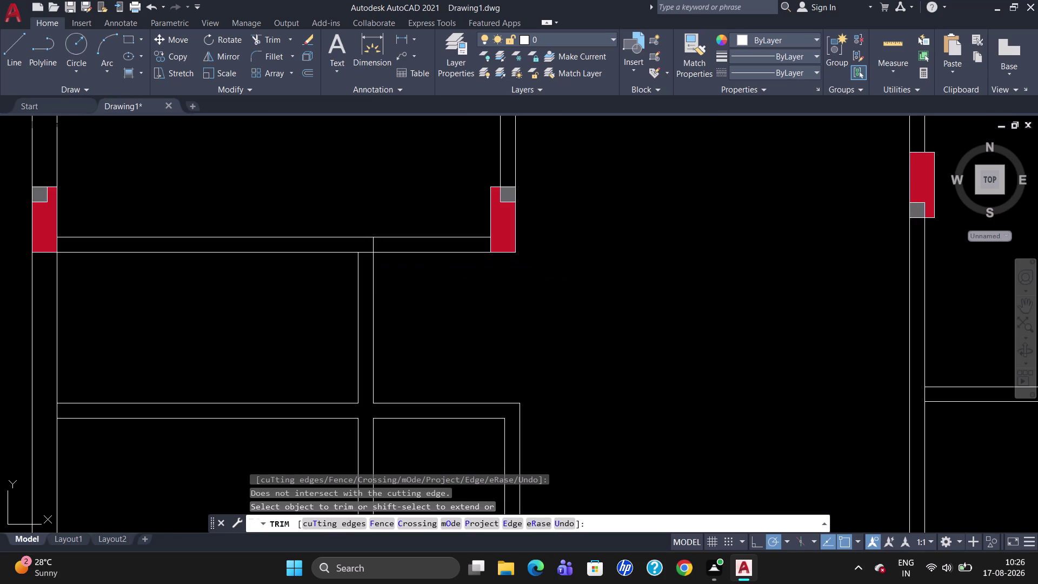
scroll(down, 3)
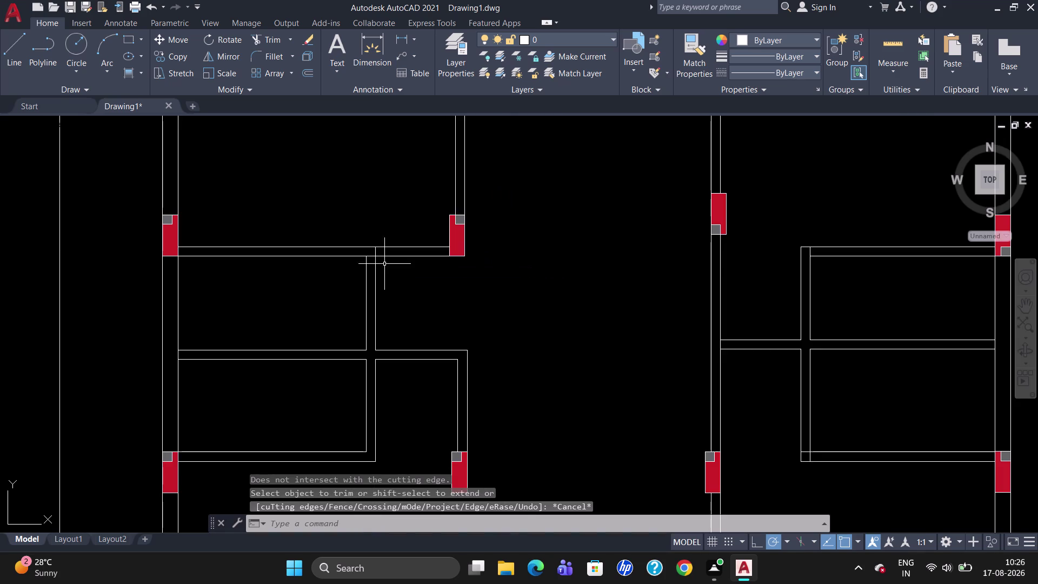
scroll(up, 3)
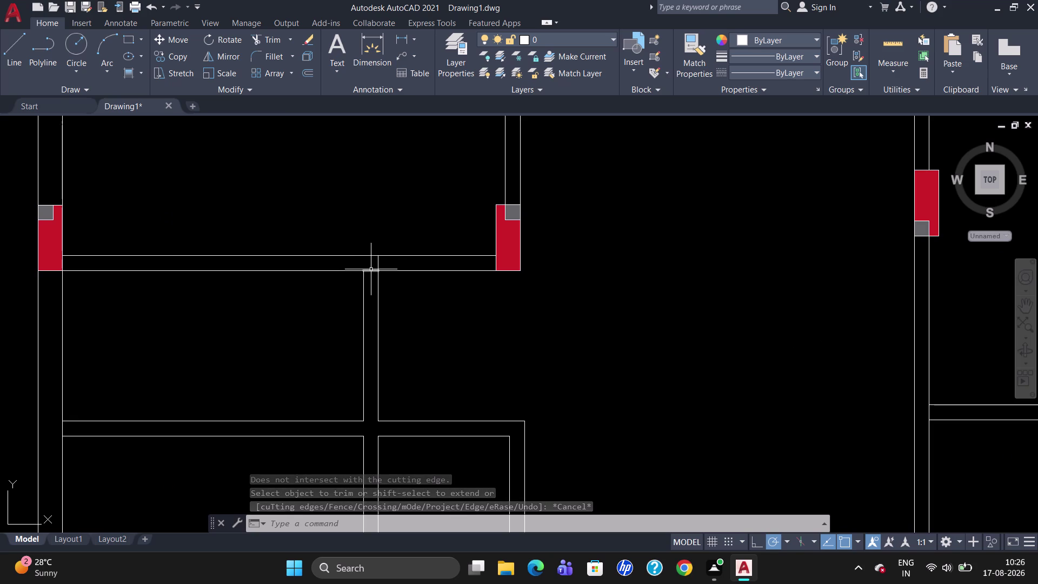
Measure the 3'-7" gap from the partition corner to the column with DLI.
text(DLI)
key(Return)
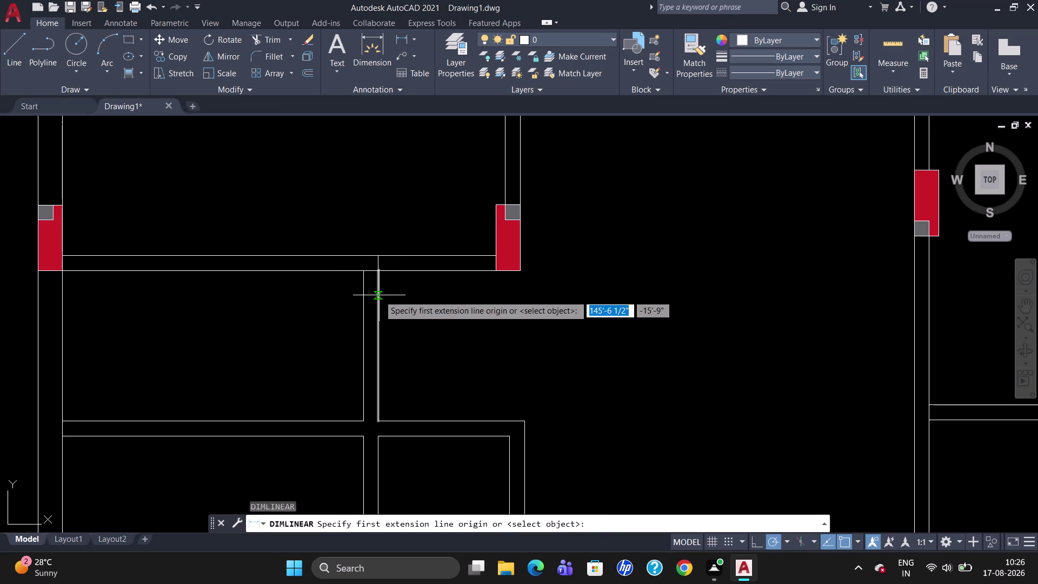
click(380, 274)
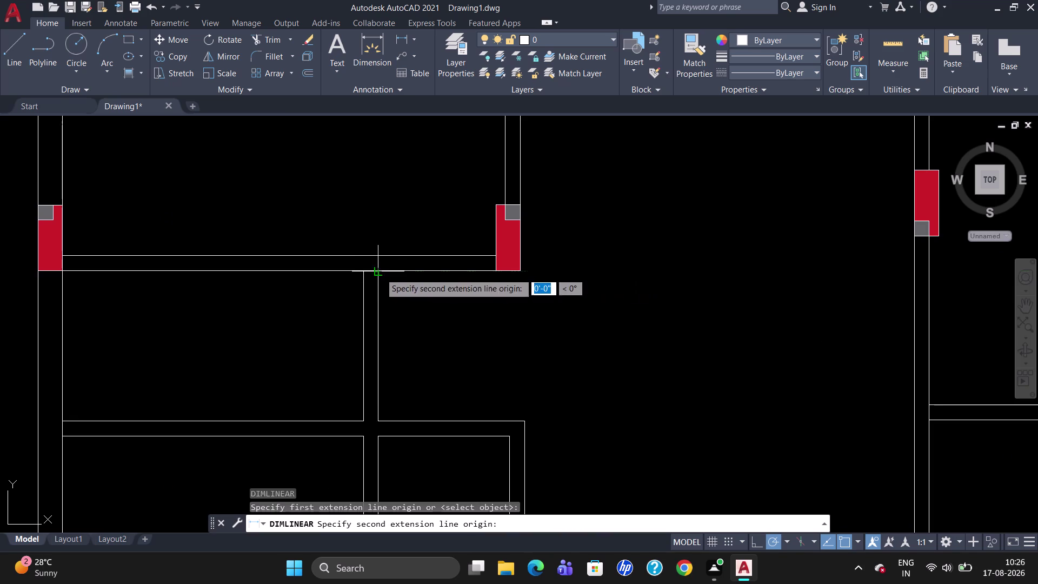
click(500, 271)
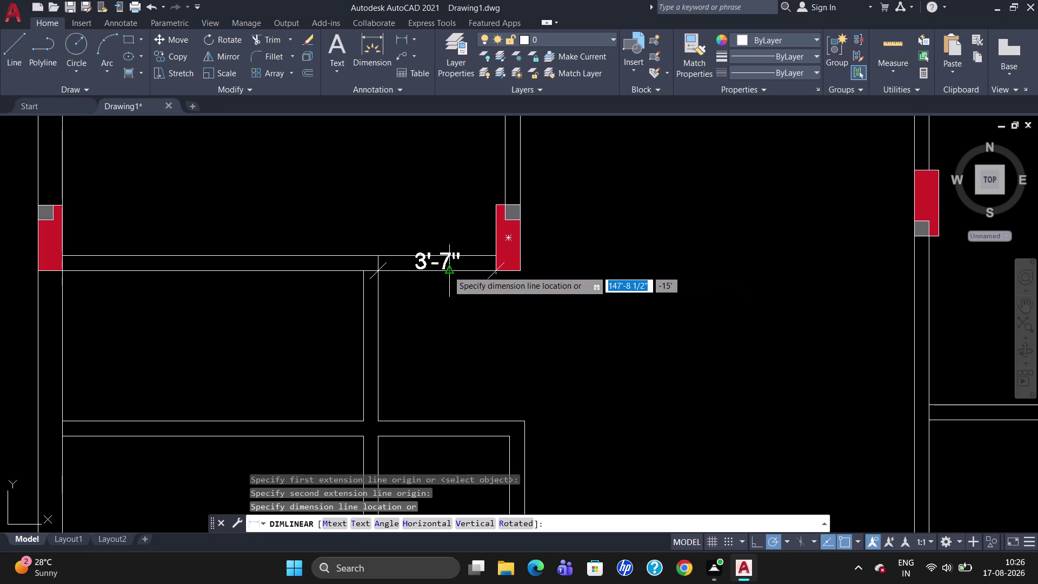
key(Escape)
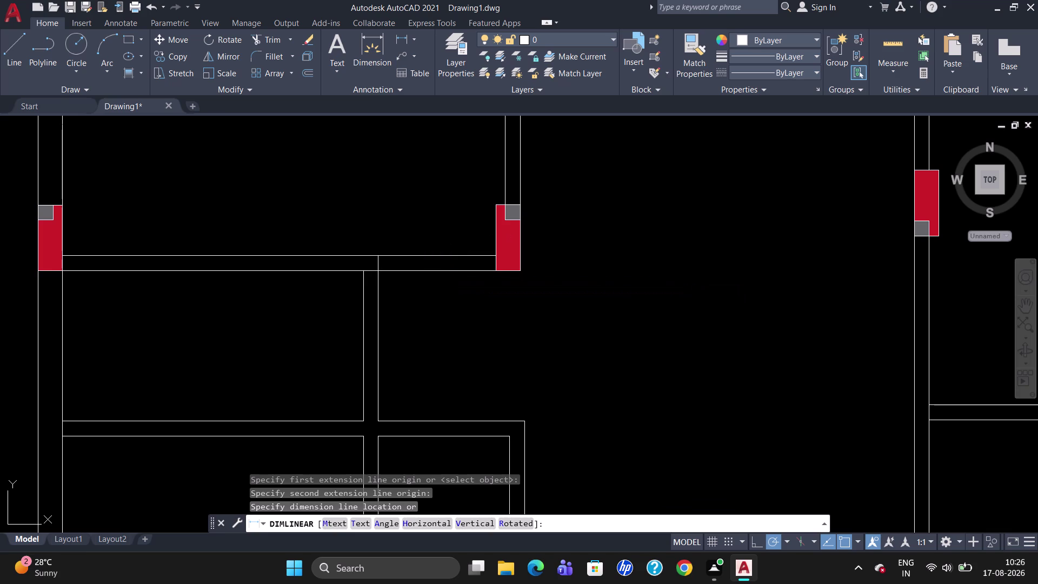
Start a line tracking from the column's lower corner.
key(l)
key(Return)
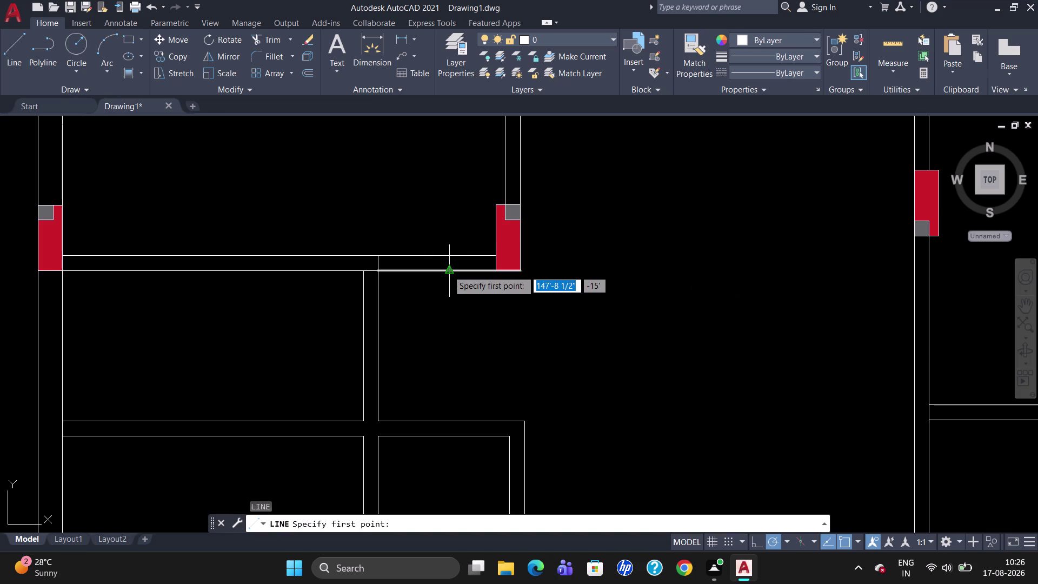
text(TK)
key(Return)
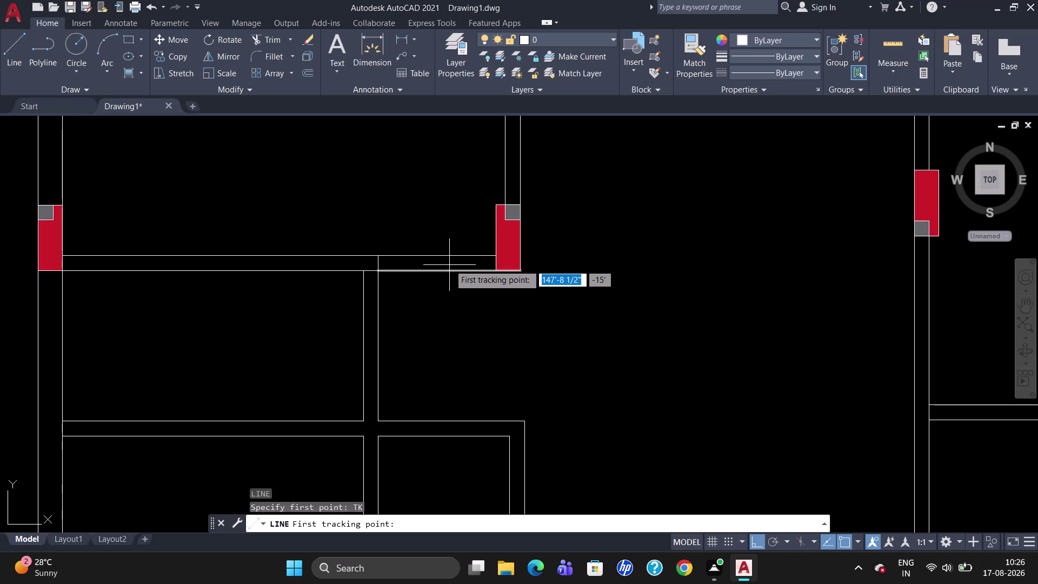
click(491, 253)
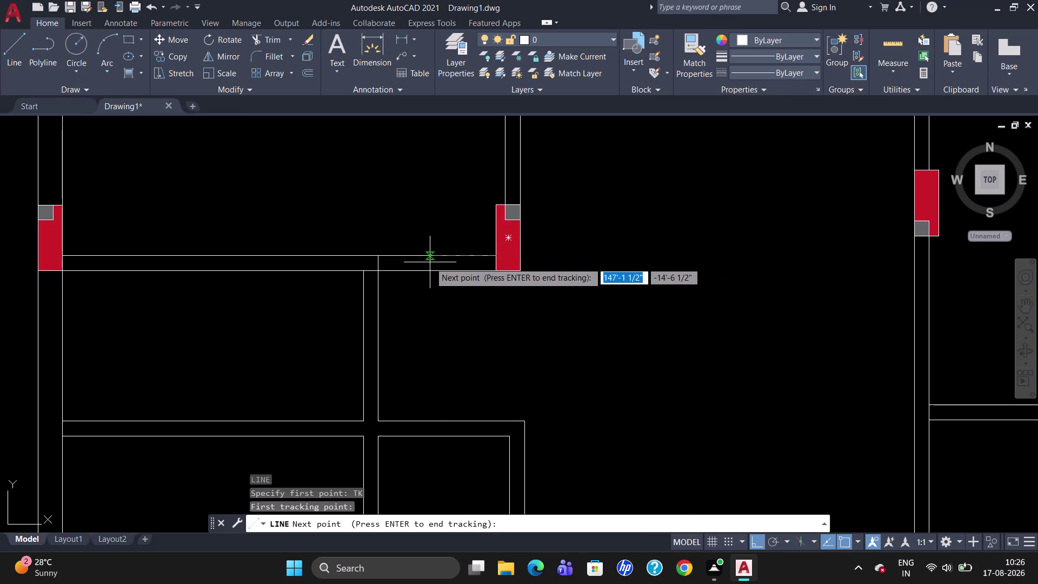
Draw a 5½-inch line across the top wall, 2' from the column.
text(2')
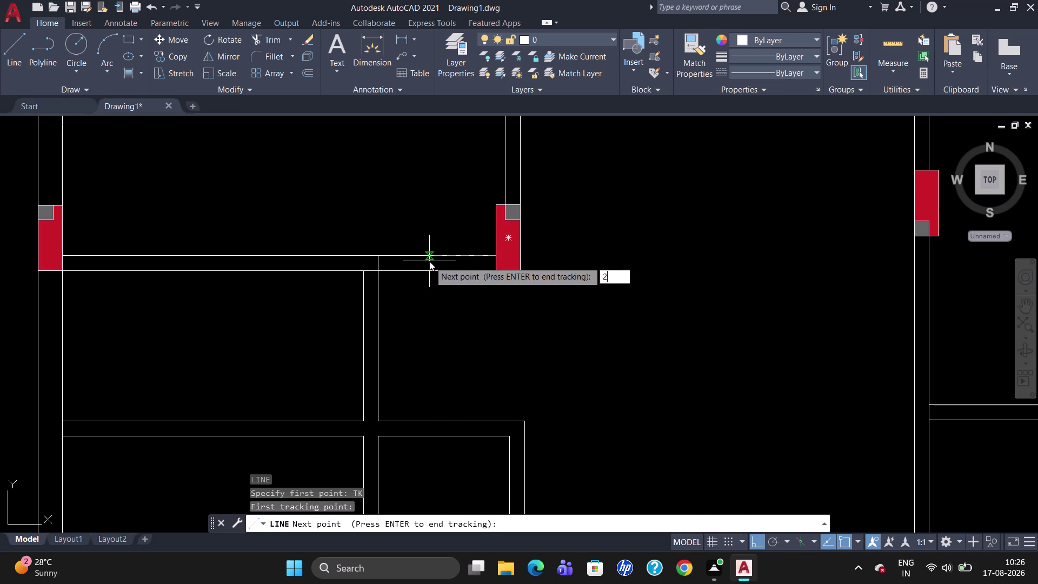
key(Return)
key(Return)
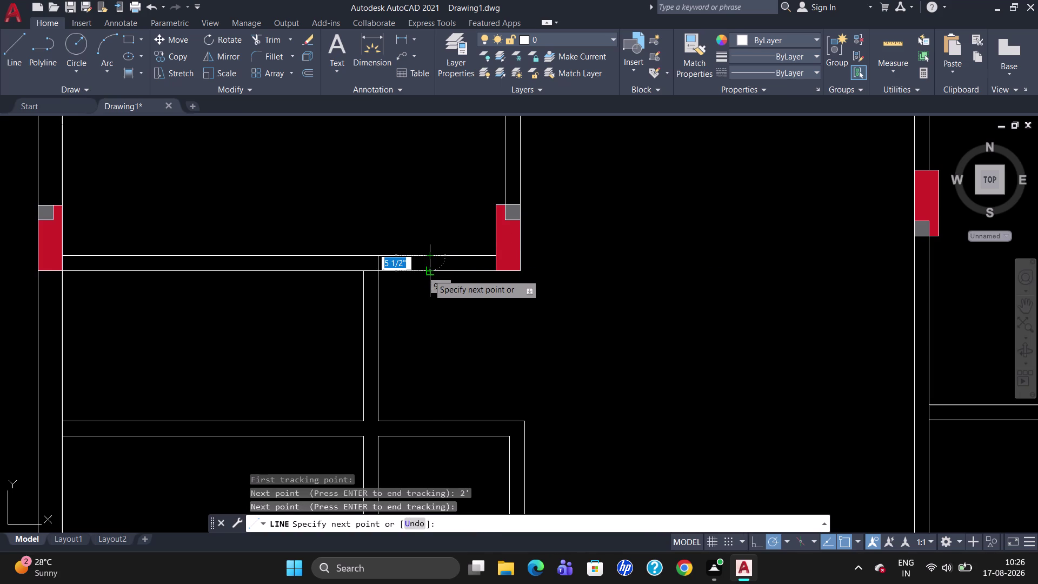
click(428, 274)
key(Escape)
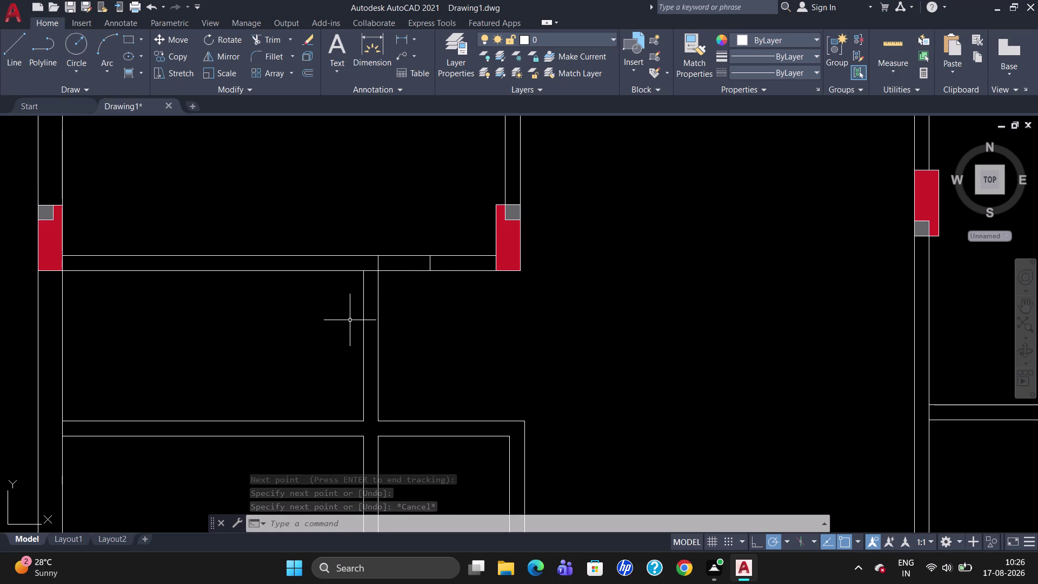
key(l)
key(Return)
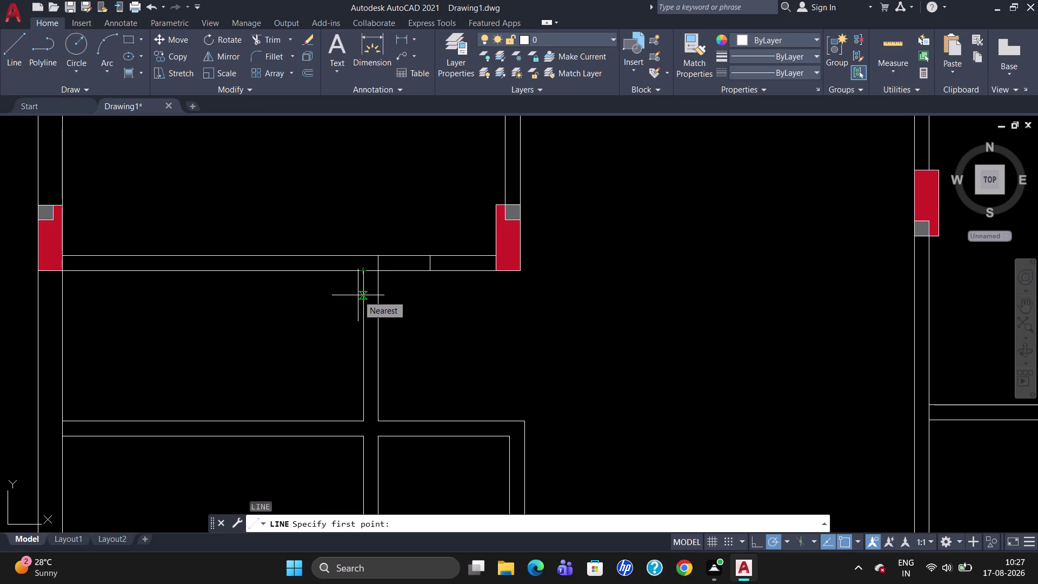
key(Escape)
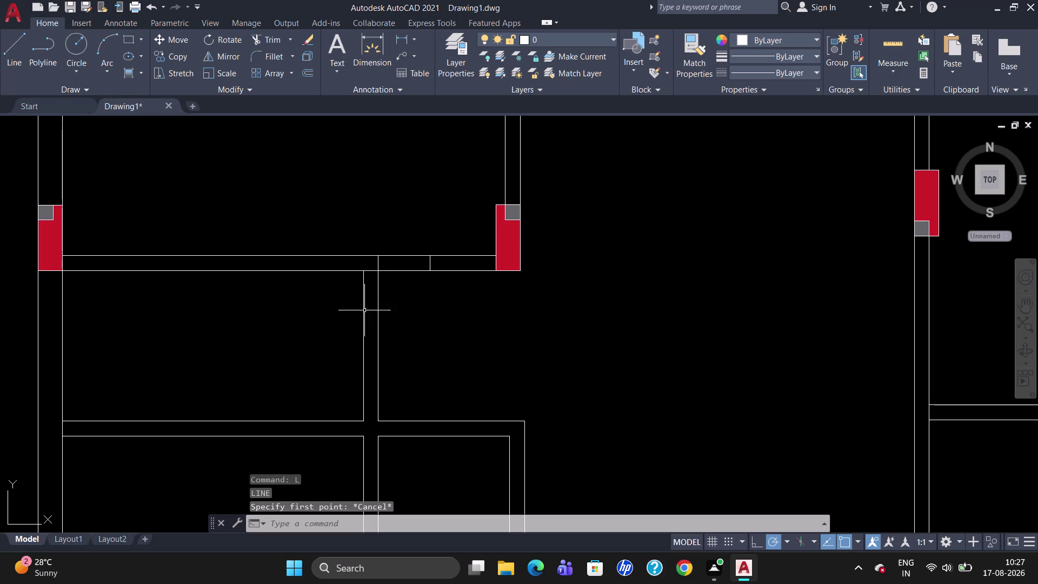
Attempt a trim at the partition's wall junction, which removes nothing.
text(TR)
key(Return)
key(Return)
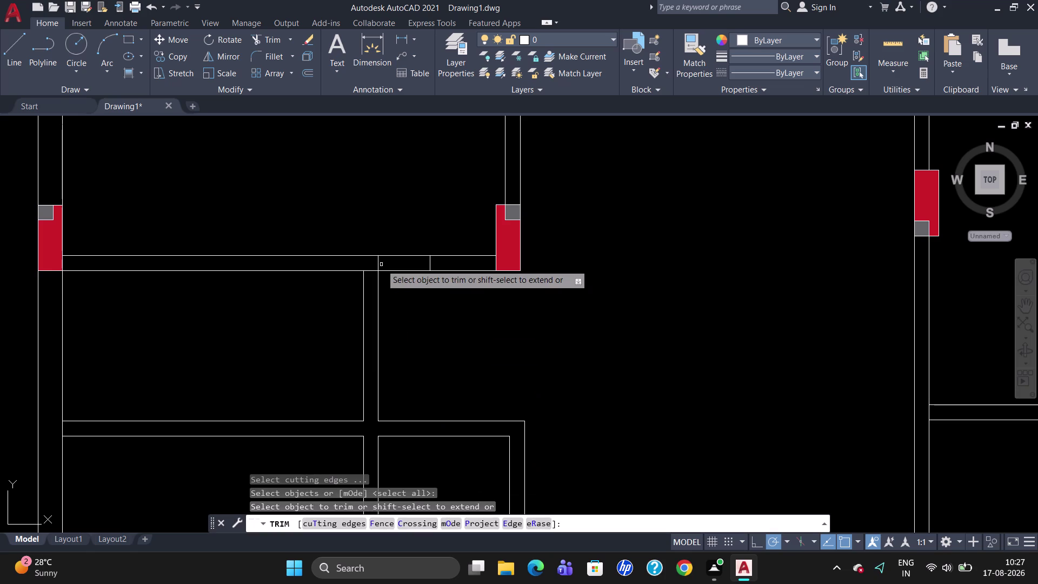
click(379, 263)
click(370, 273)
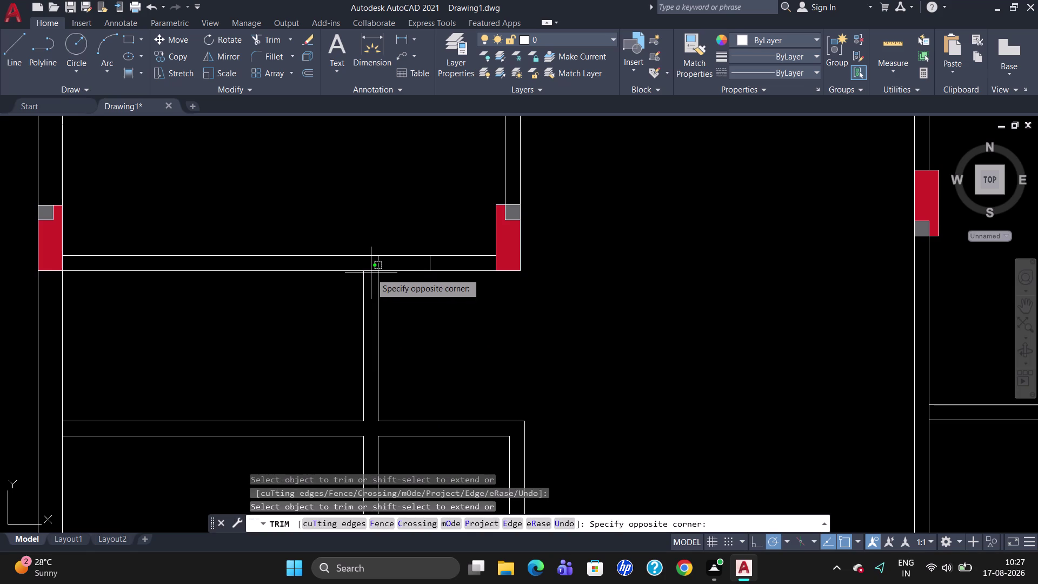
click(370, 273)
key(Escape)
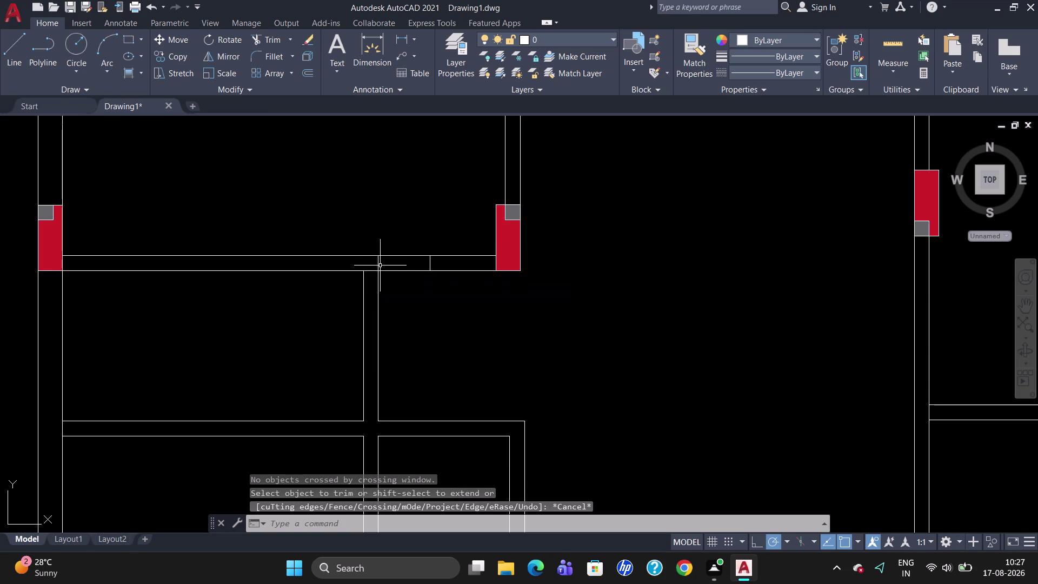
Erase the short wall segments where the partition meets the top wall.
click(377, 264)
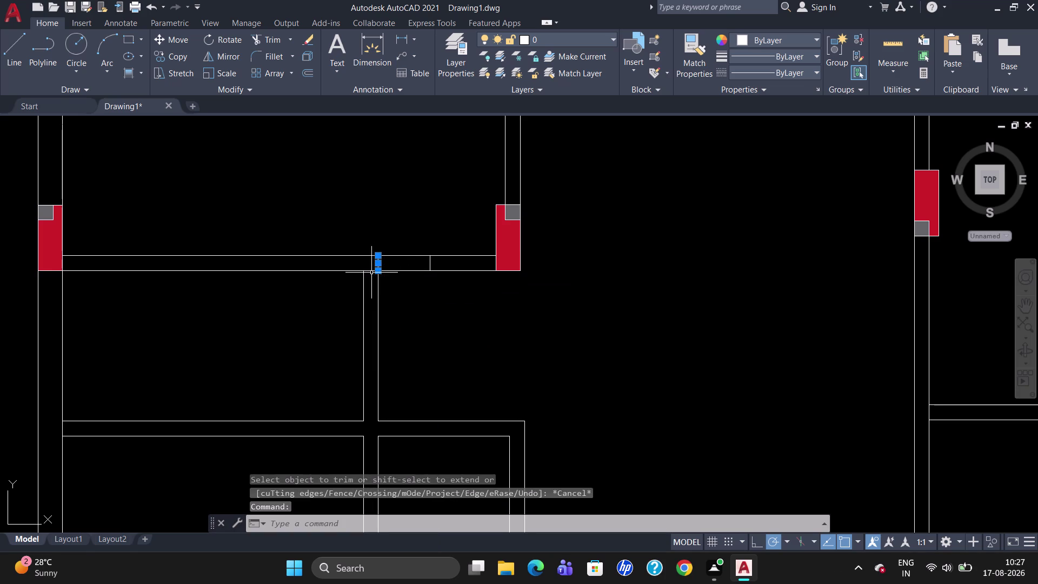
key(Delete)
click(374, 272)
key(Delete)
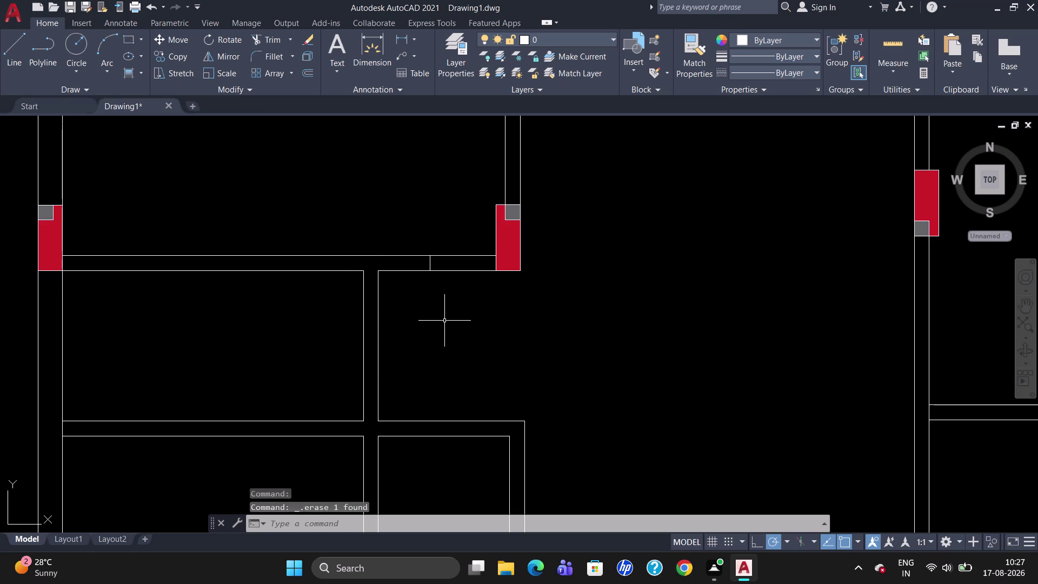
scroll(down, 3)
scroll(down, 3)
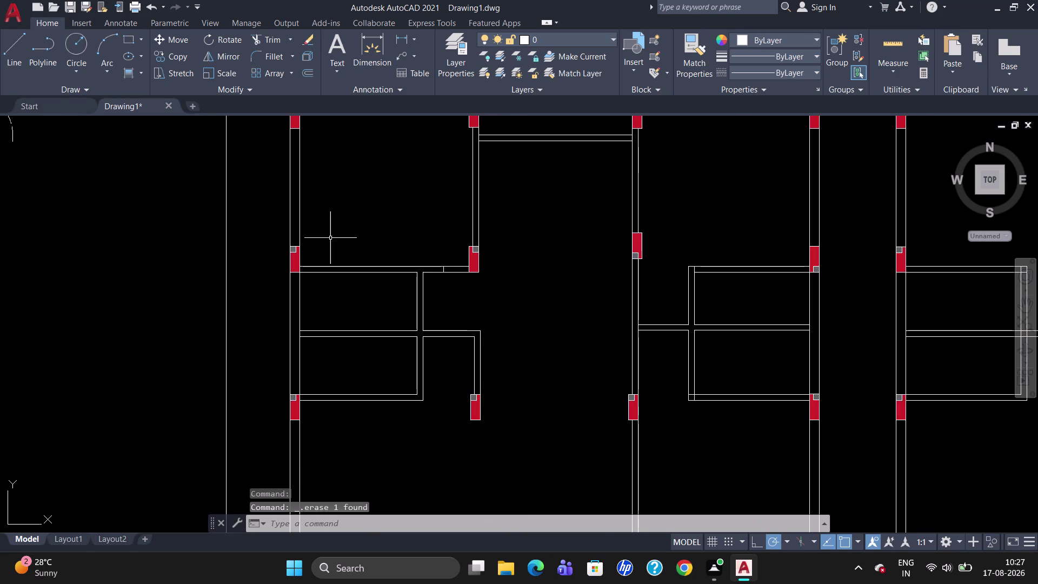
scroll(down, 3)
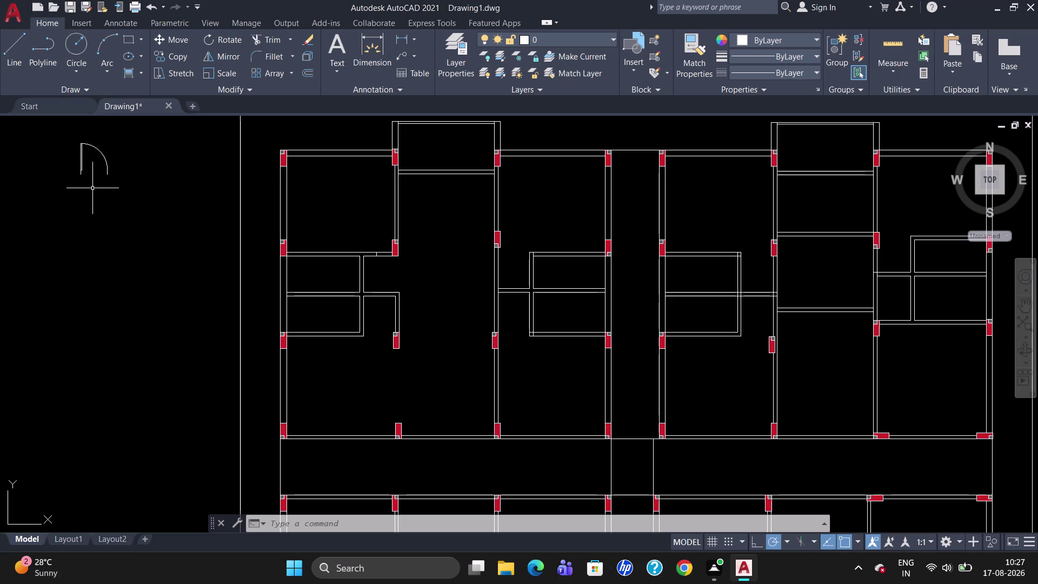
Mirror the door swing symbol across a vertical line, keeping the original.
click(80, 155)
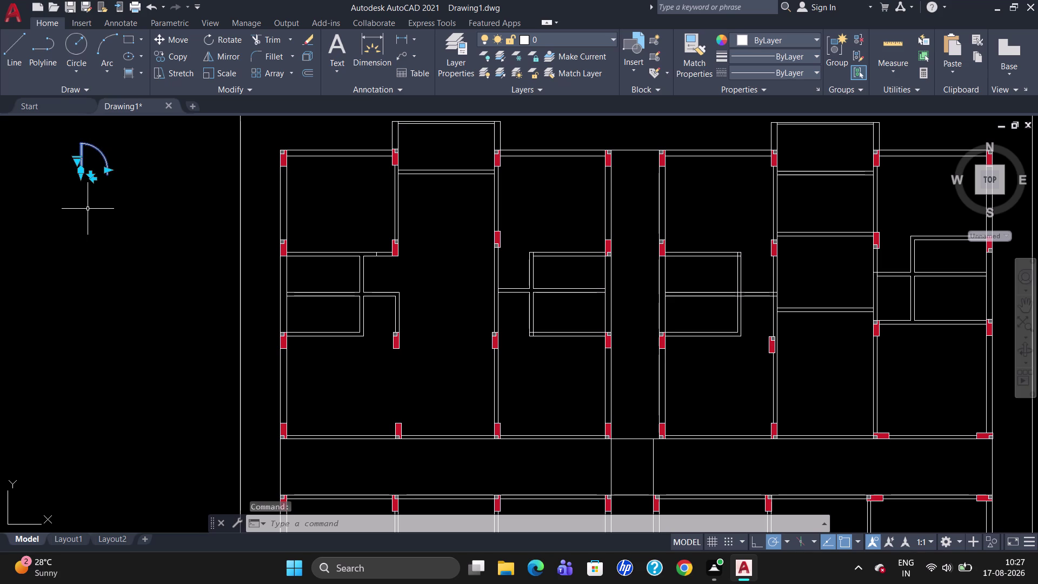
text(MI)
key(Return)
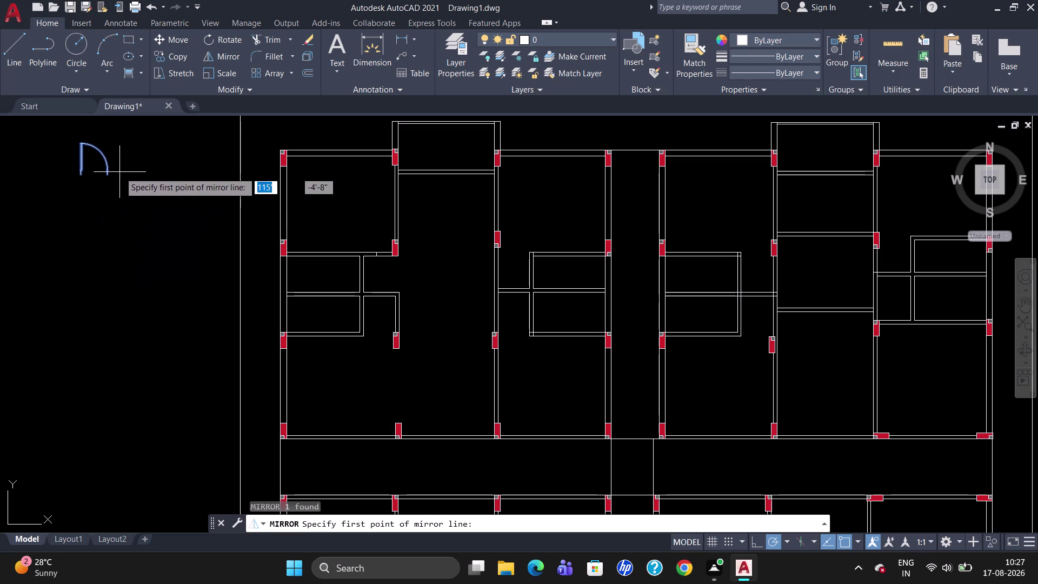
drag(149, 136, 144, 191)
click(147, 196)
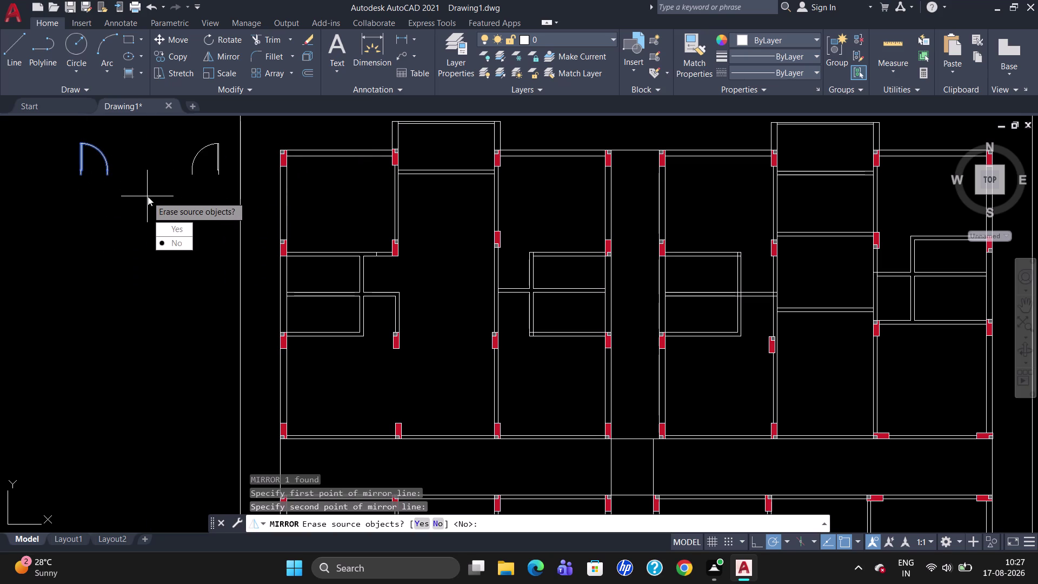
drag(172, 244, 147, 196)
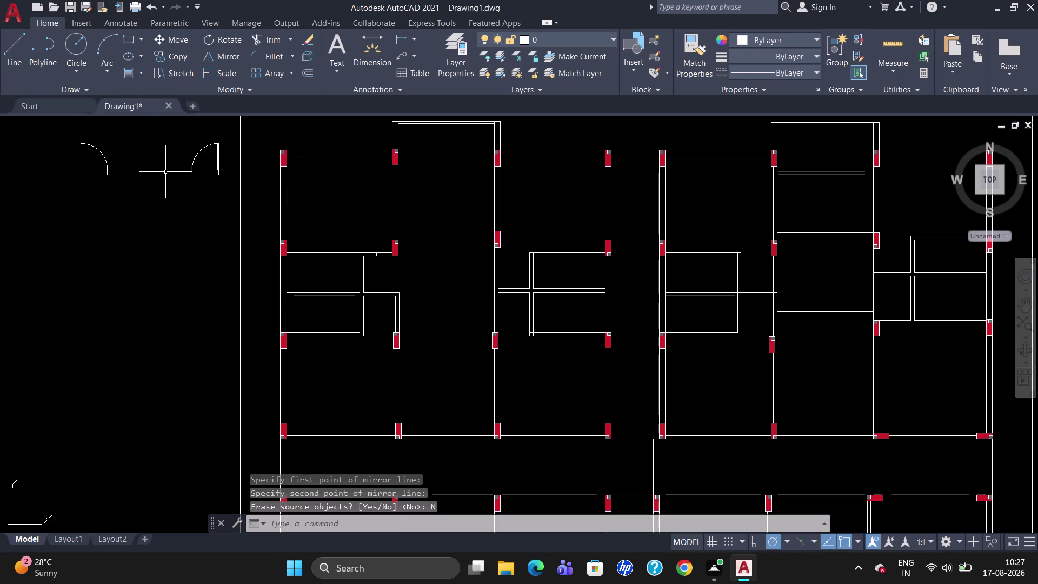
Select the mirrored door symbol and start COPY on it.
click(193, 157)
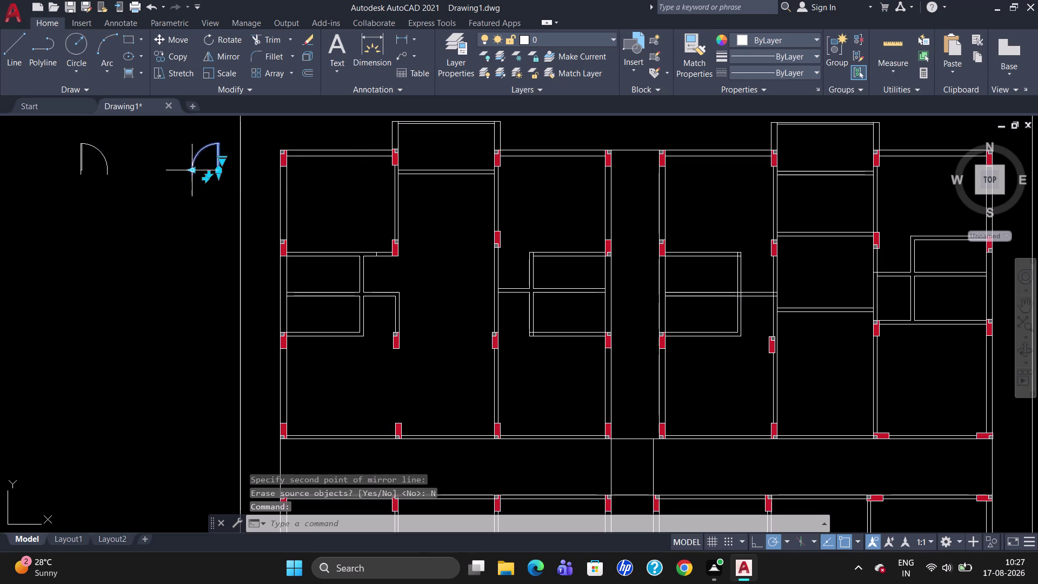
text(CO)
key(Return)
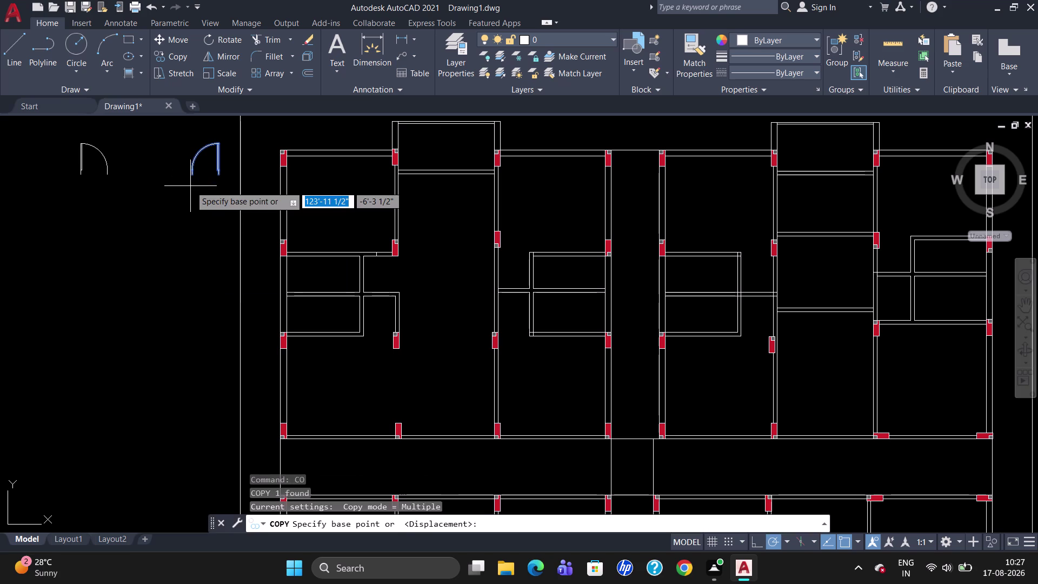
Copy the mirrored door from its hinge corner to the top-wall opening beside the red column.
click(221, 178)
scroll(up, 3)
scroll(up, 3)
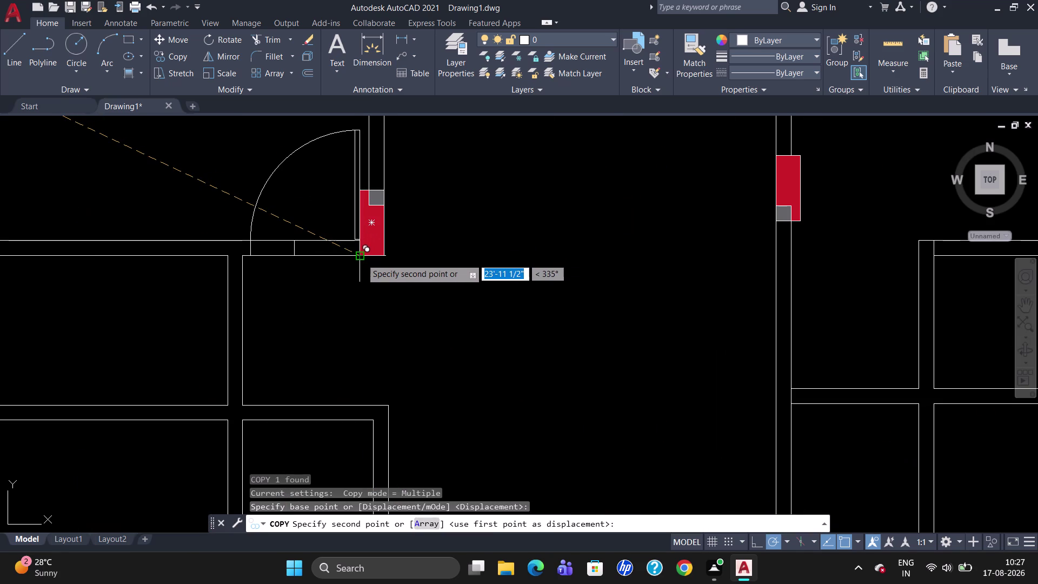
click(361, 258)
key(Escape)
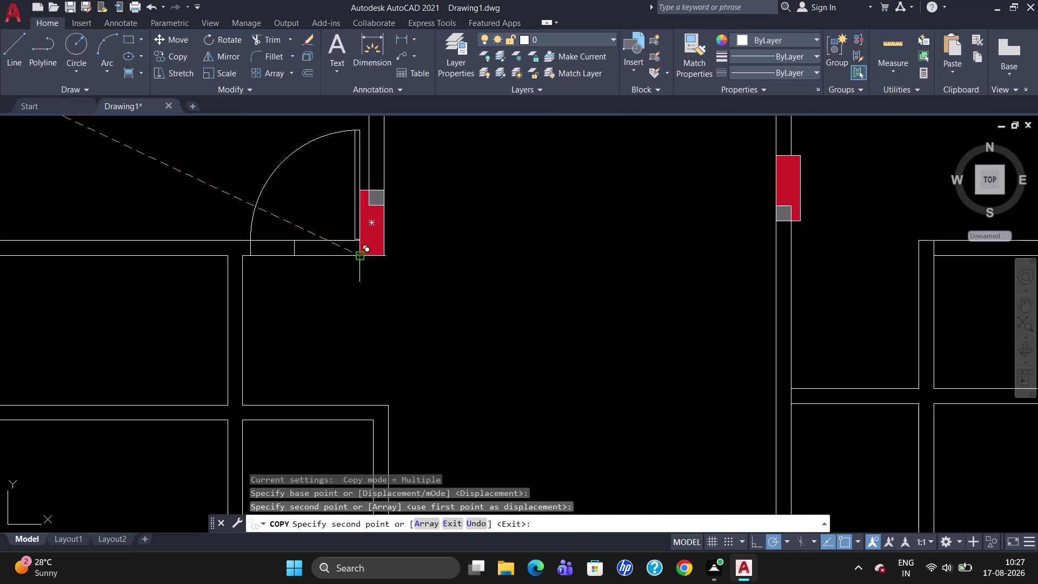
text(SC)
key(Return)
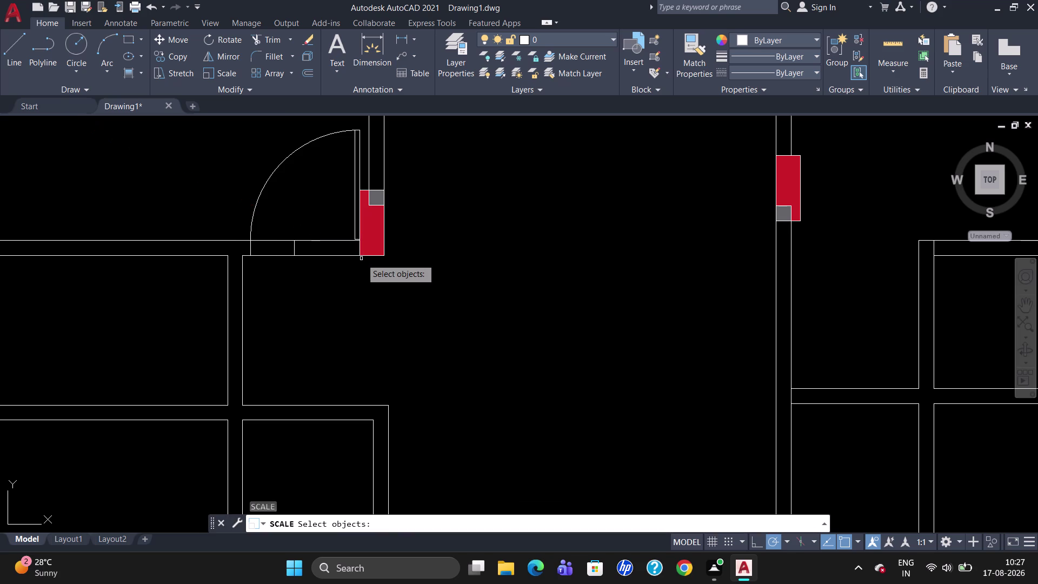
Scale the door swing symbol twice from its hinge corner, picking a new size each pass.
click(267, 179)
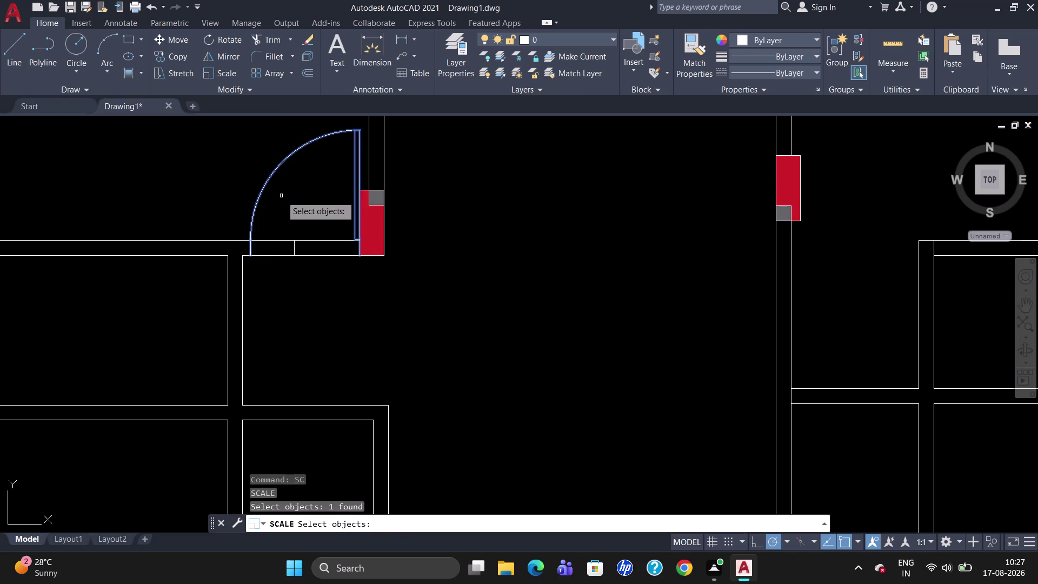
key(Return)
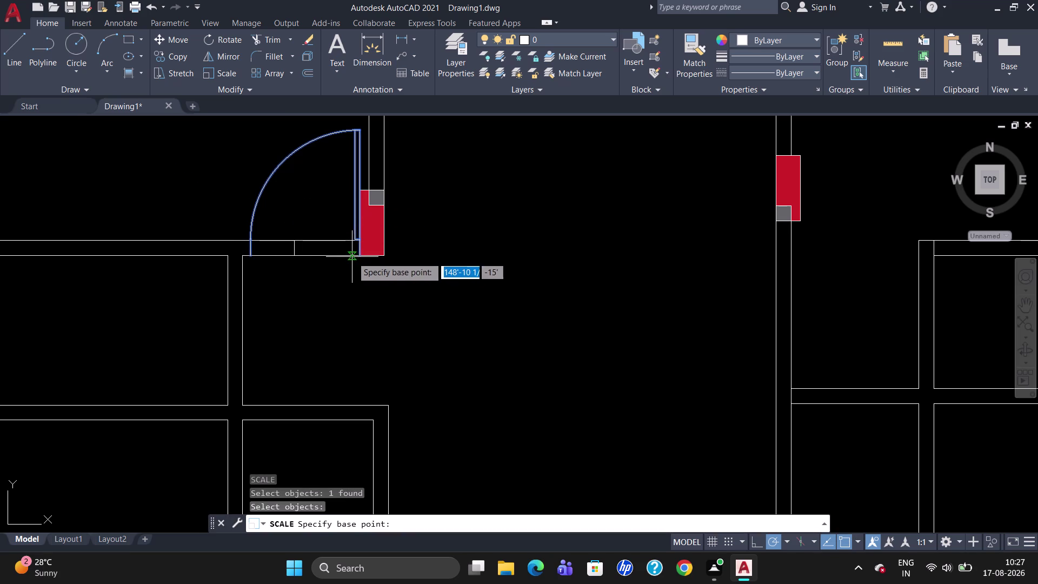
click(358, 255)
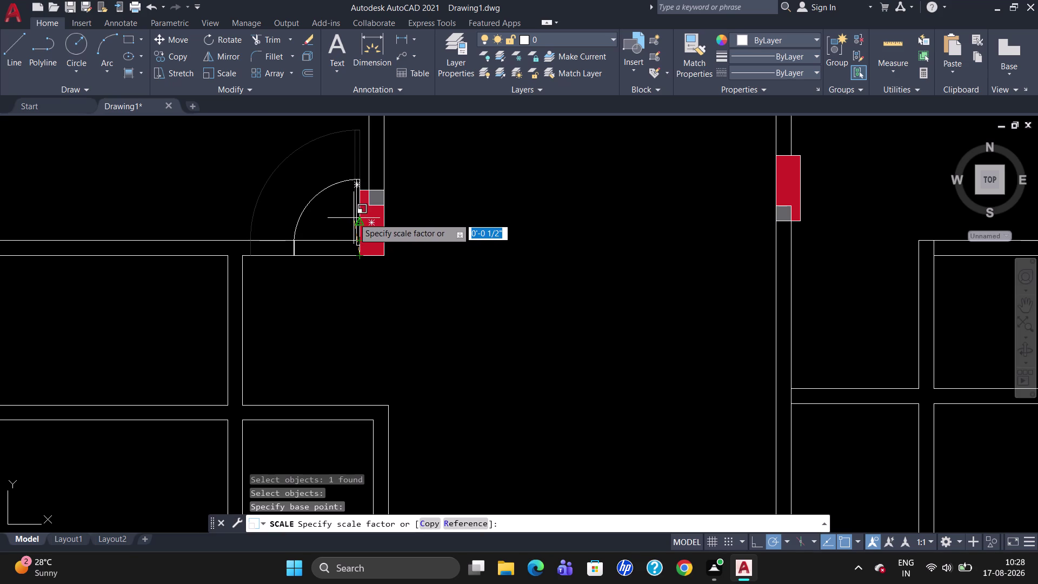
click(354, 218)
scroll(up, 3)
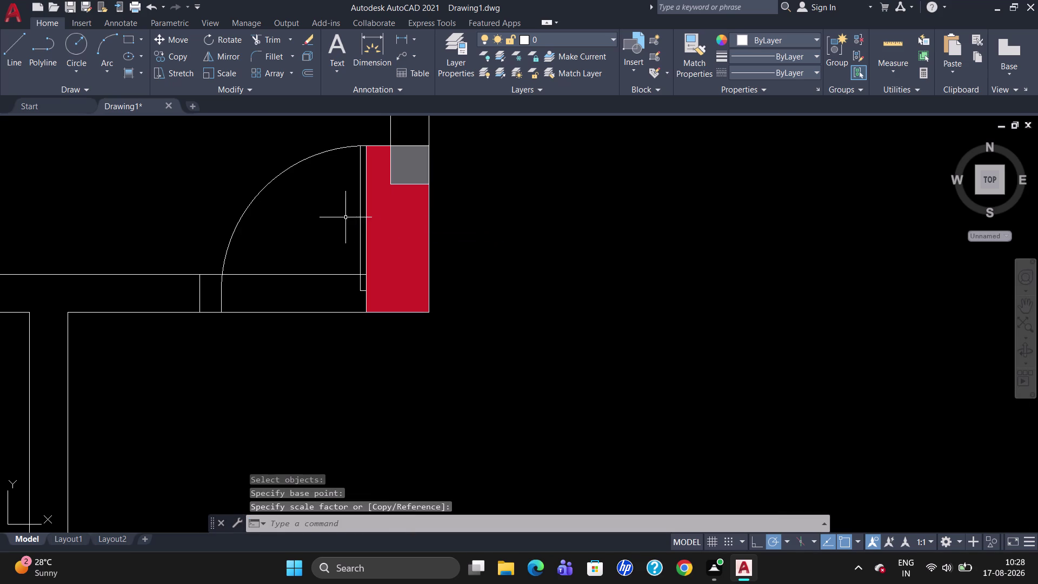
click(291, 166)
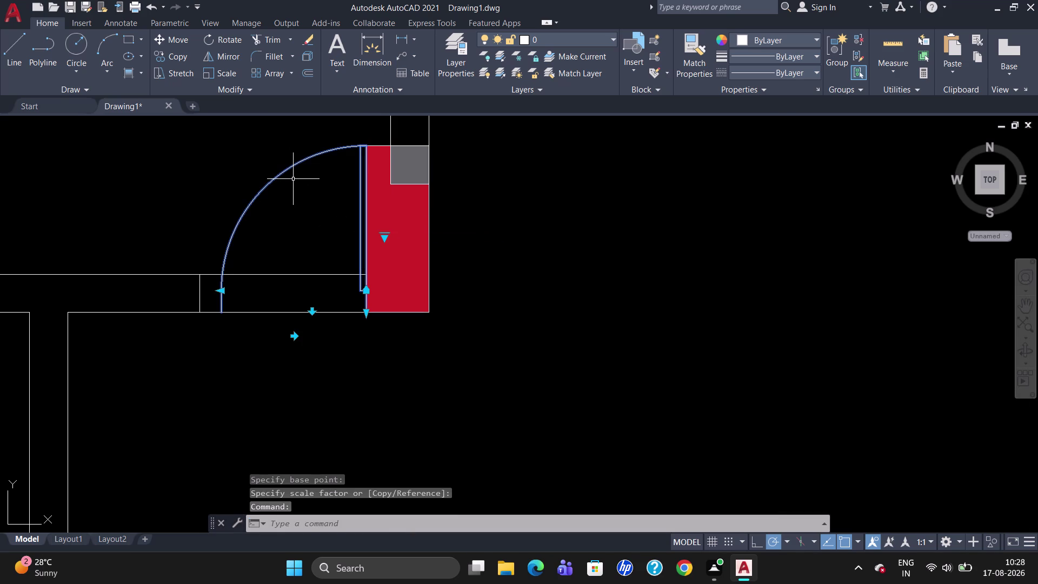
text(SC)
key(Return)
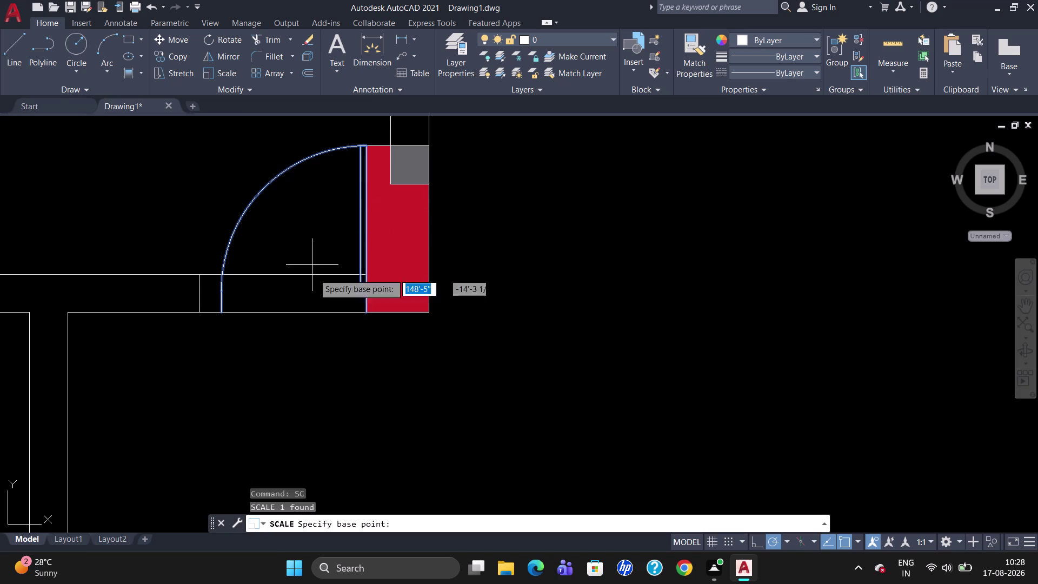
click(369, 309)
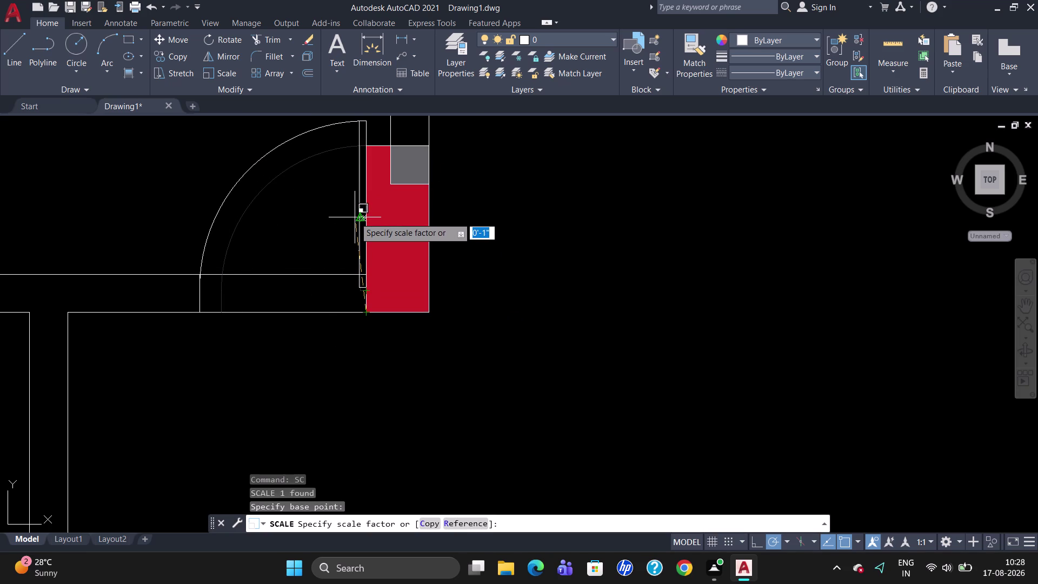
click(355, 217)
Window-select the door swing and rescale it twice more from the hinge to its final size.
click(361, 238)
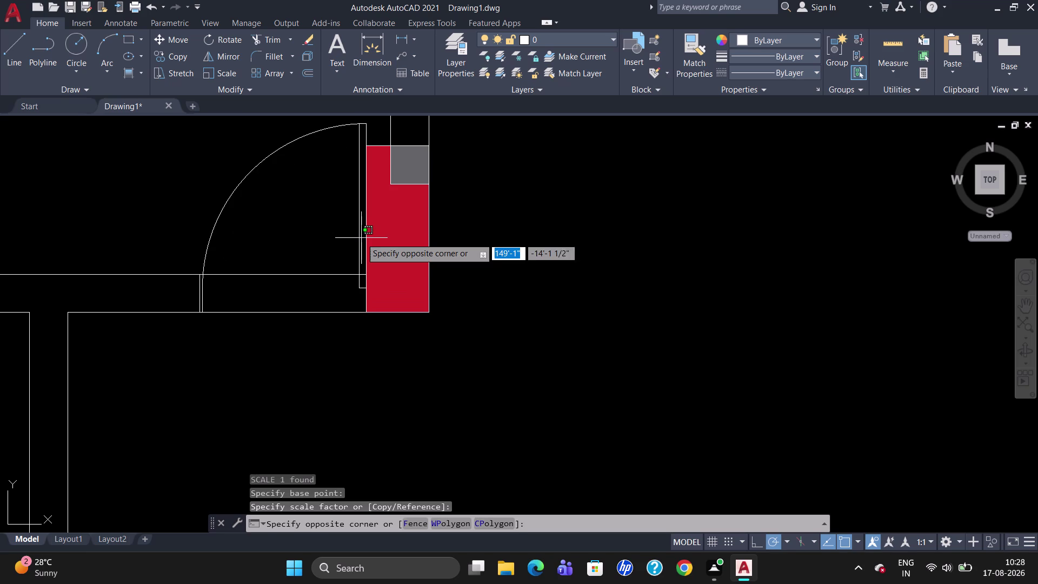
click(288, 145)
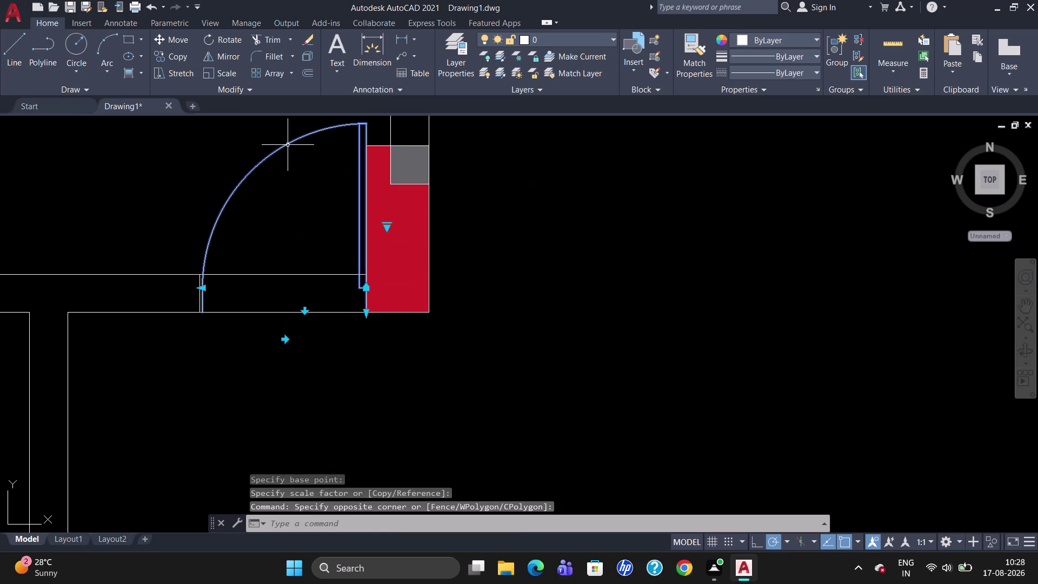
text(SC)
key(Return)
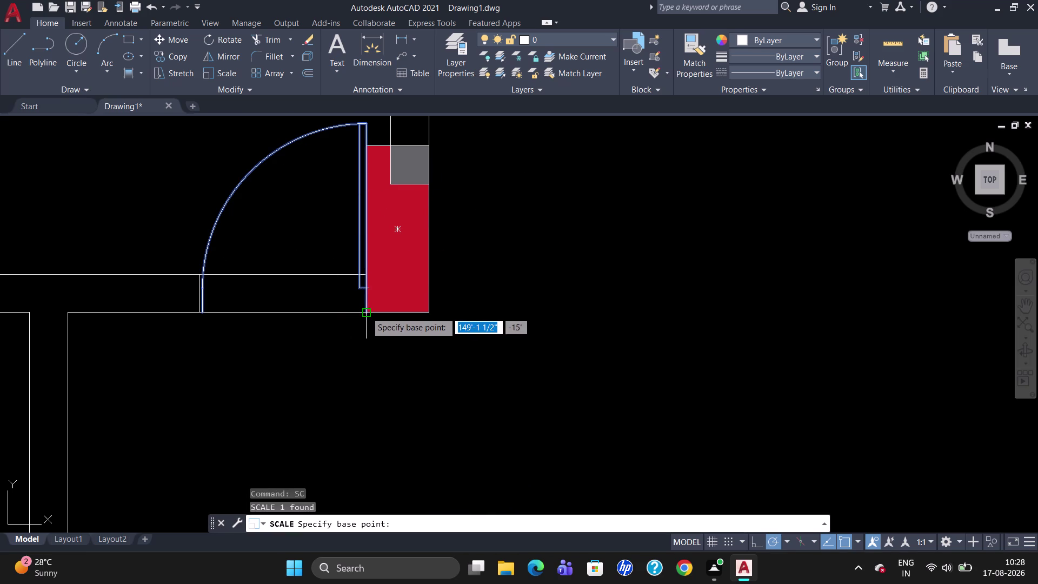
click(366, 312)
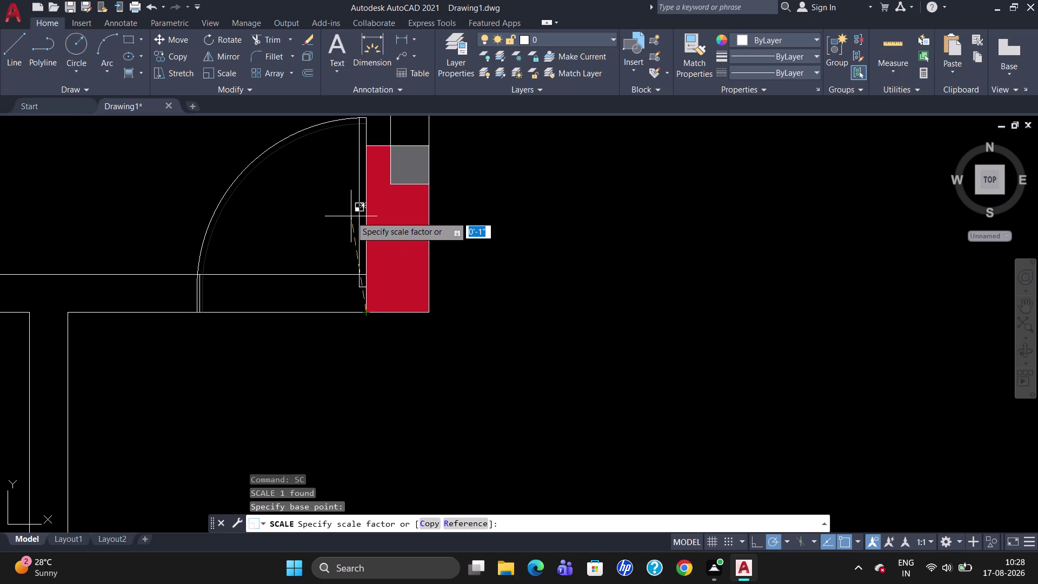
click(352, 218)
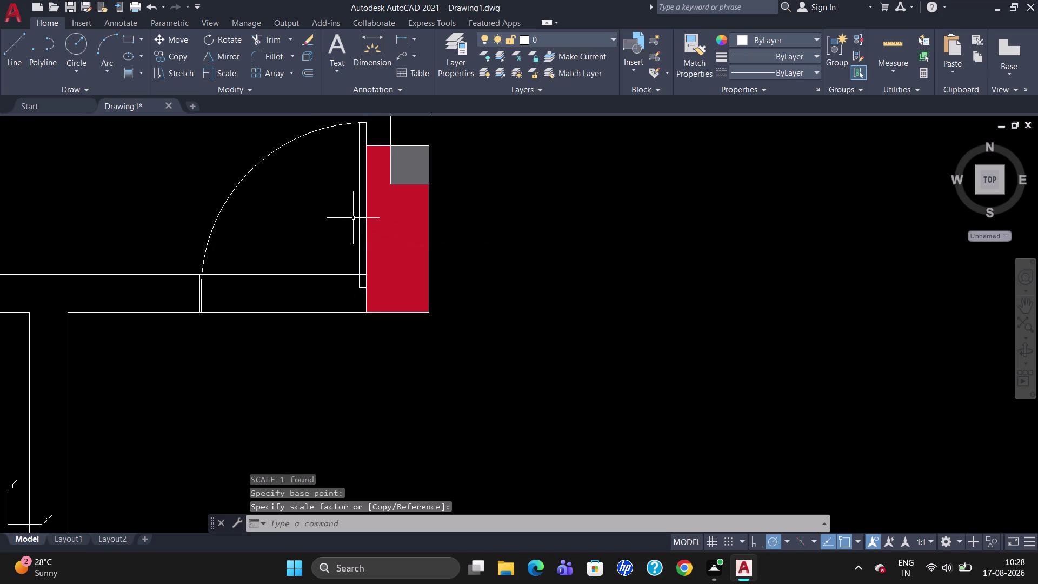
click(359, 260)
key(d)
key(BackSpace)
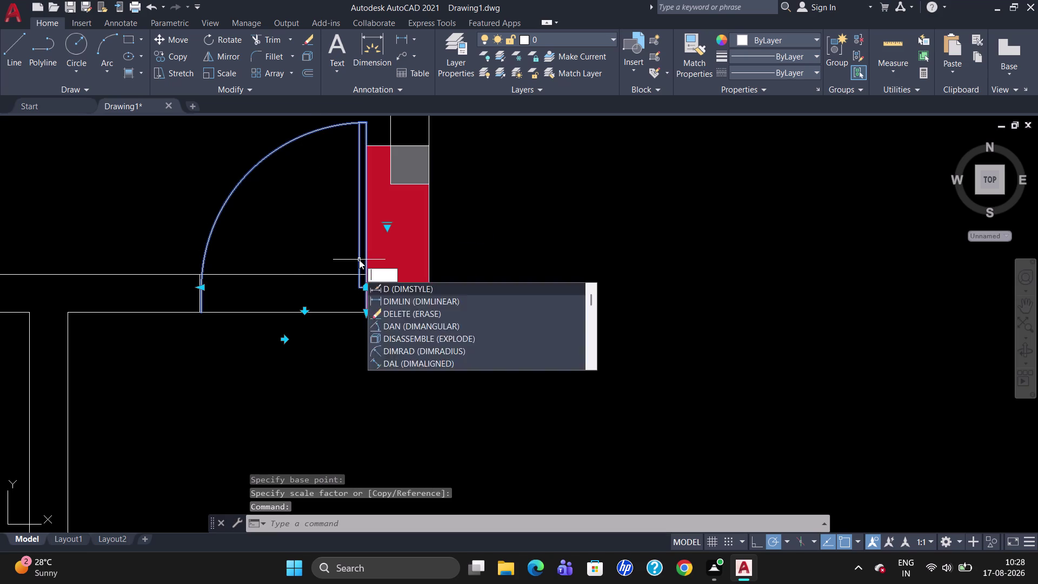
text(SC)
key(Return)
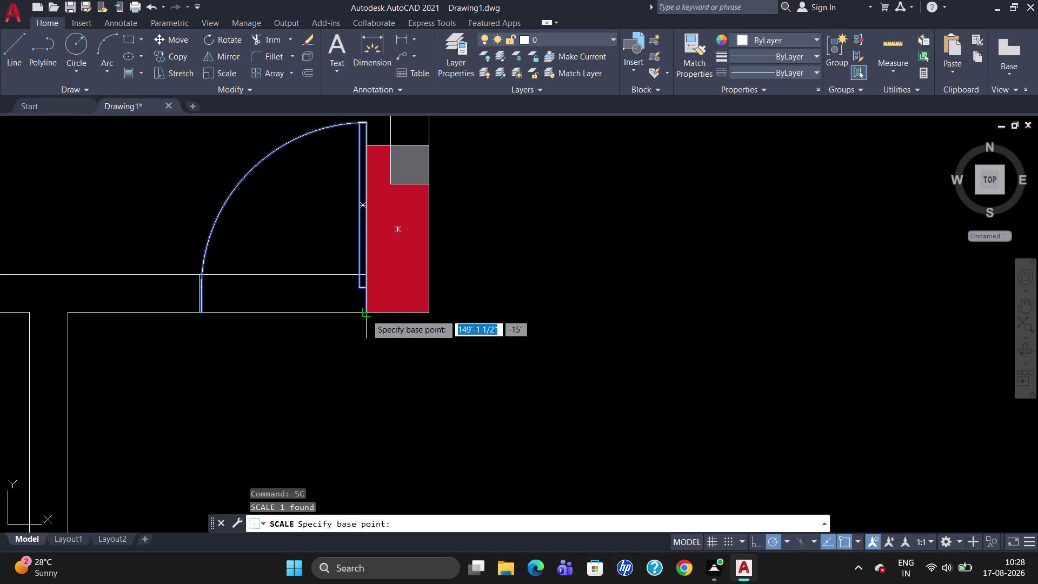
click(366, 315)
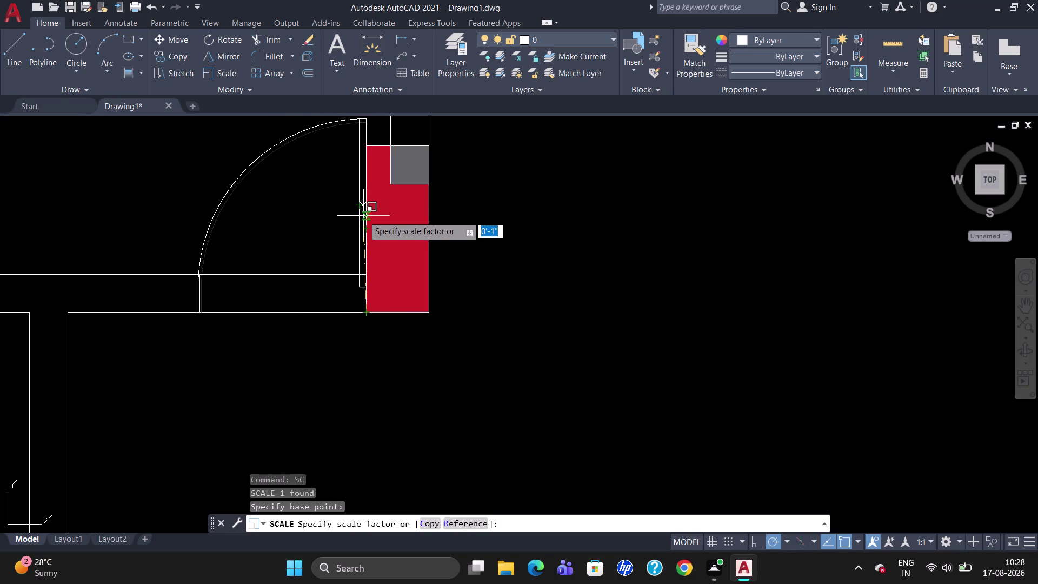
click(363, 216)
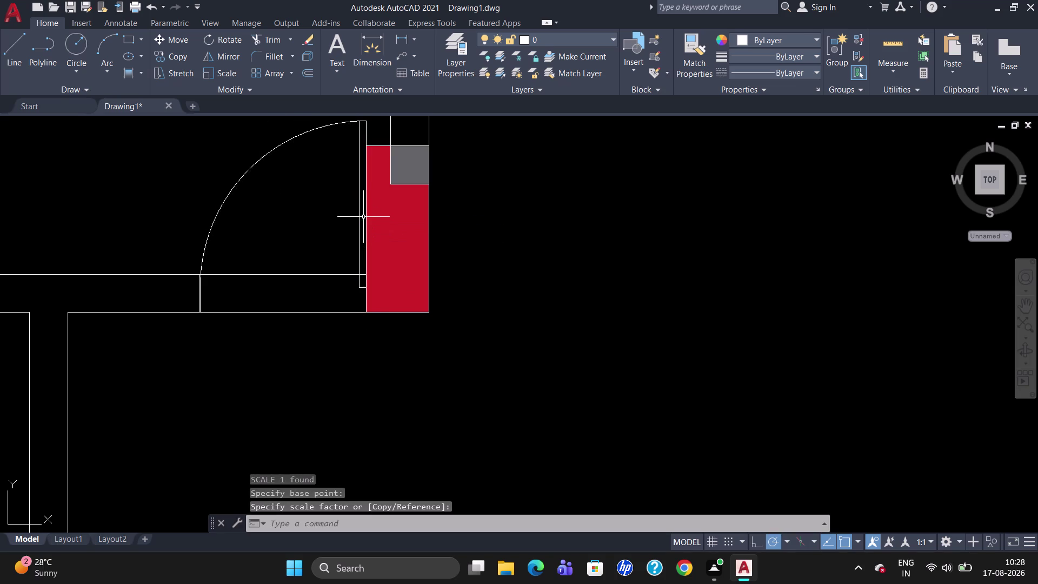
scroll(down, 3)
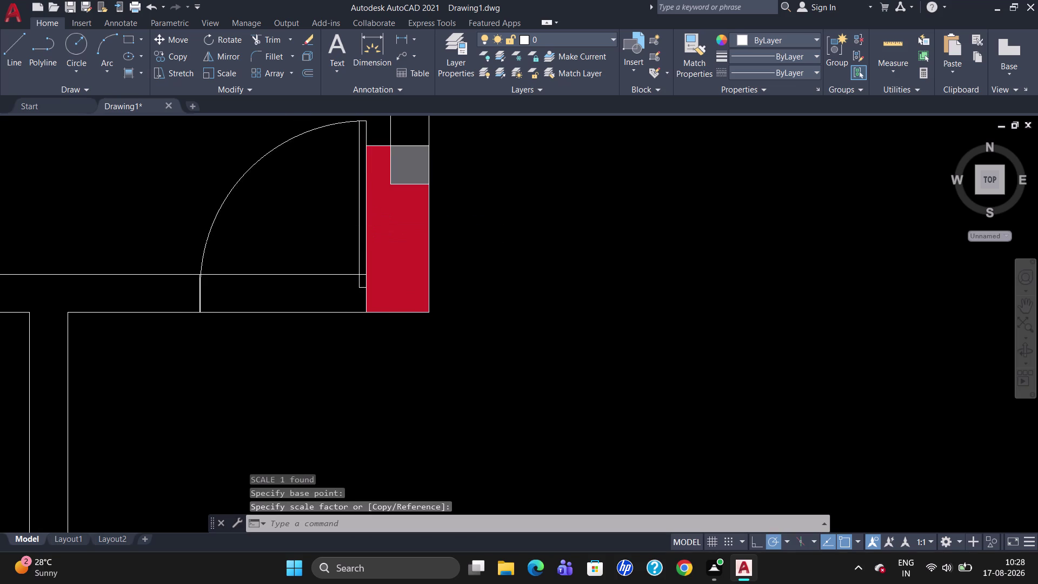